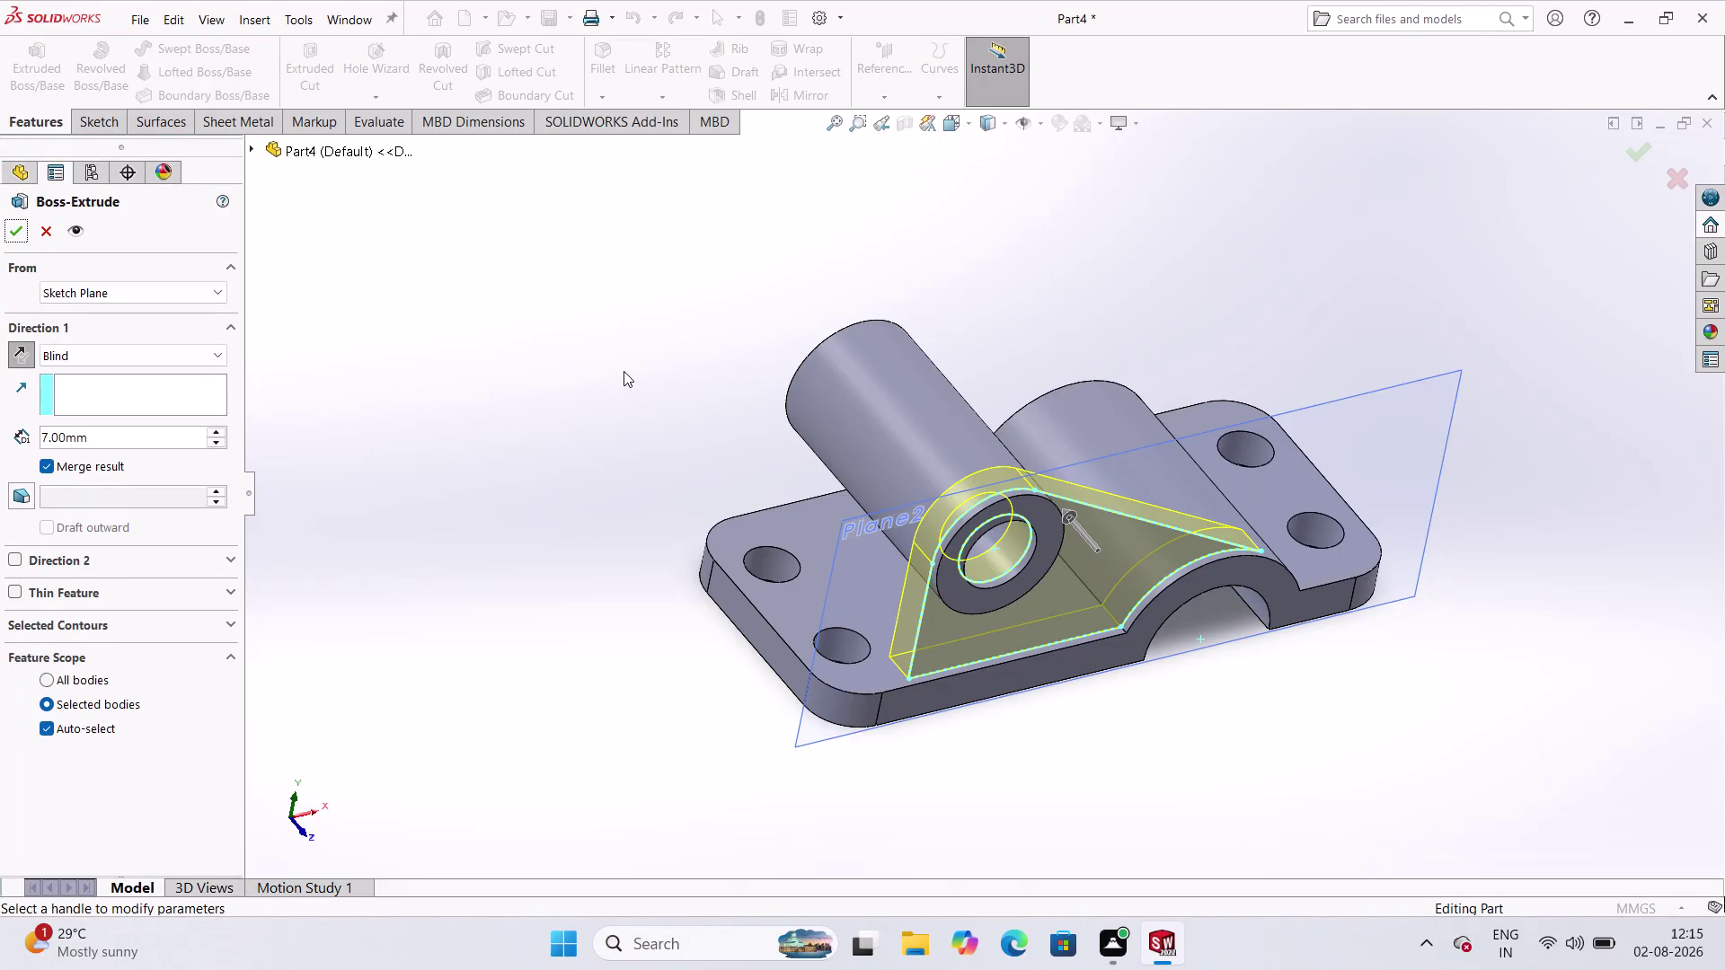
Create the 7 mm thick triangular rib extrusion on Plane2 beside the bored boss.
click(12, 232)
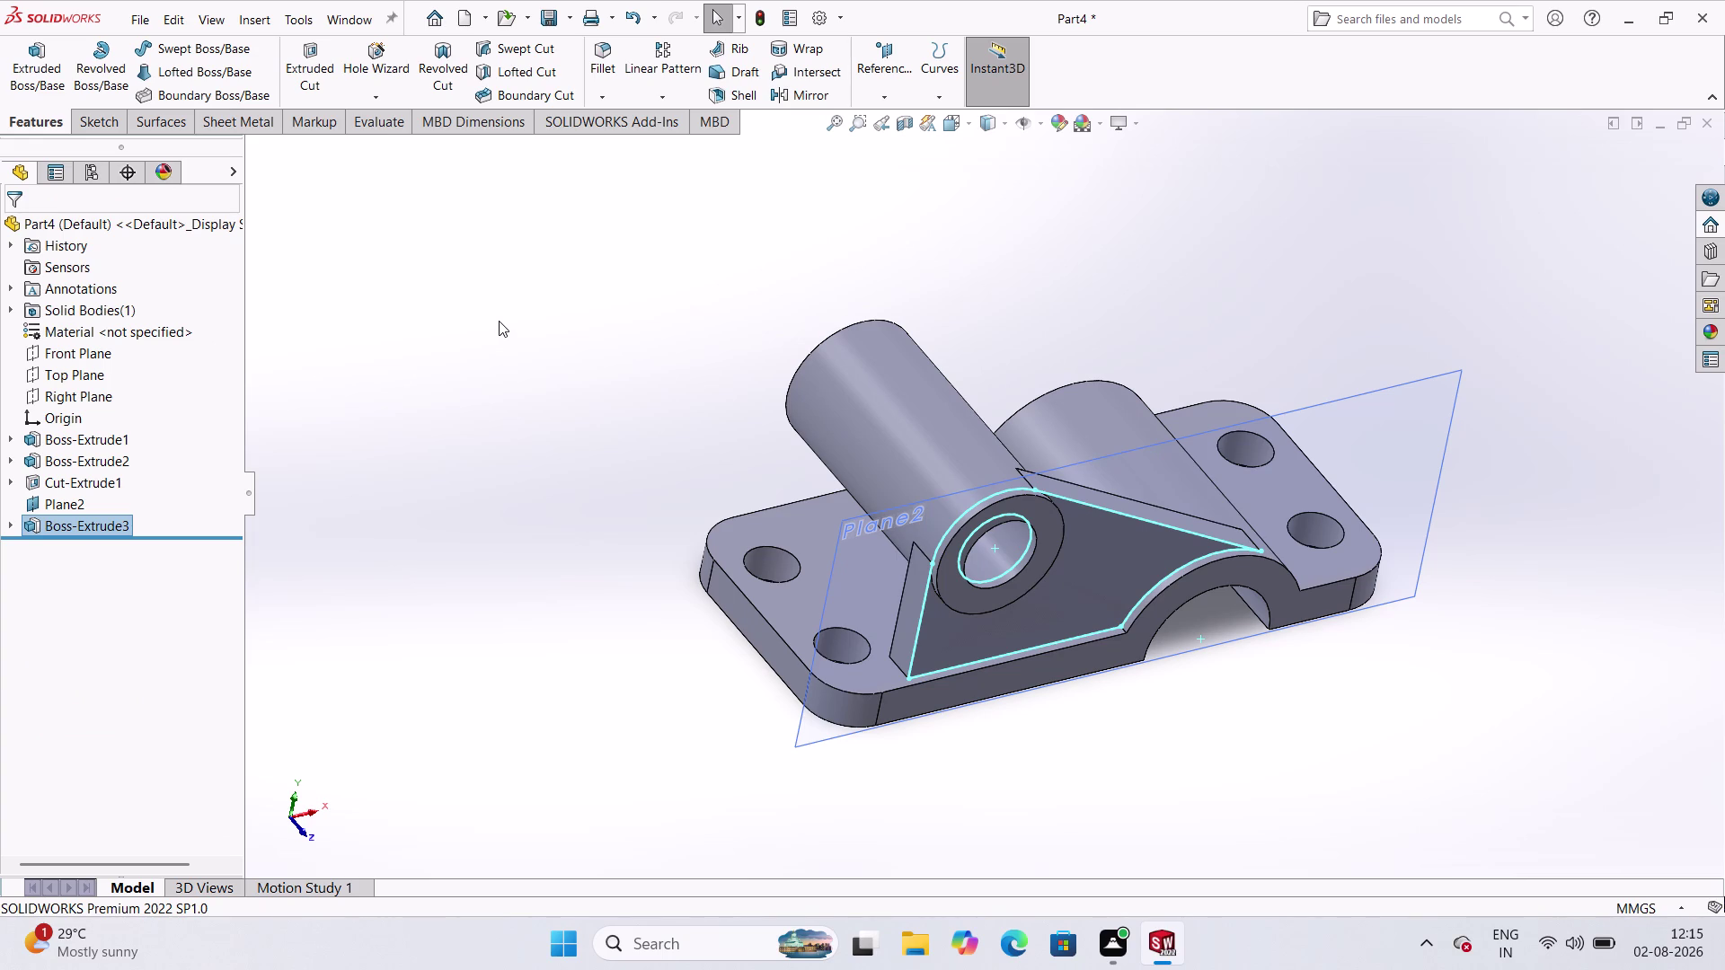
scroll(up, 3)
middle_drag(1028, 566, 979, 390)
middle_drag(983, 398, 1040, 565)
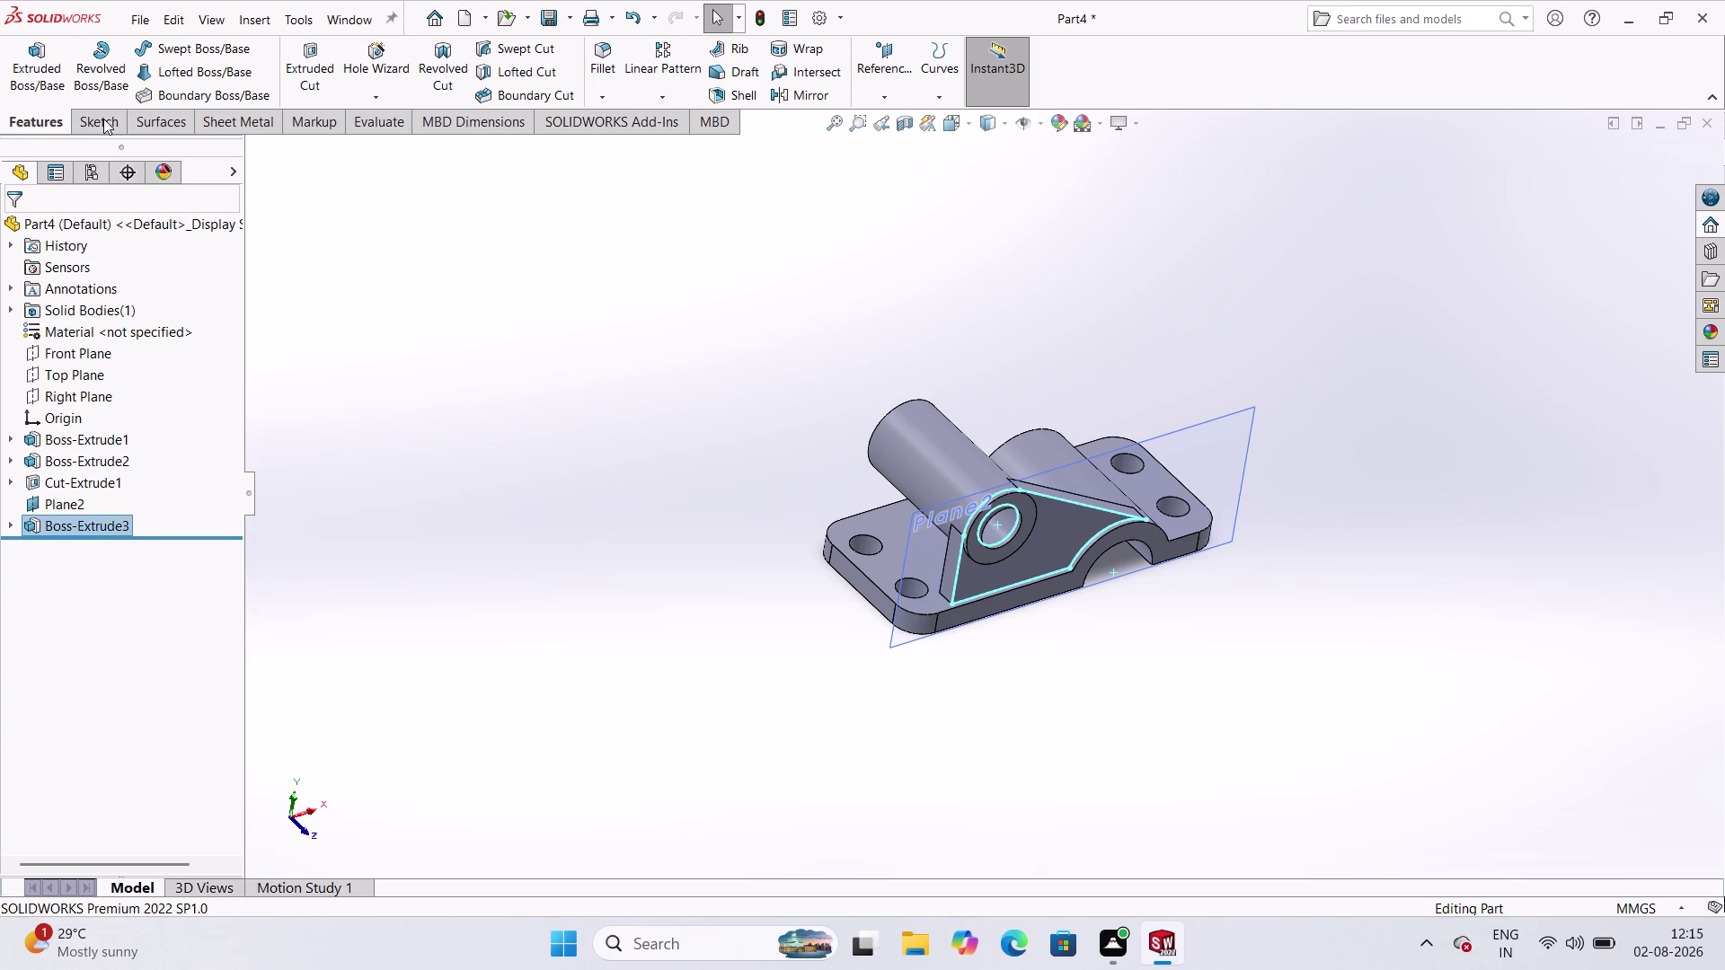
click(805, 98)
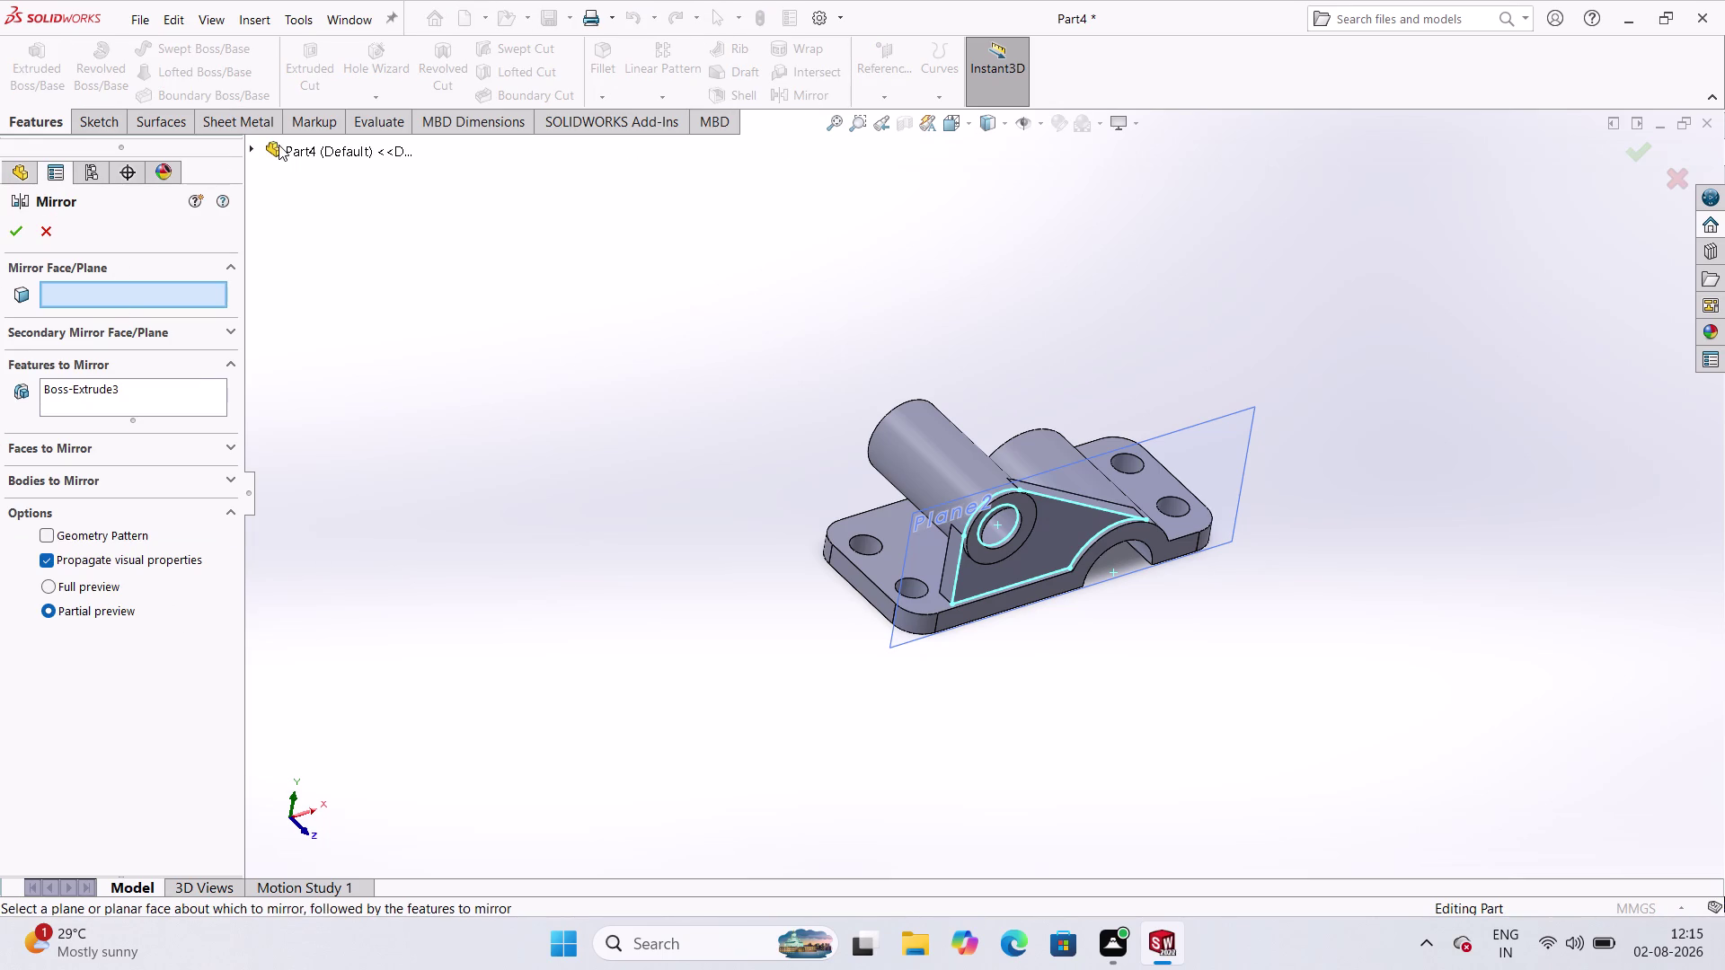
Mirror the Boss-Extrude3 rib across the Front Plane.
click(355, 135)
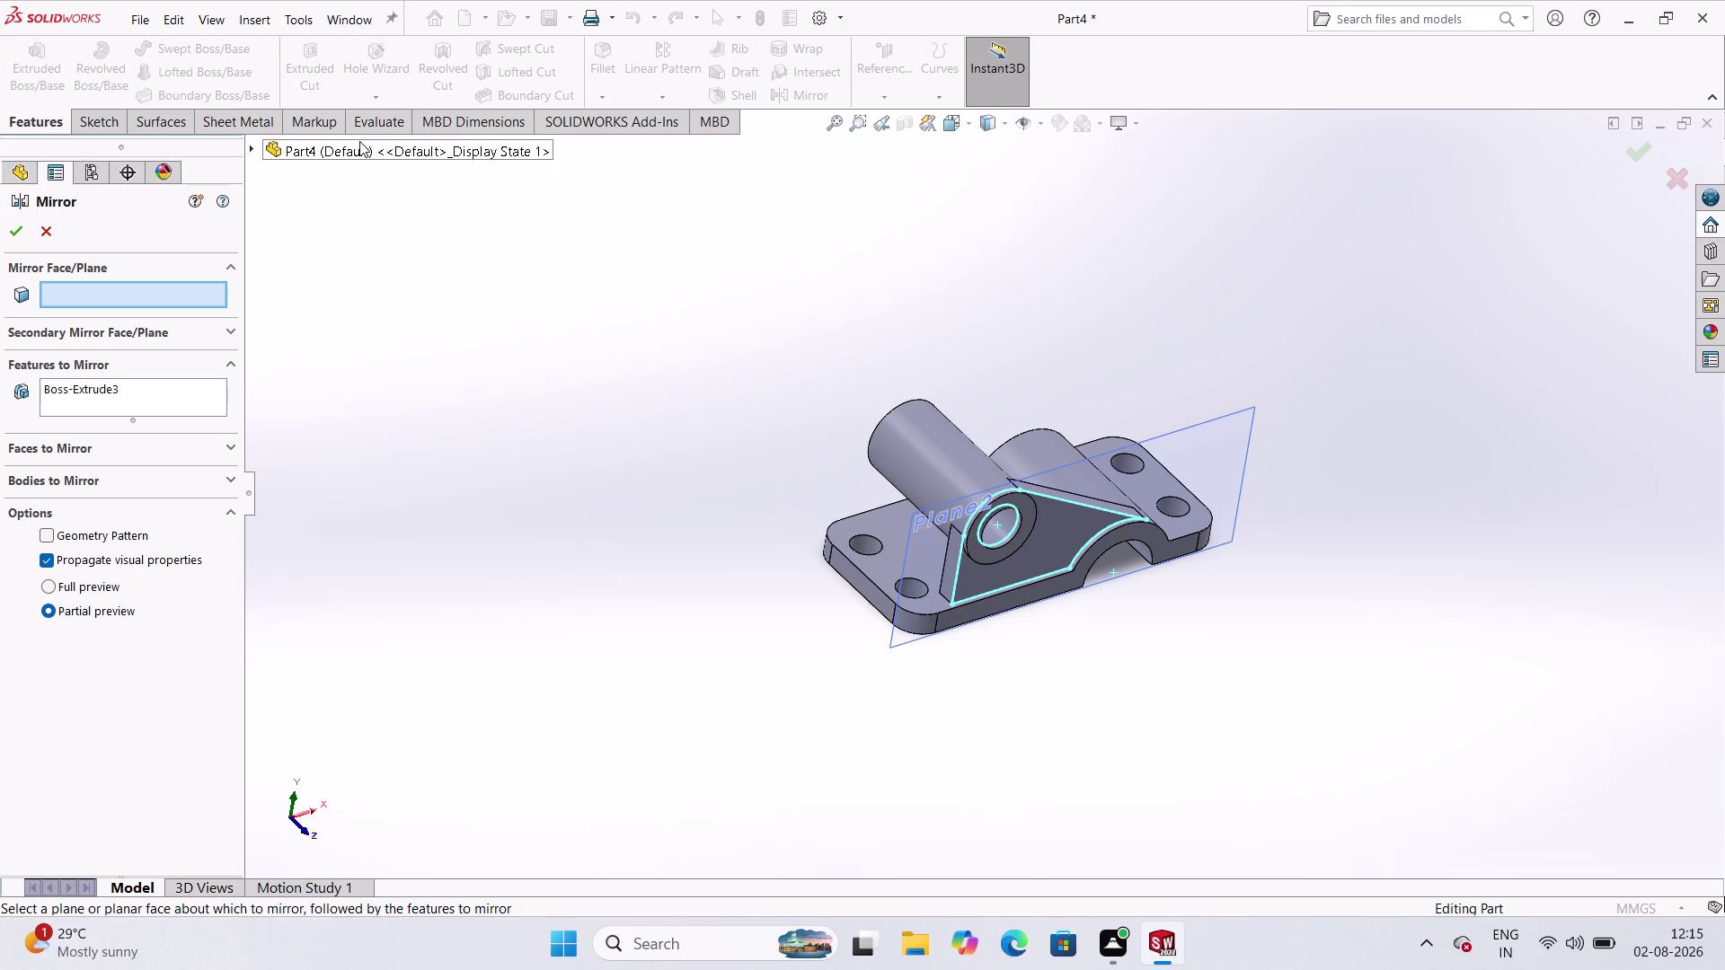
click(359, 149)
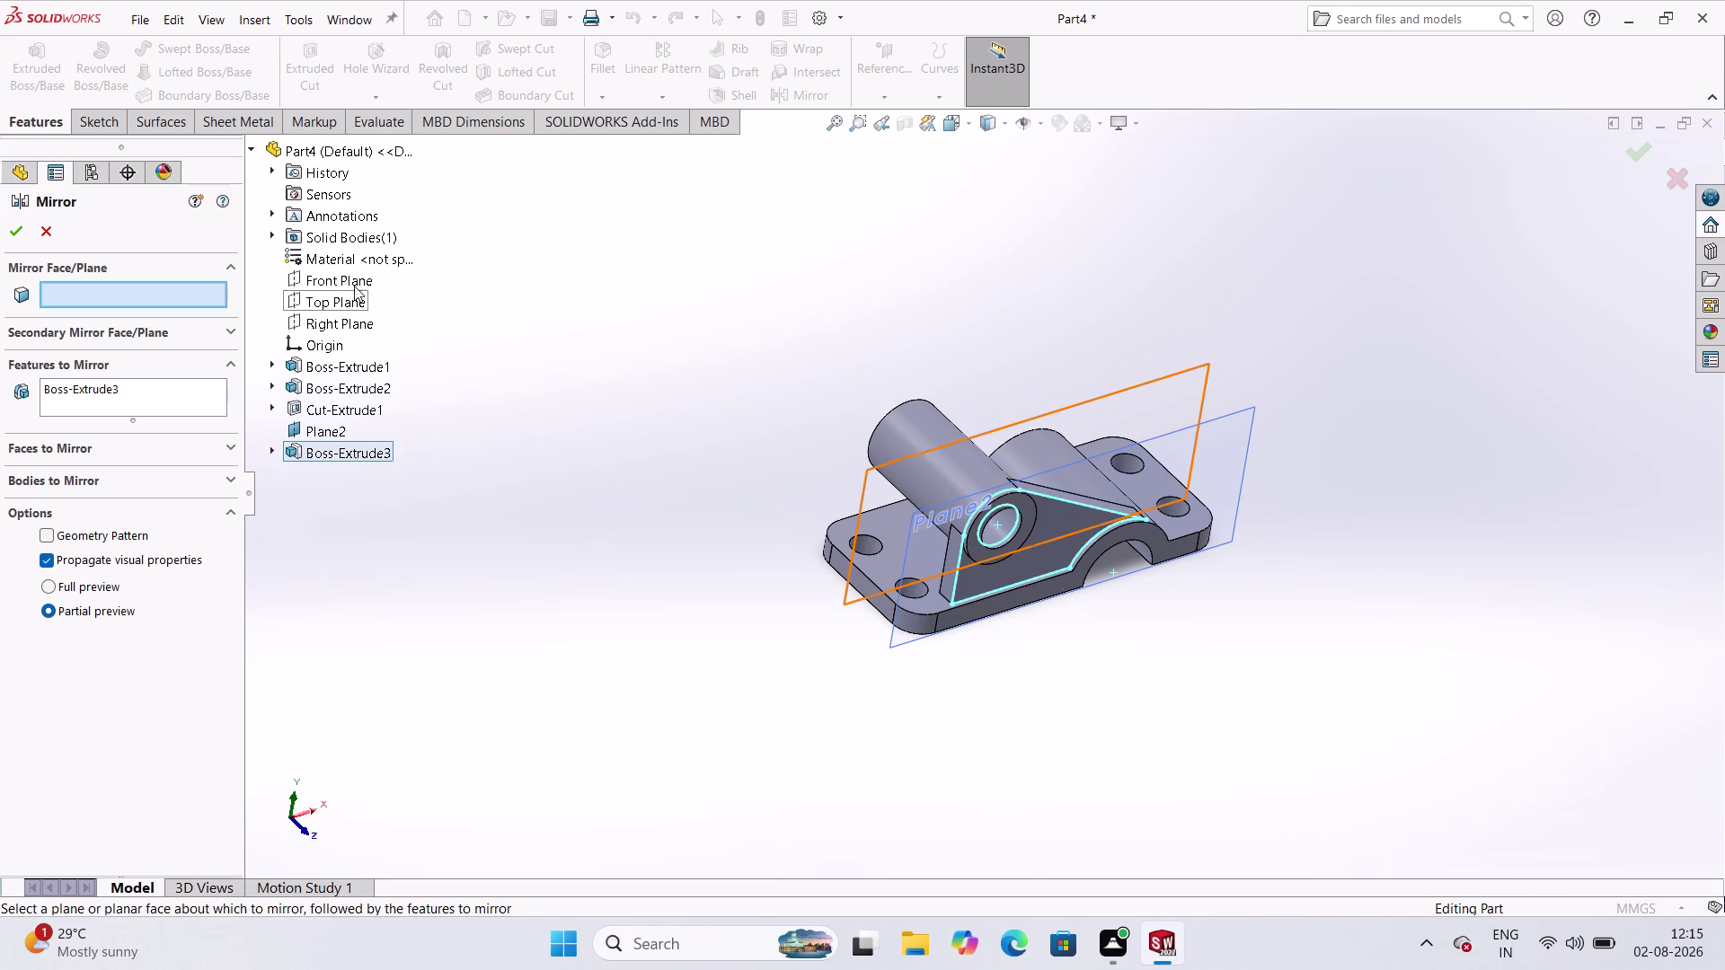
click(357, 275)
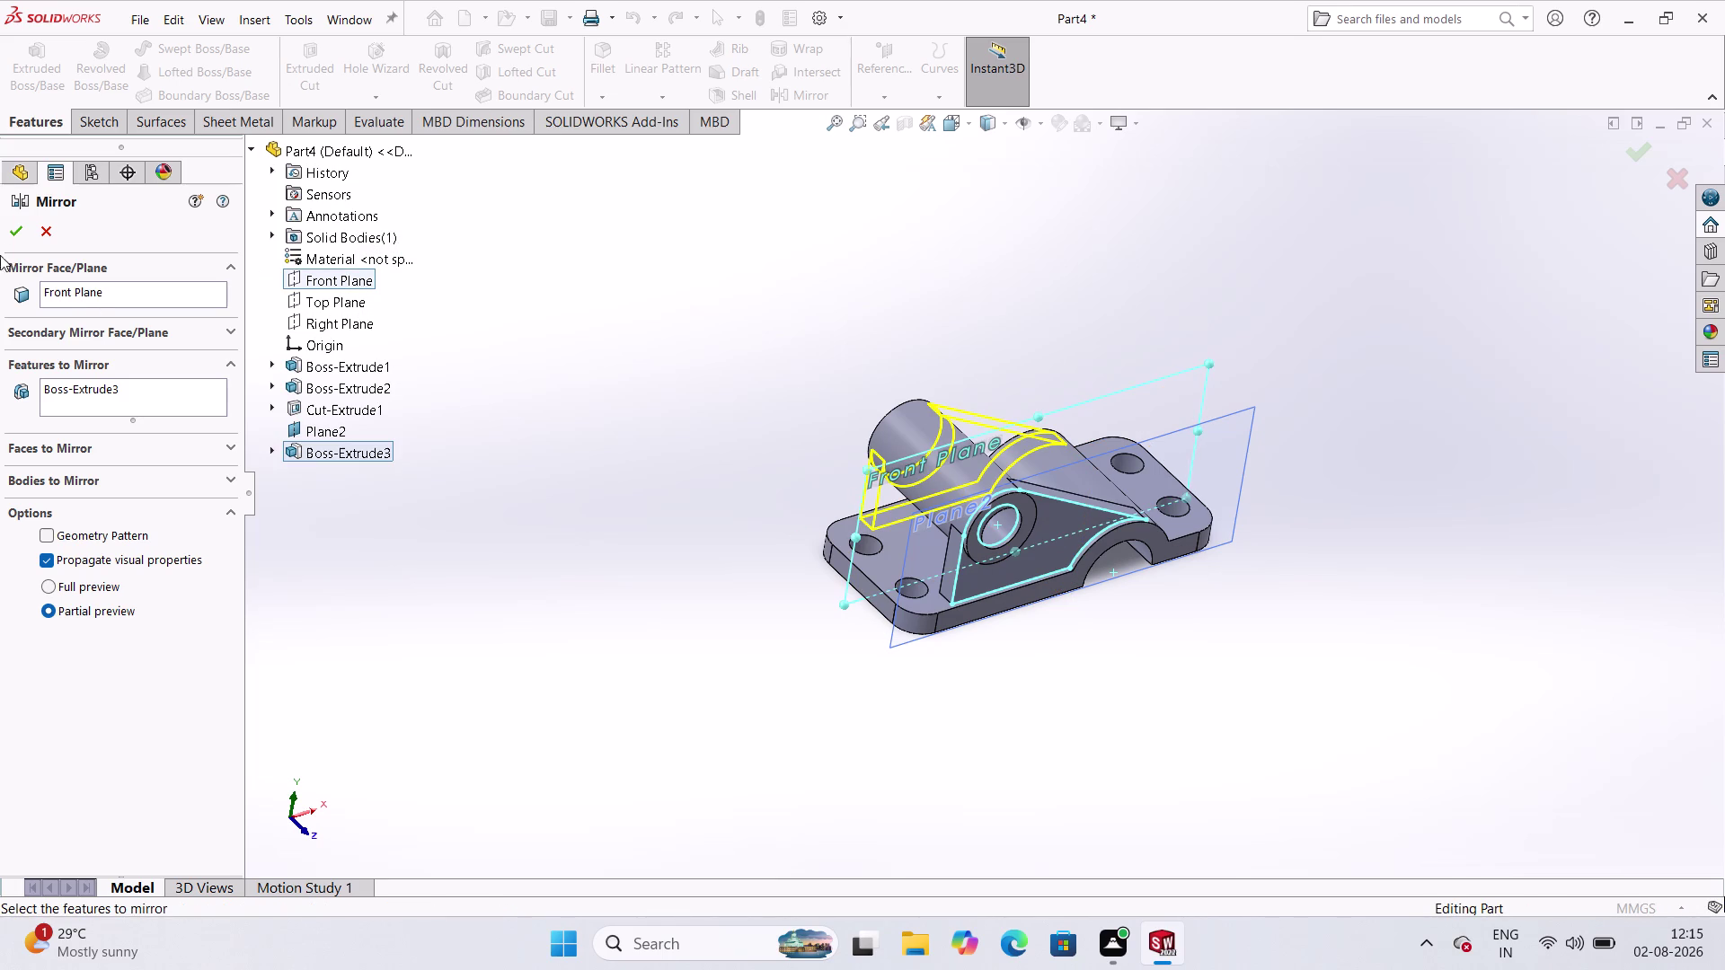
click(14, 221)
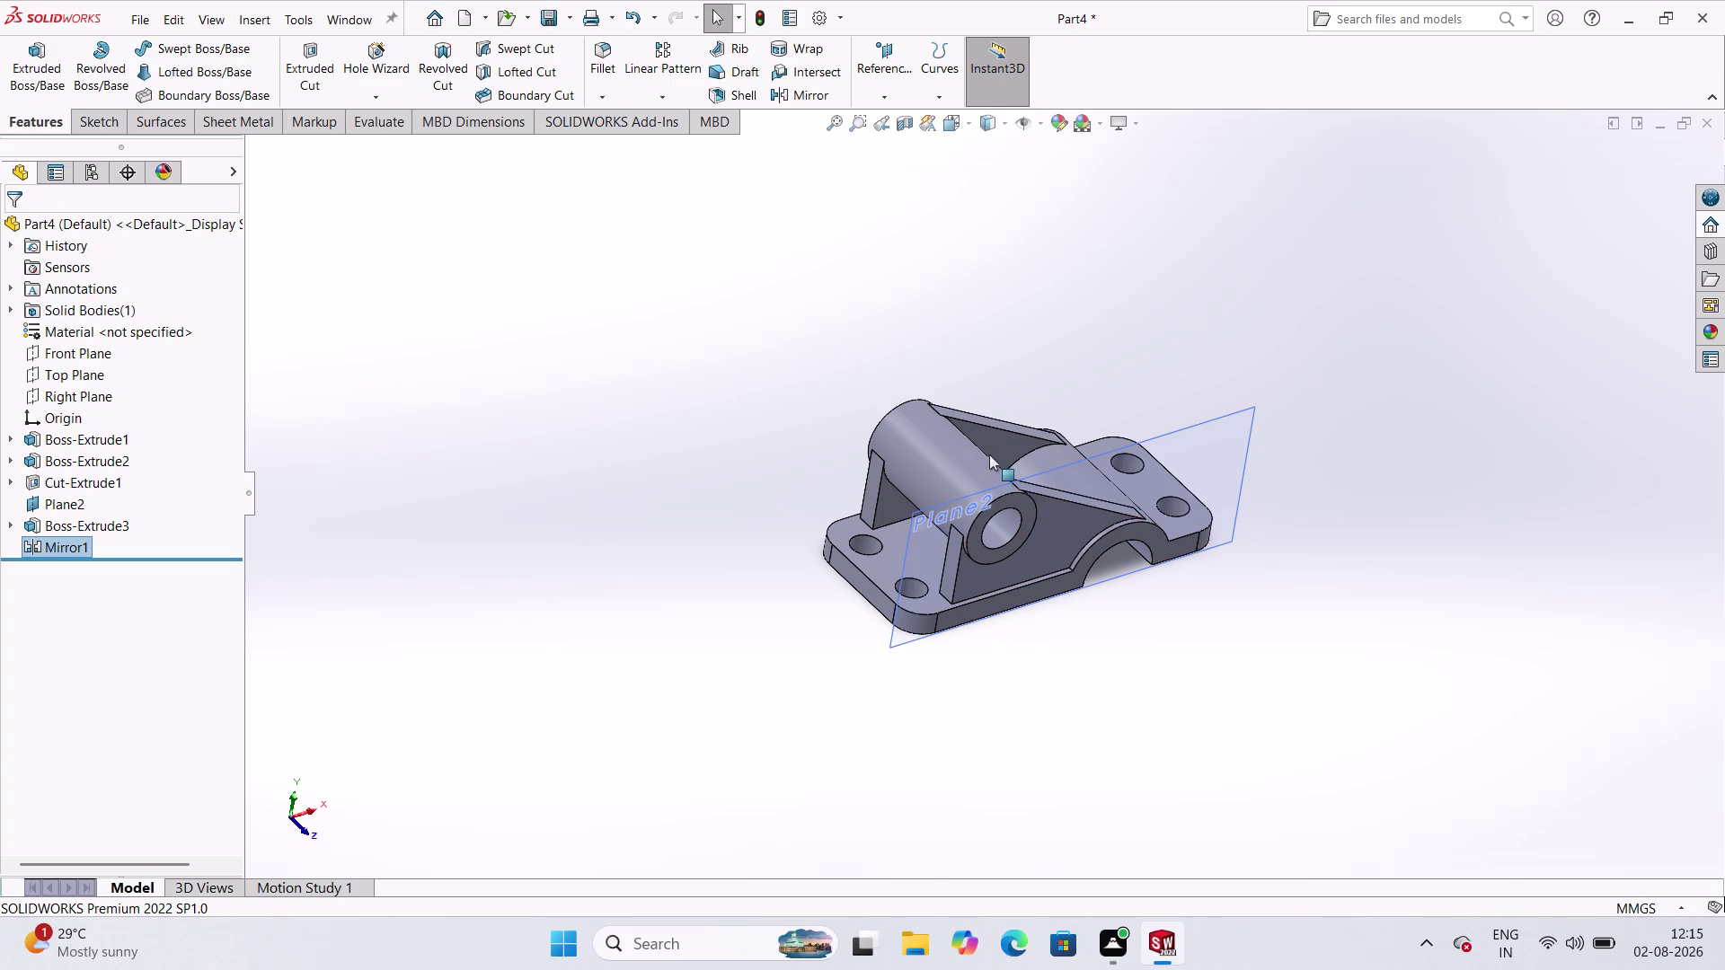
scroll(up, 3)
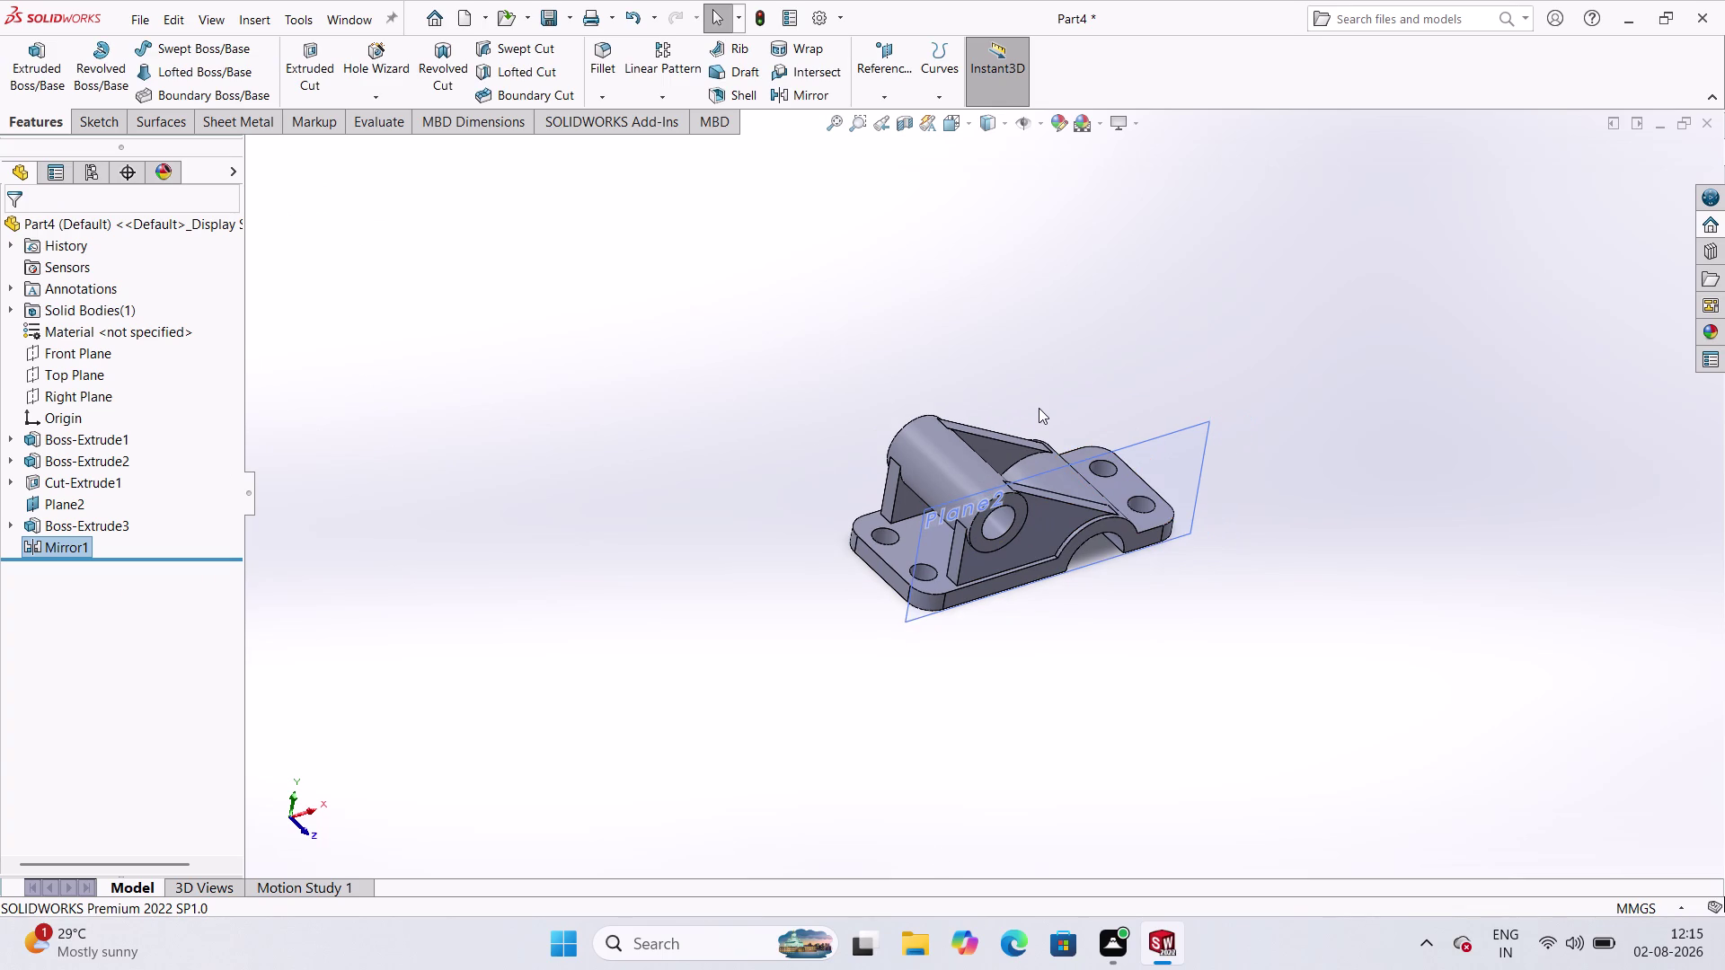
Orbit the bracket to inspect the mirrored rib on both sides.
middle_drag(1038, 408, 1037, 512)
scroll(down, 3)
middle_click(1036, 511)
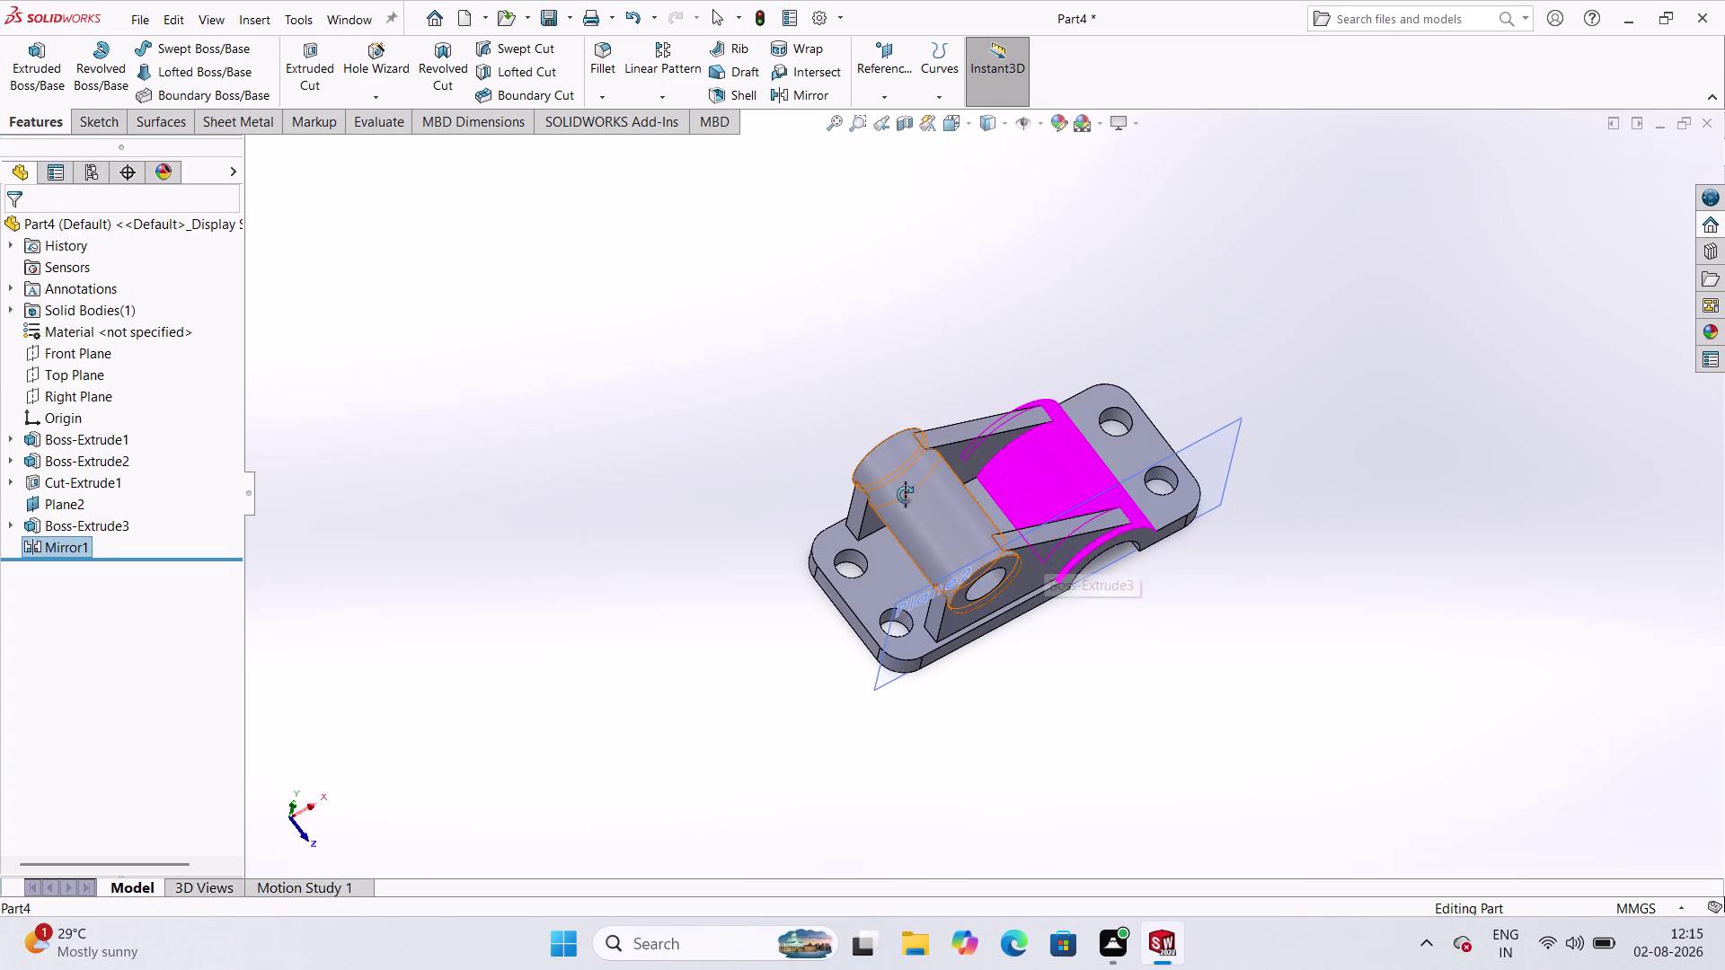
click(787, 449)
drag(969, 319, 997, 461)
click(438, 457)
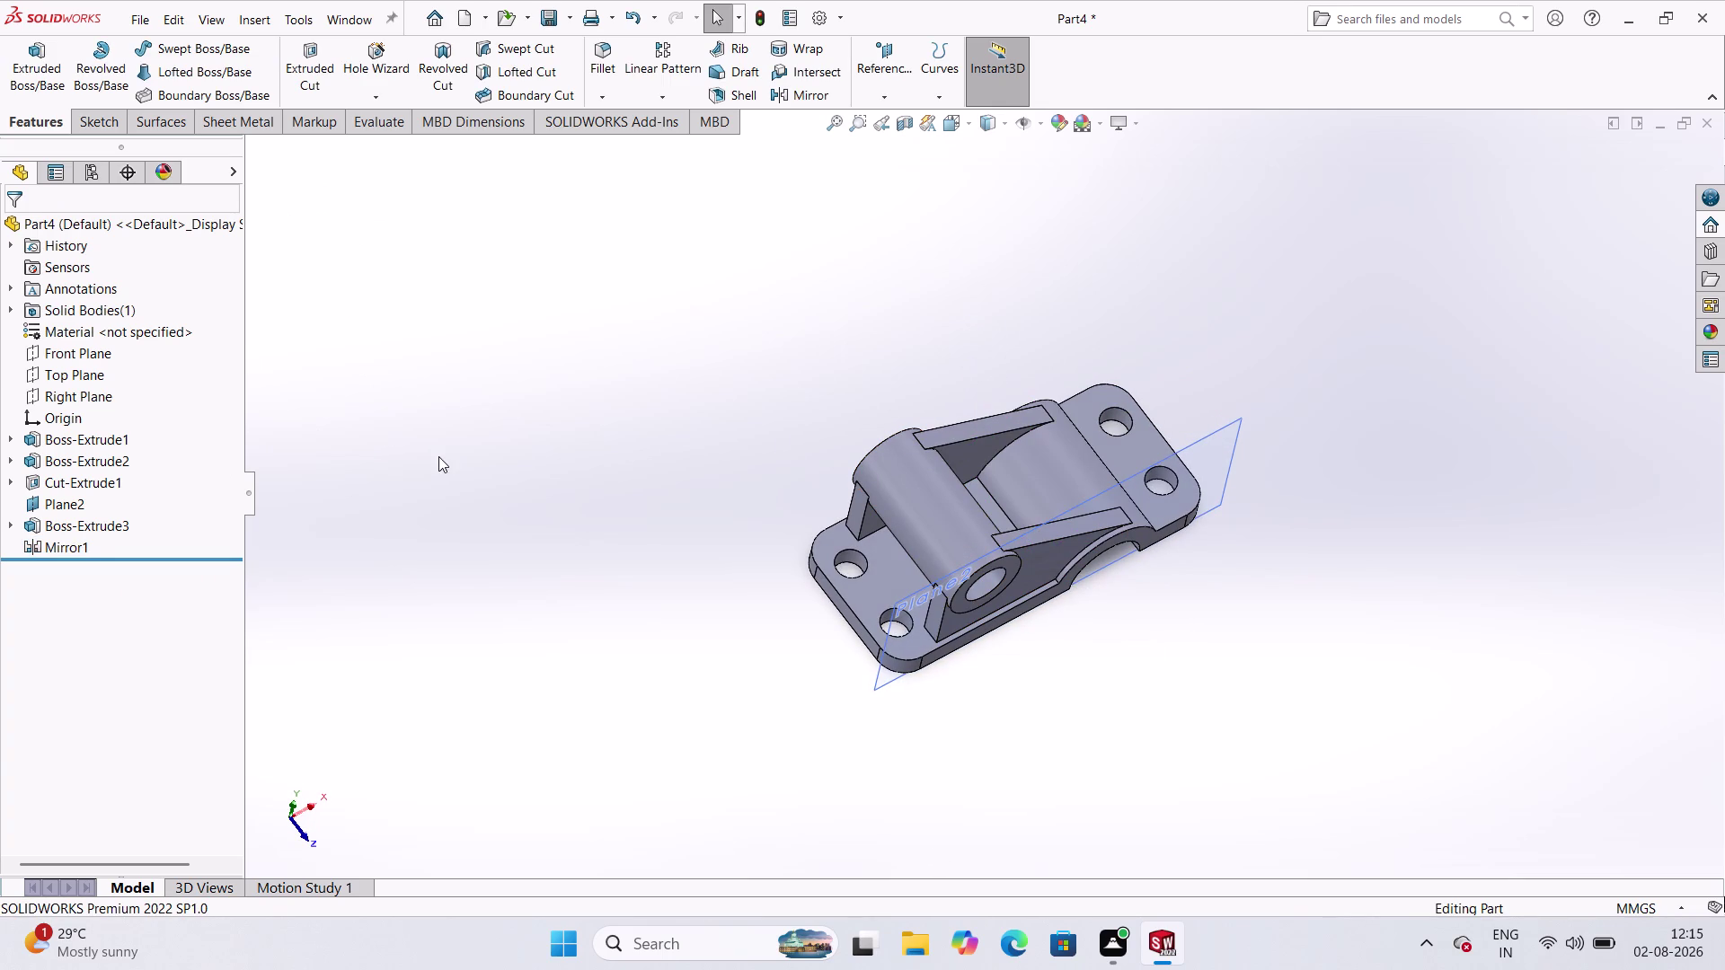
middle_drag(930, 337, 941, 404)
middle_click(942, 404)
middle_click(942, 405)
middle_drag(941, 405, 929, 351)
middle_click(923, 339)
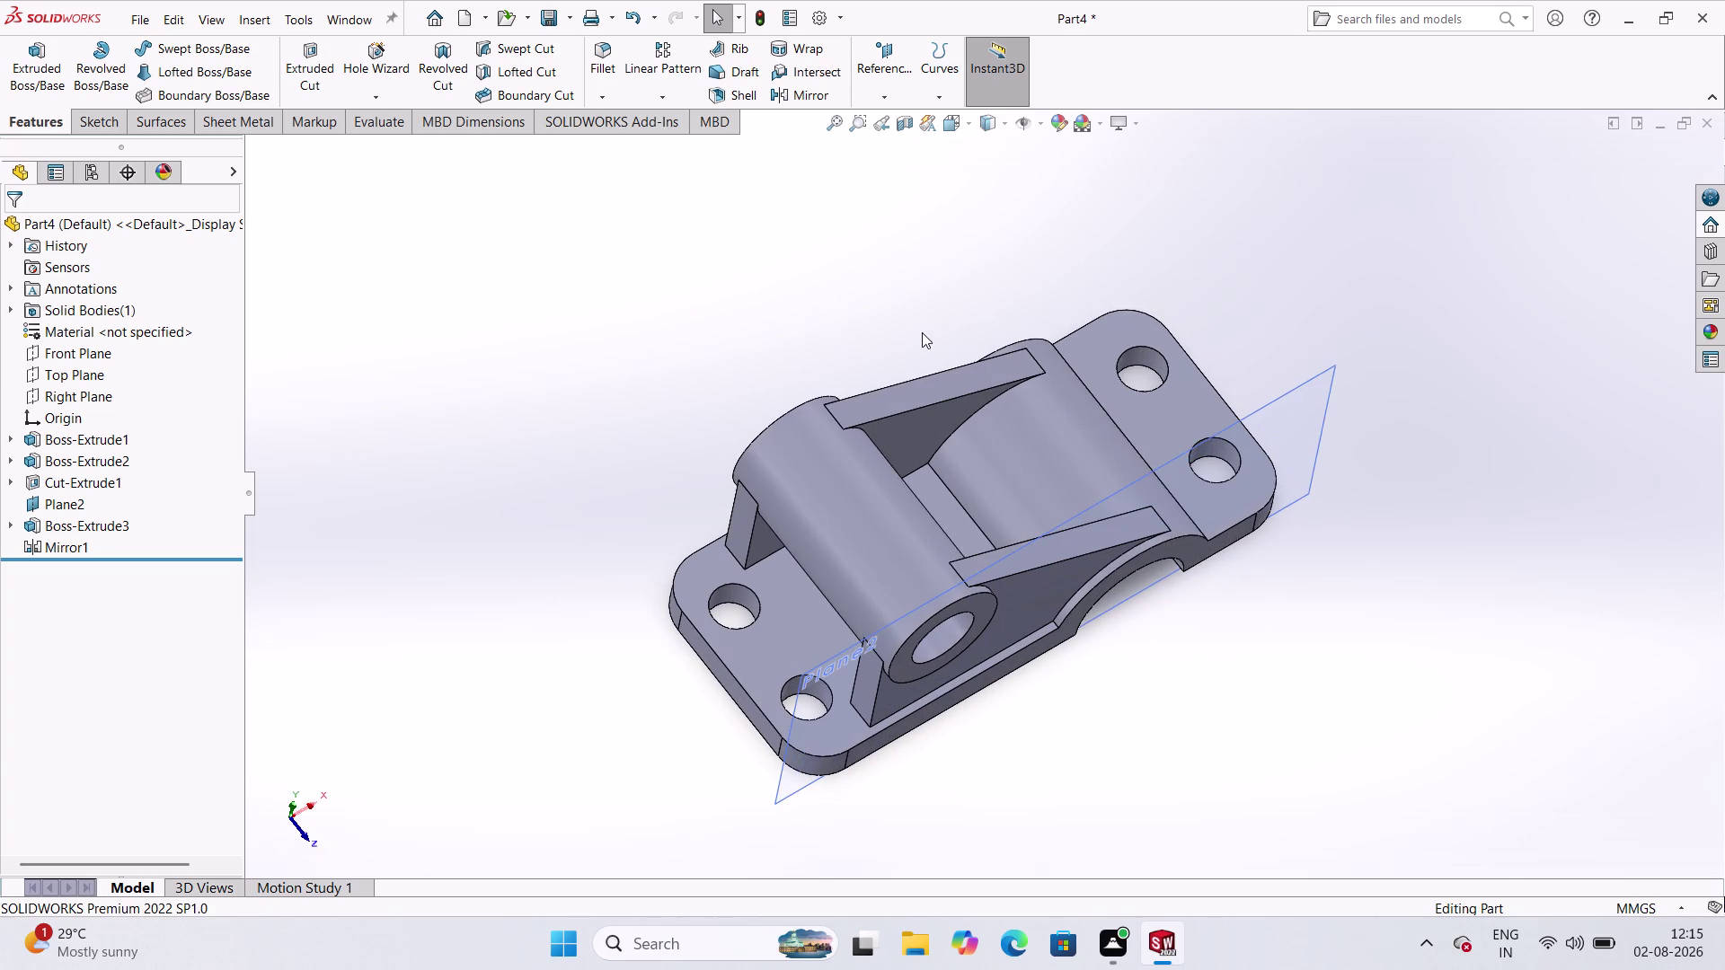
Hide Plane2 and orbit the bracket to view it from above and the end.
right_click(86, 507)
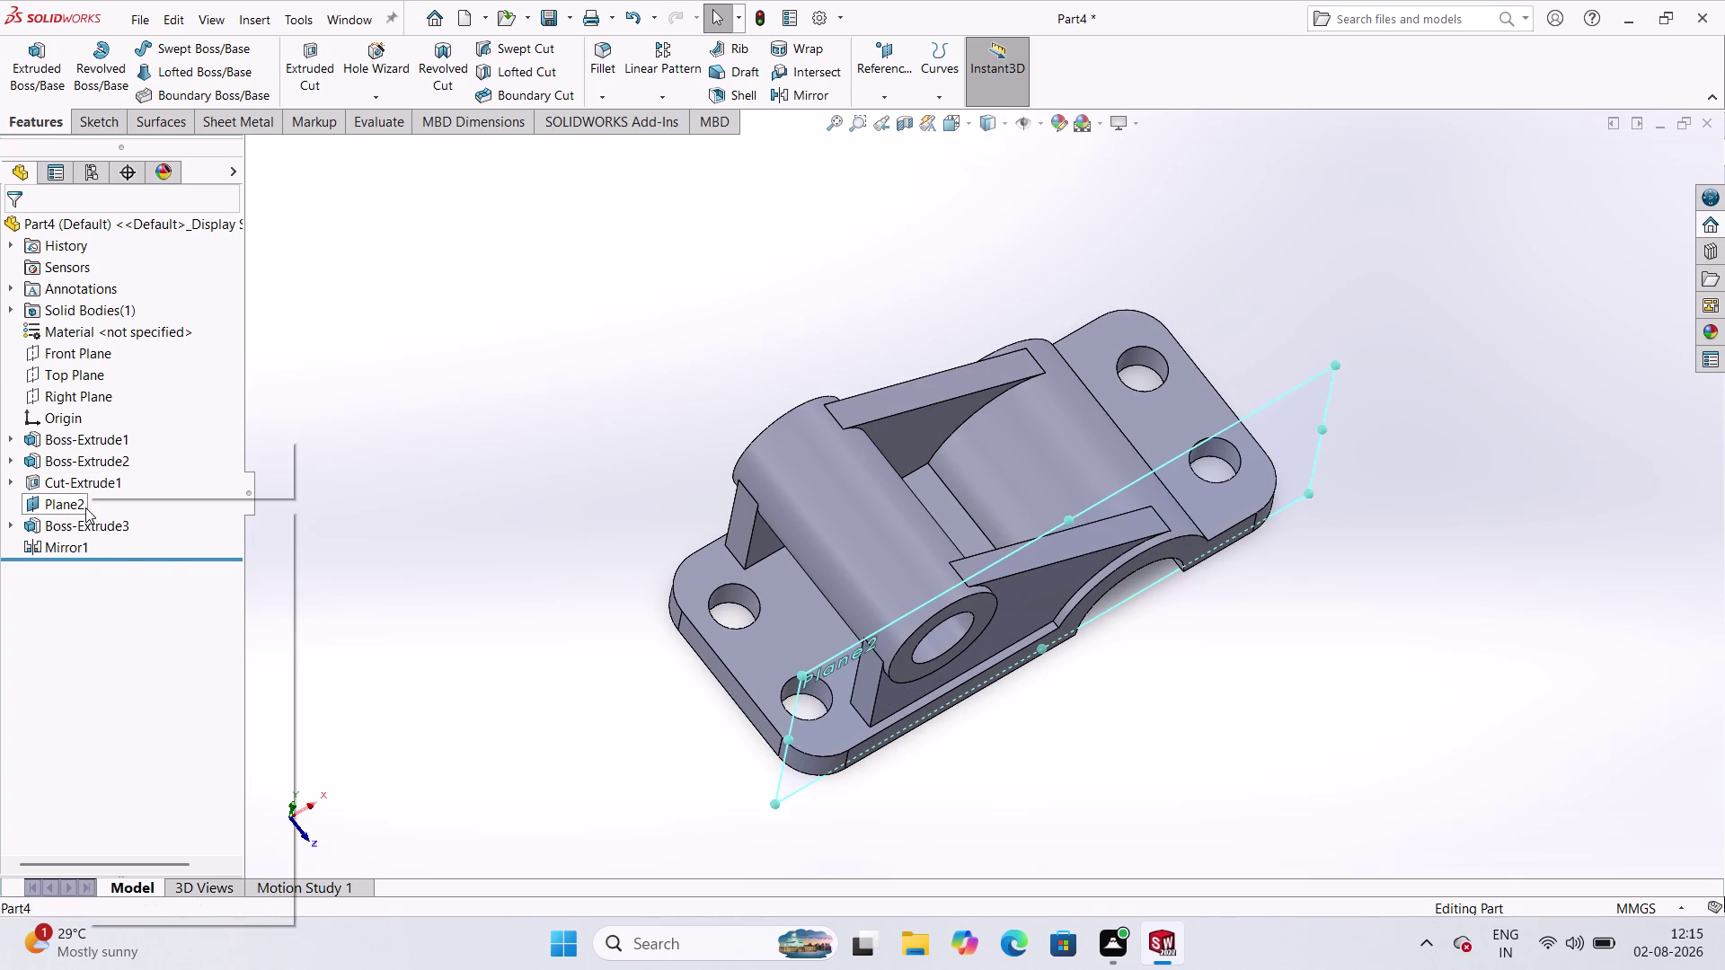
click(132, 483)
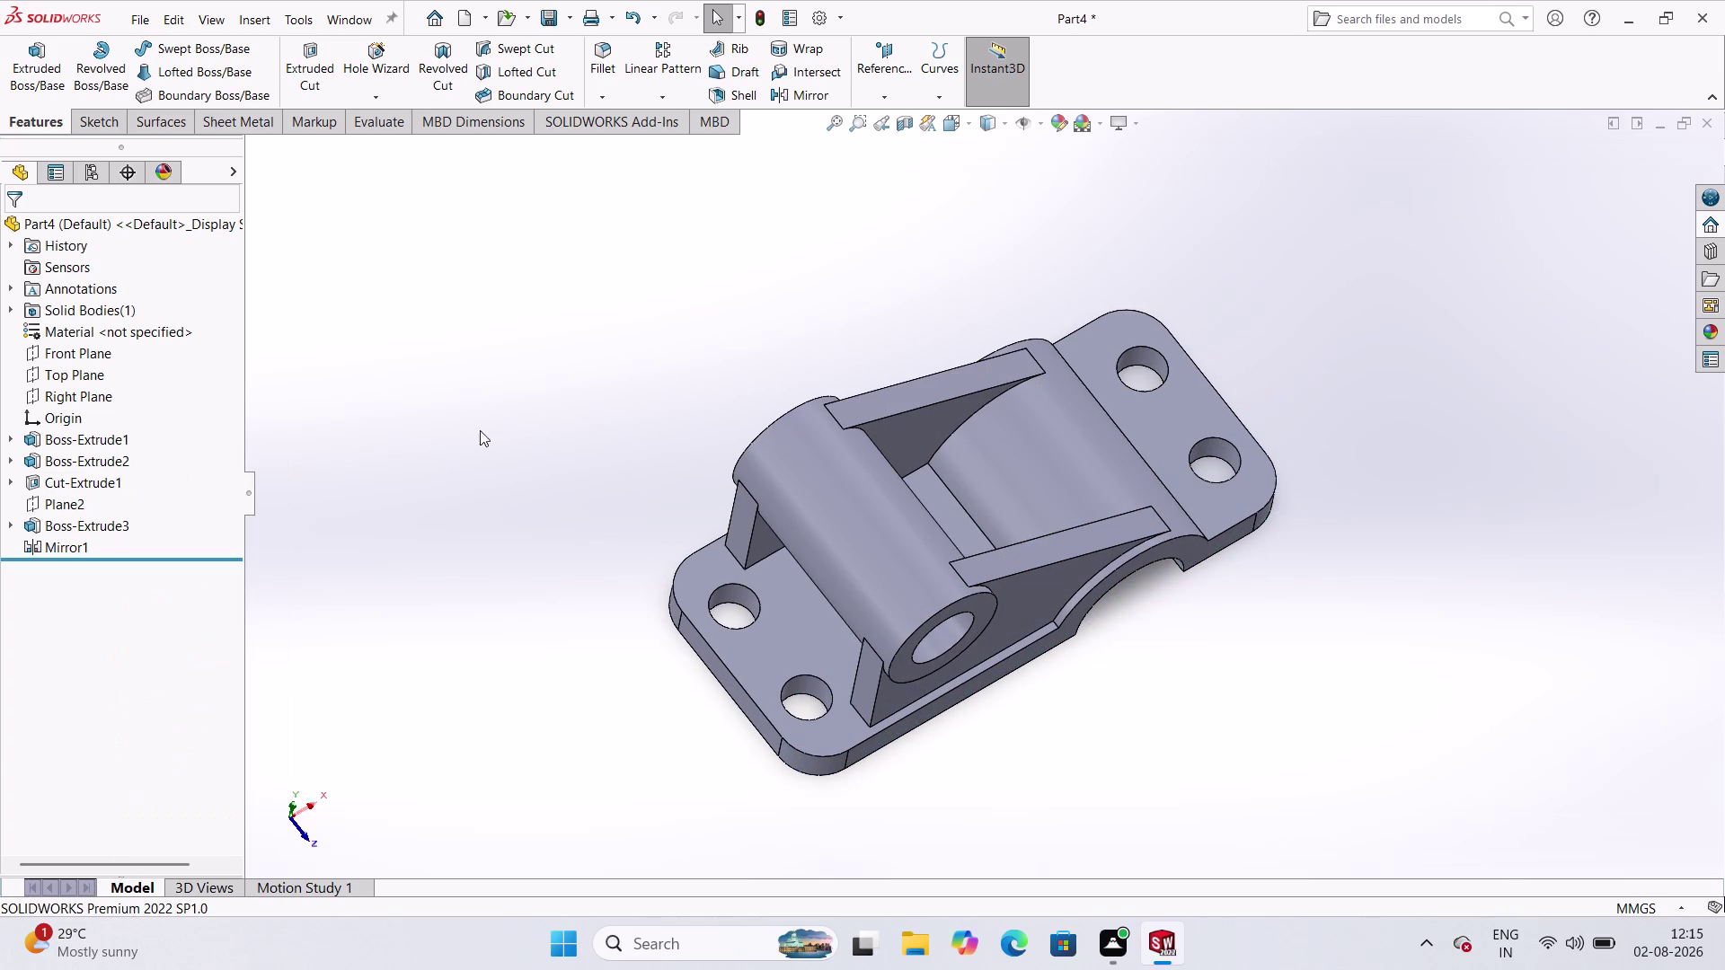
scroll(up, 3)
scroll(down, 3)
middle_drag(979, 657, 896, 789)
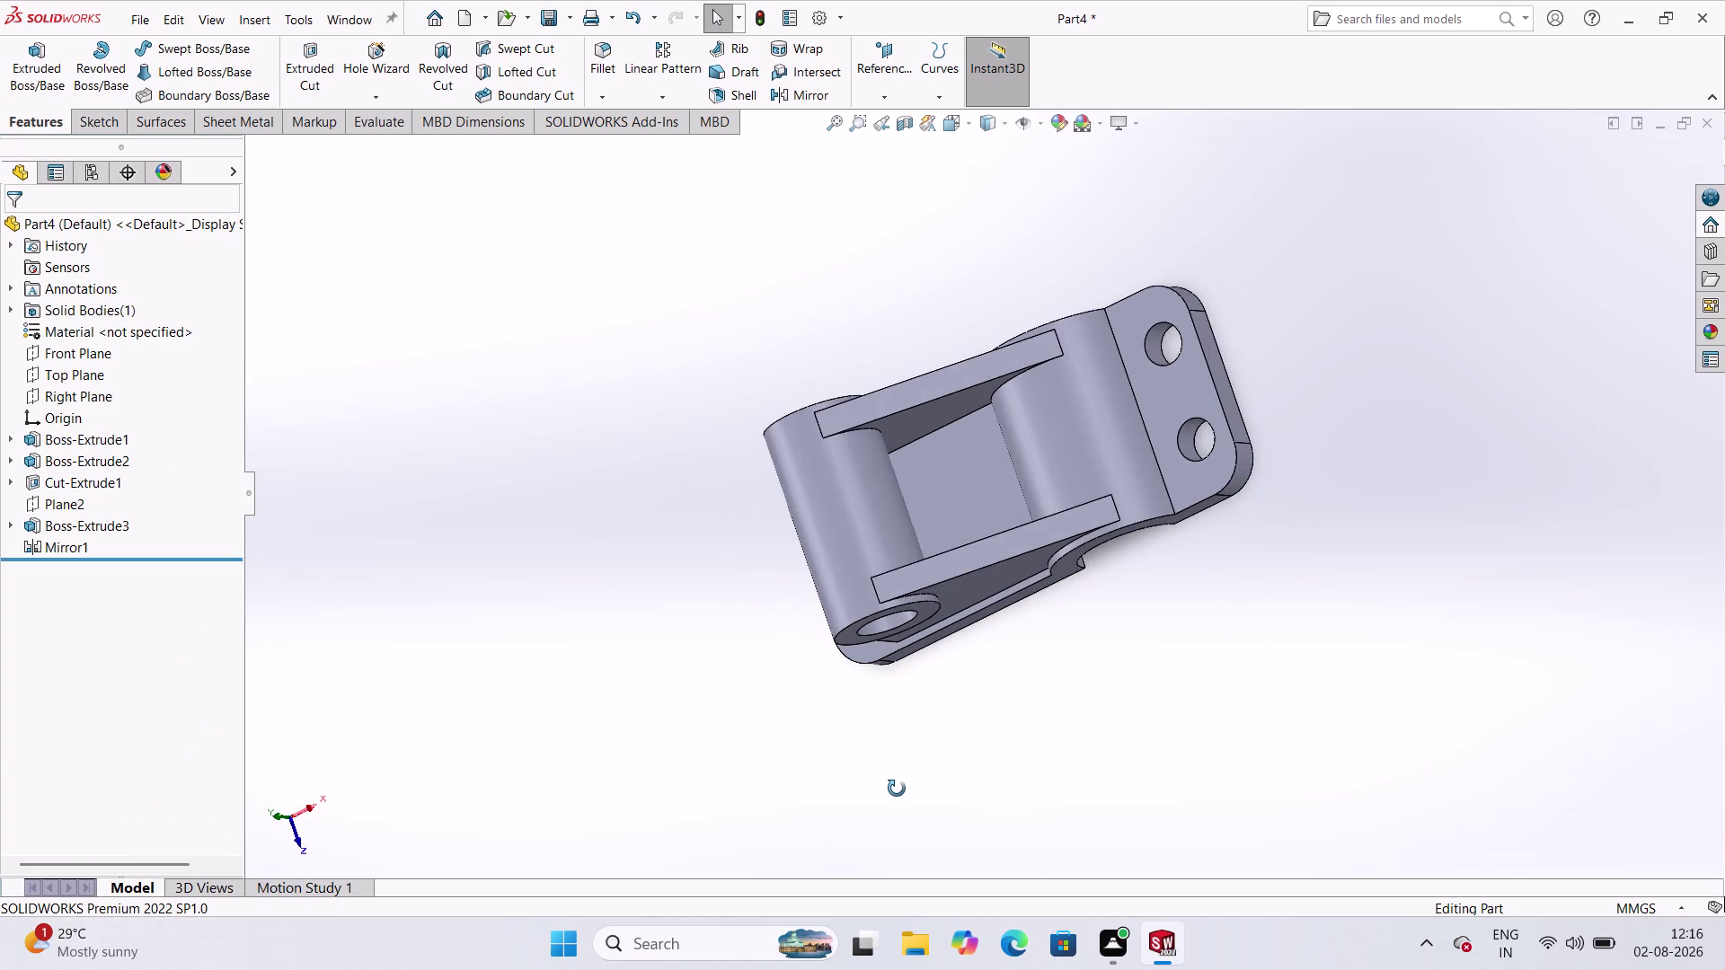
middle_drag(896, 788, 961, 336)
middle_drag(874, 387, 827, 519)
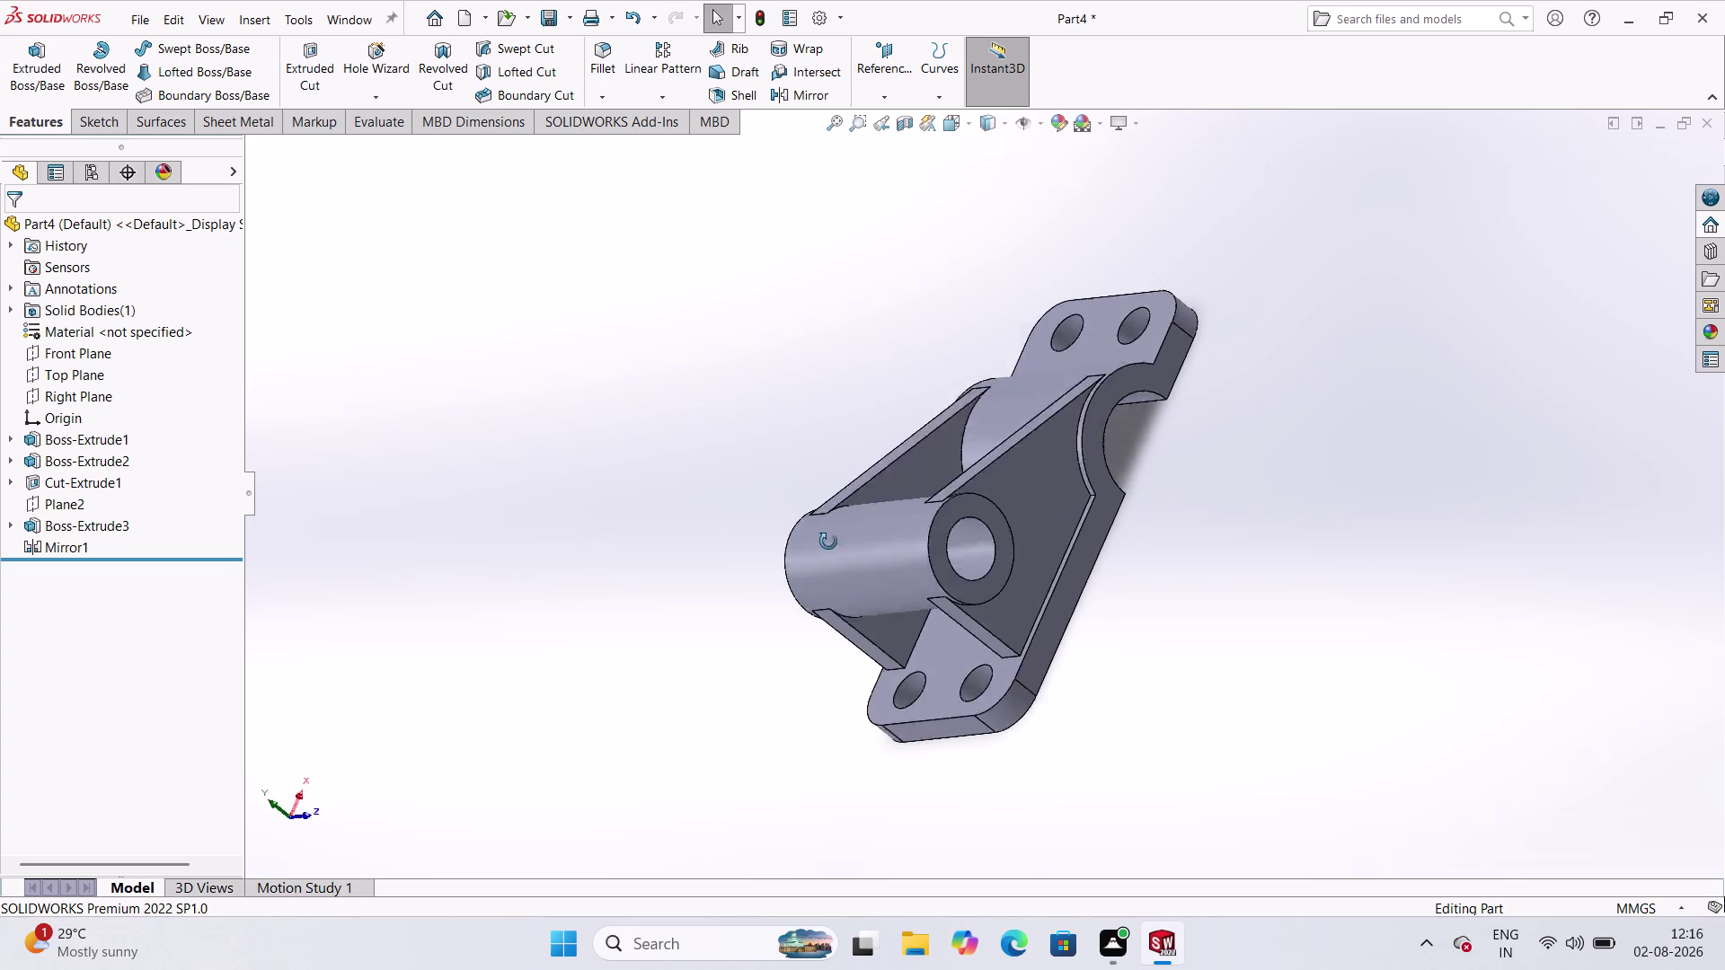
middle_drag(827, 519, 1059, 478)
Orbit the bracket toward a side view to inspect the rib side.
middle_click(943, 307)
middle_drag(1277, 695, 1035, 333)
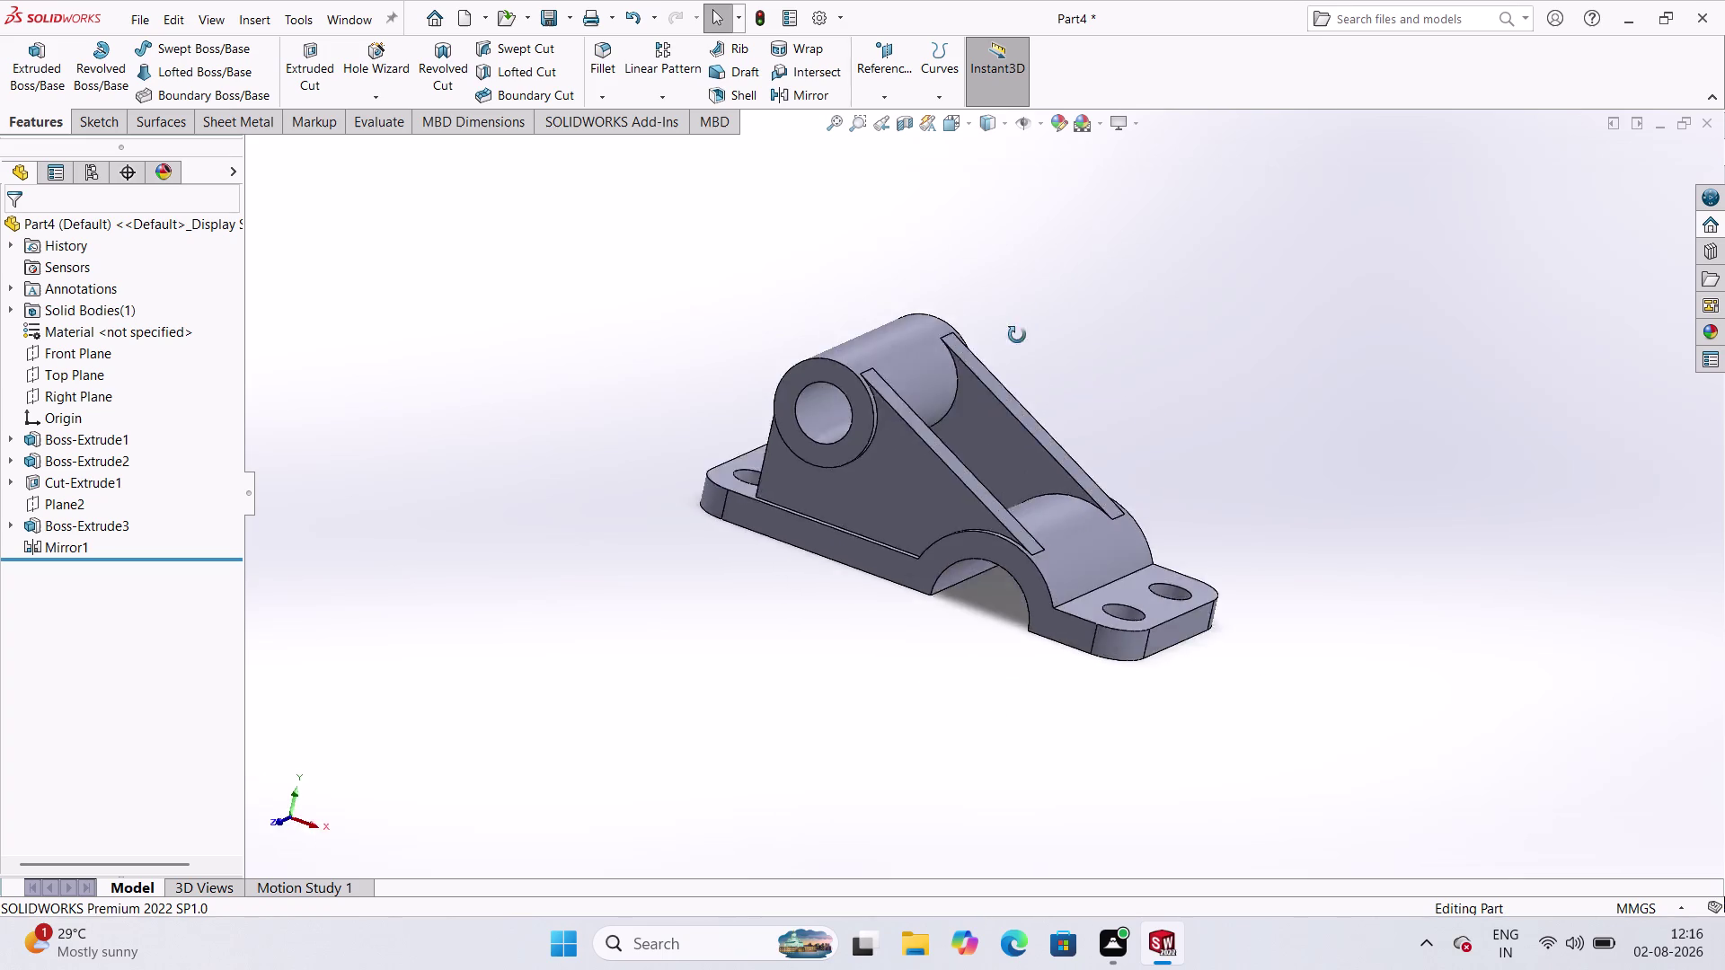
middle_drag(1036, 333, 973, 394)
middle_drag(970, 417, 1057, 356)
middle_drag(1062, 366, 1071, 312)
middle_drag(1071, 312, 1084, 278)
middle_drag(1088, 260, 1054, 159)
middle_click(1053, 160)
middle_click(1054, 160)
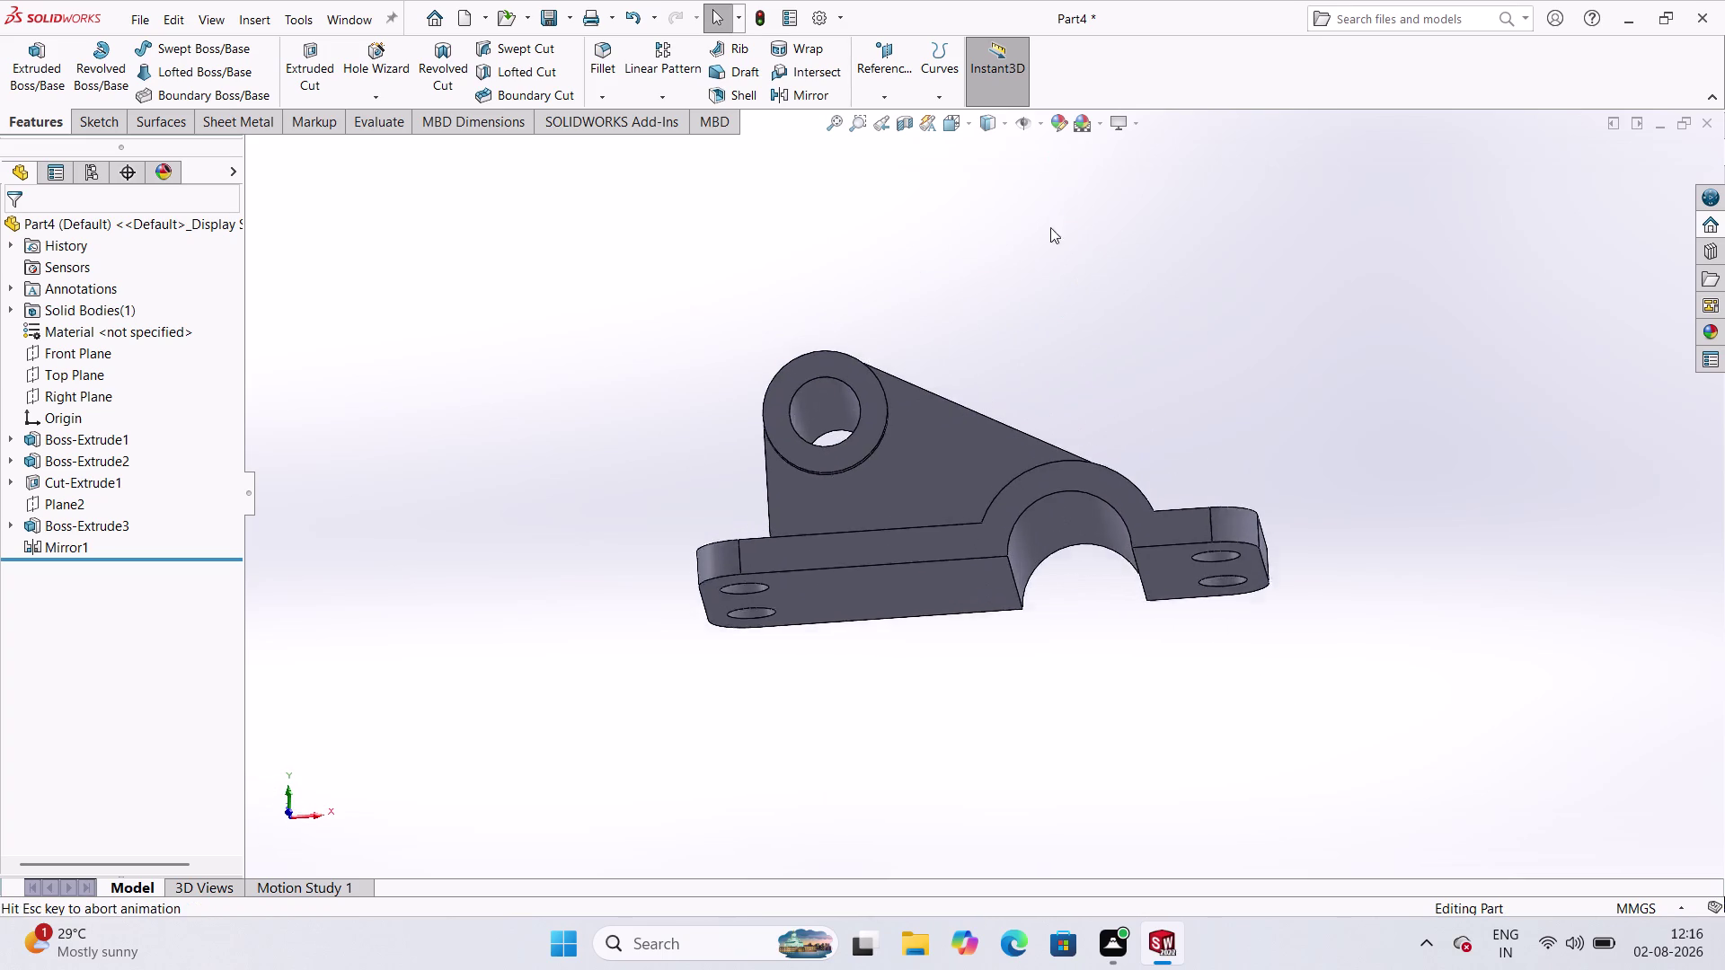
middle_drag(1071, 345, 1077, 479)
scroll(down, 3)
middle_drag(1032, 524, 1022, 529)
middle_click(1023, 529)
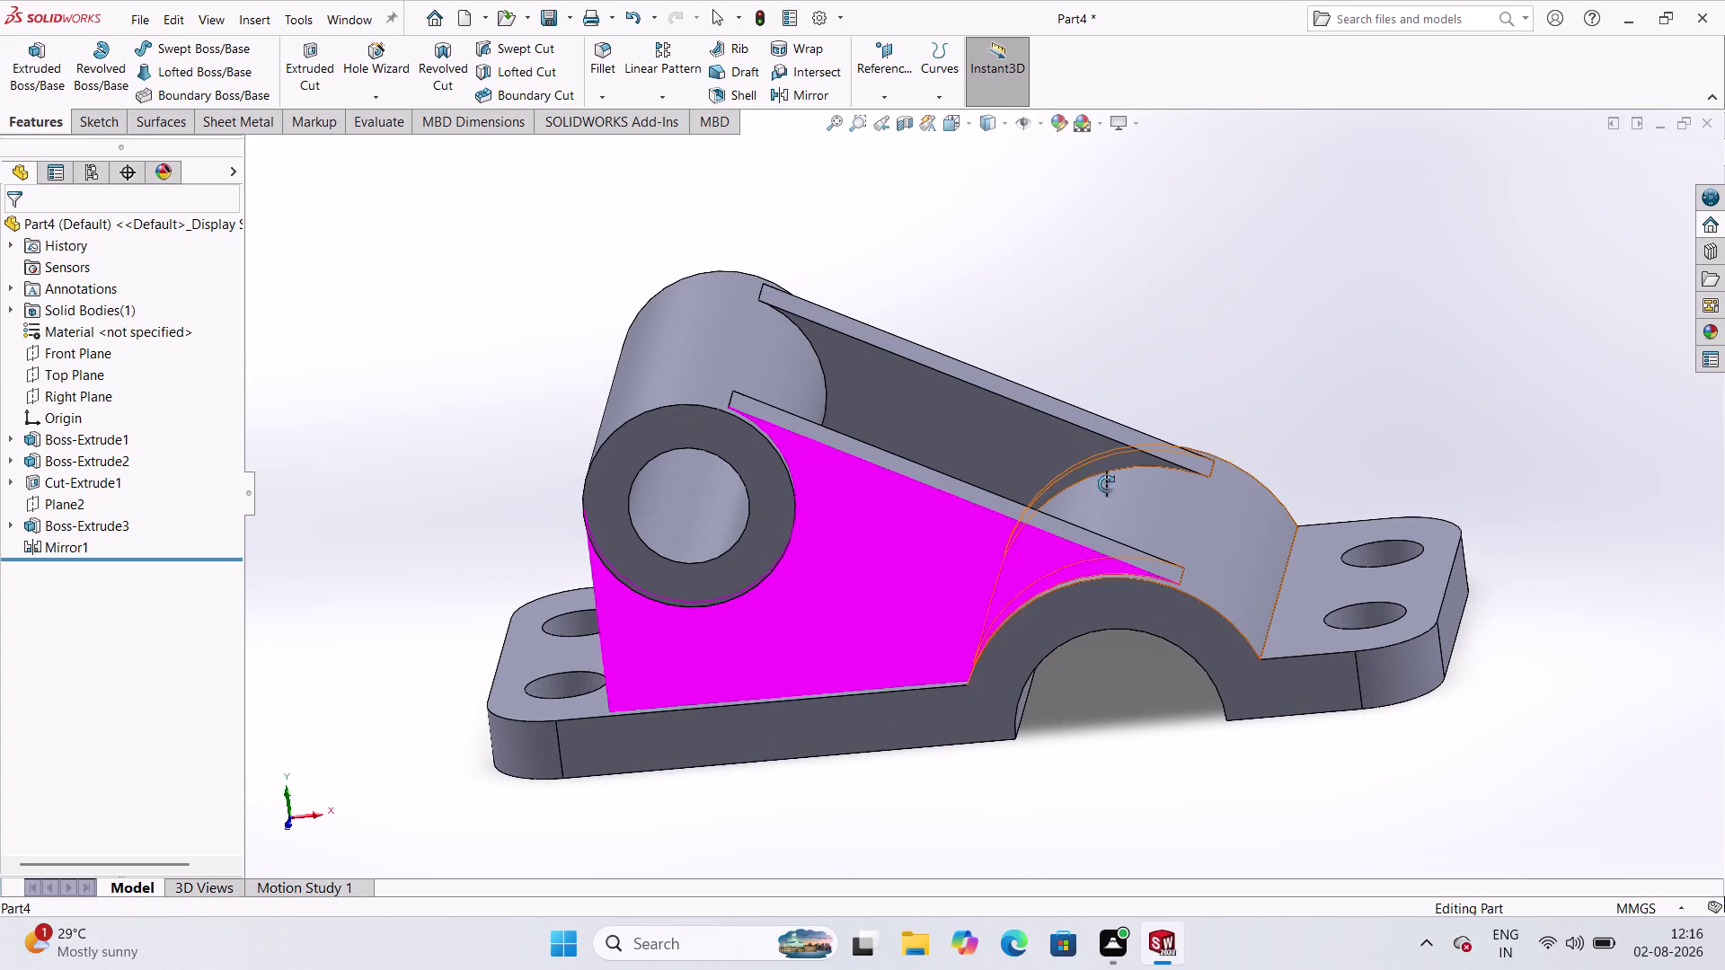
Clear the face selection and zoom in and out on the bracket.
click(1380, 208)
scroll(up, 3)
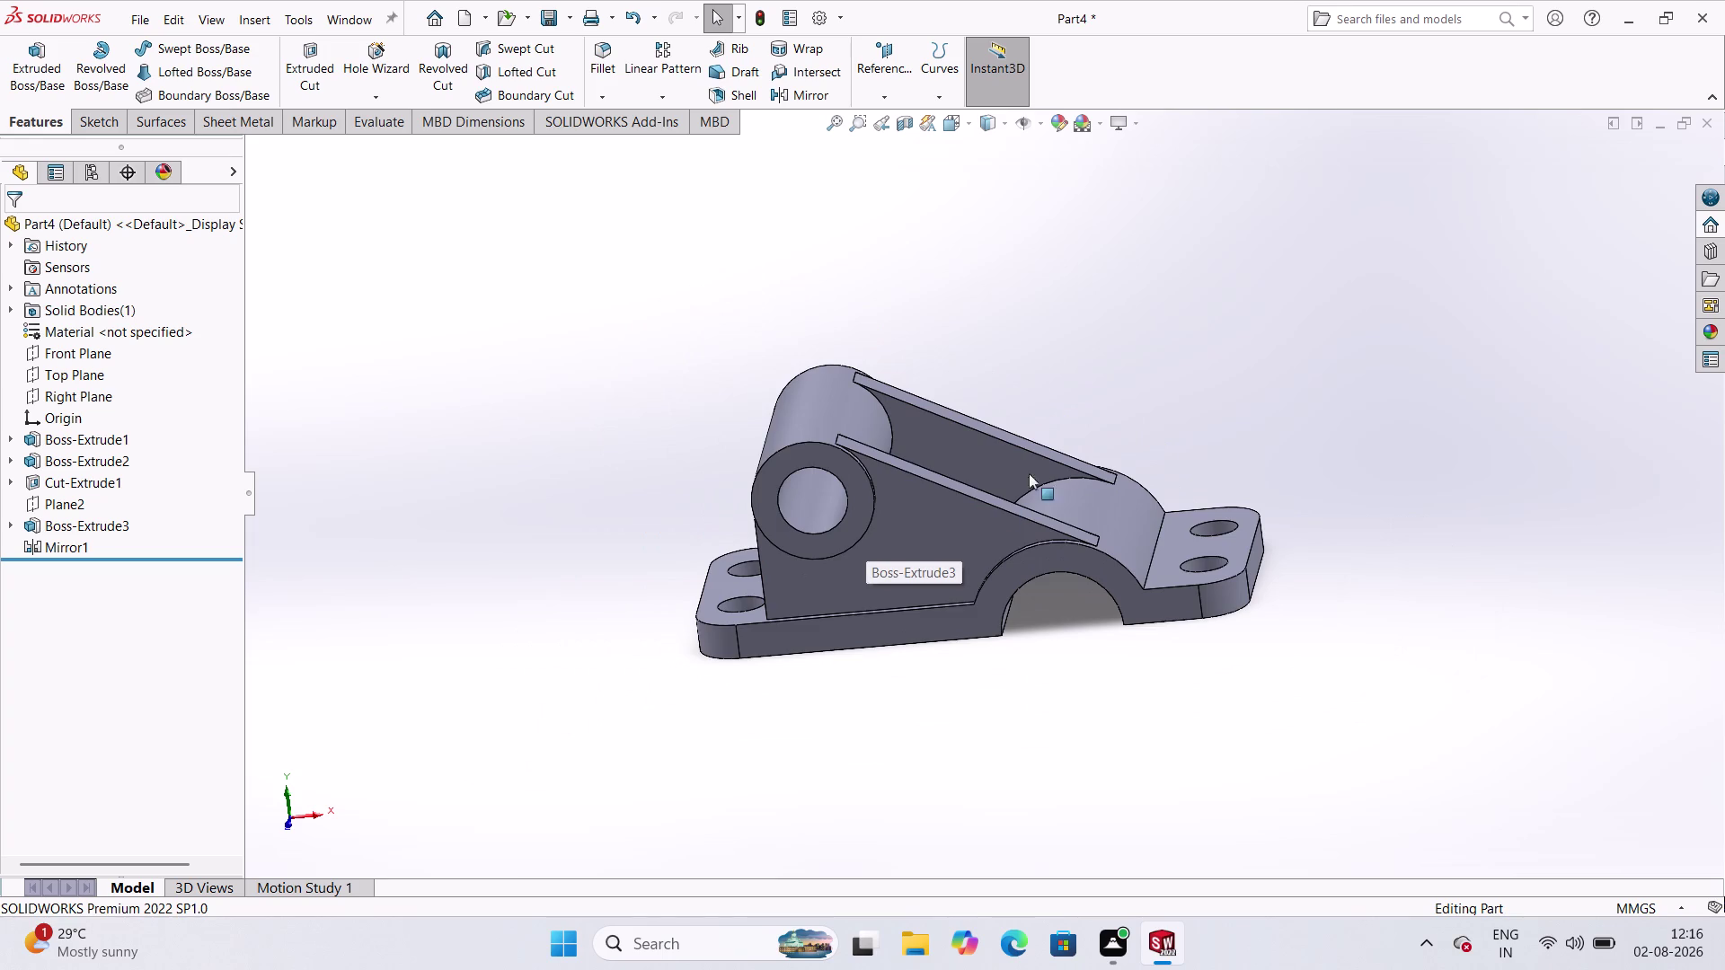
scroll(down, 3)
scroll(up, 3)
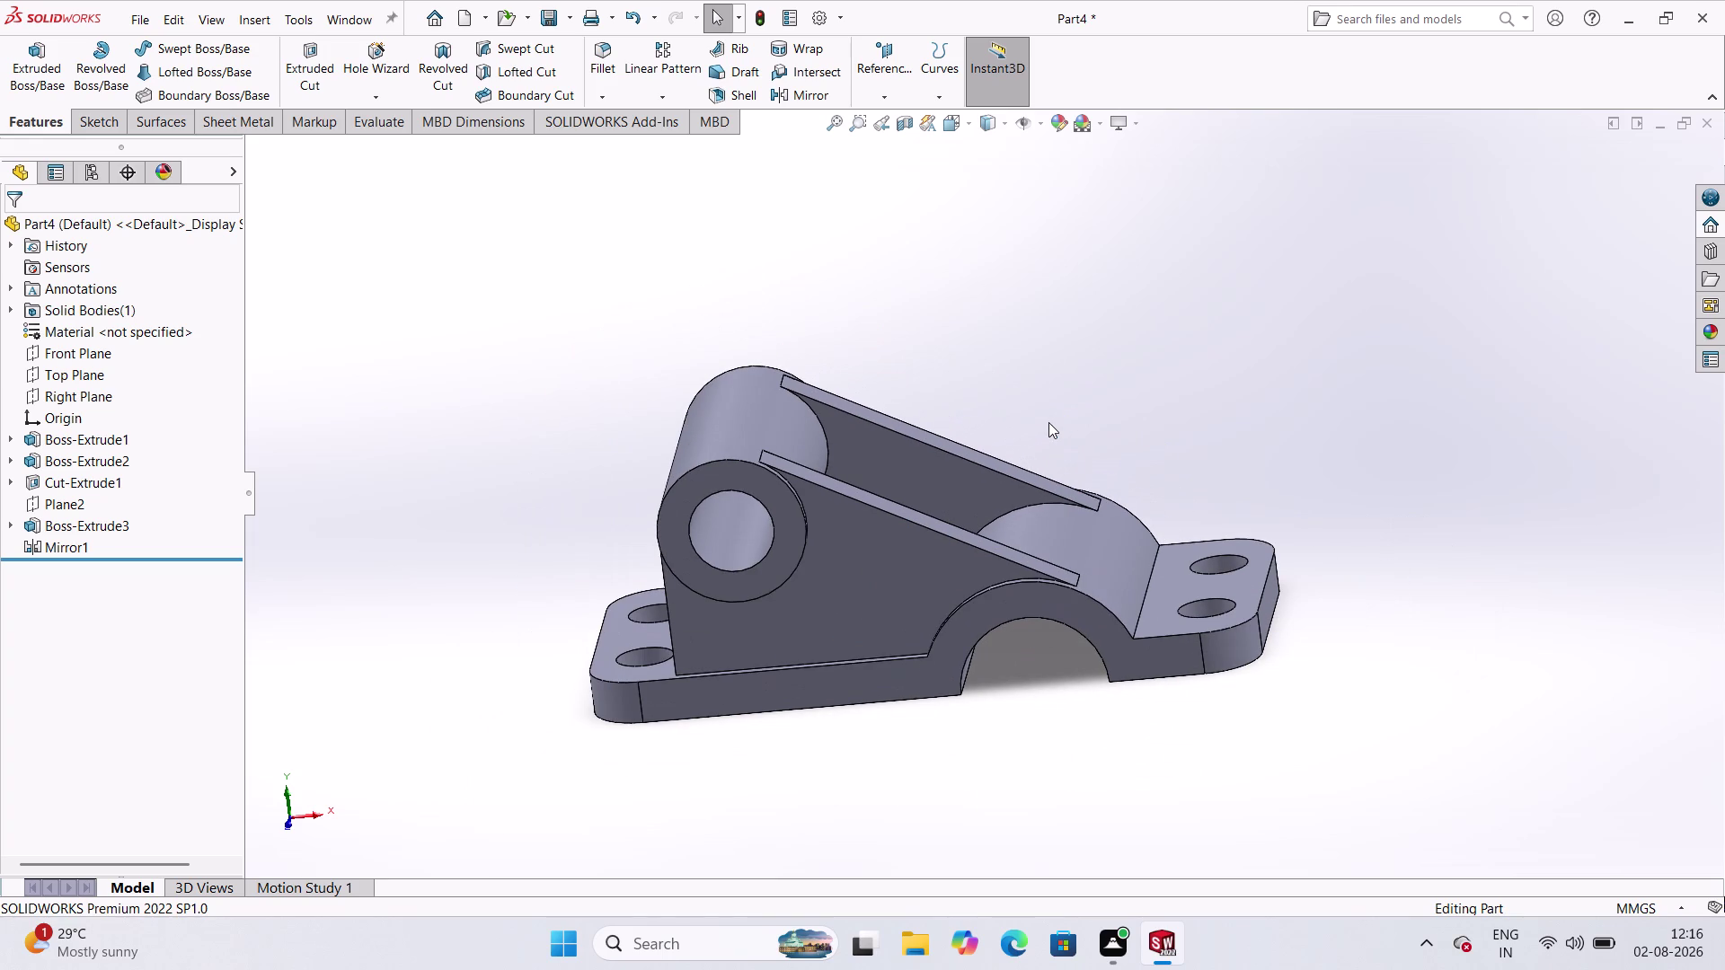
scroll(up, 3)
scroll(down, 3)
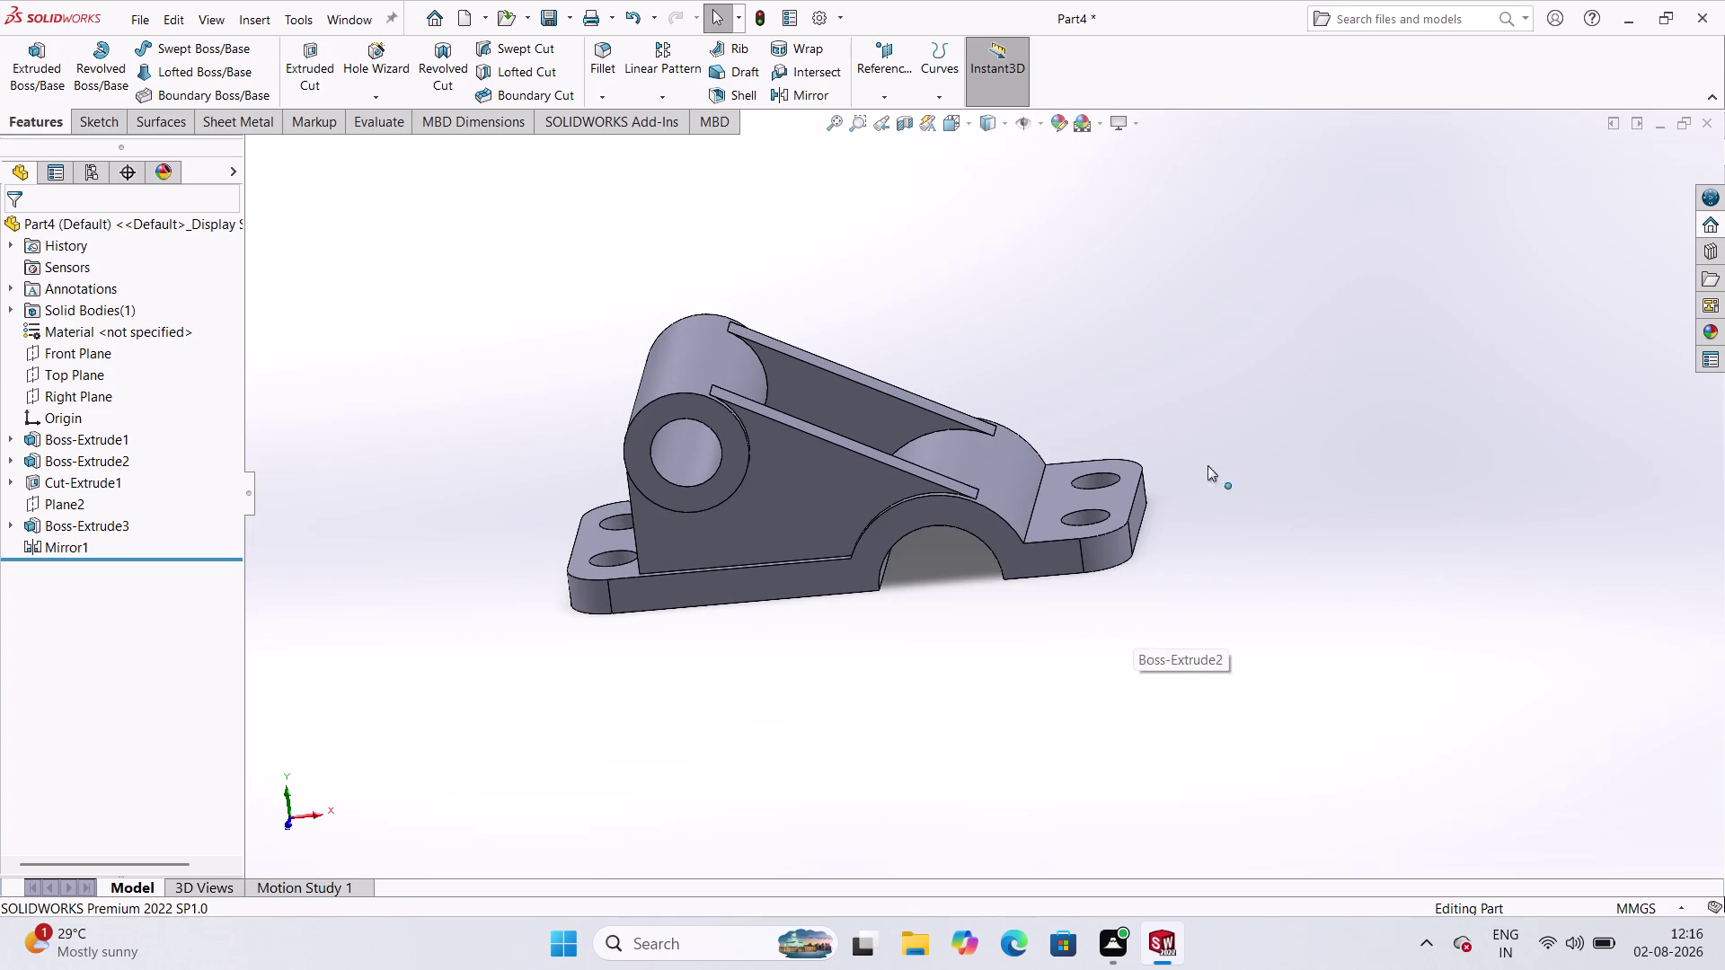
scroll(down, 3)
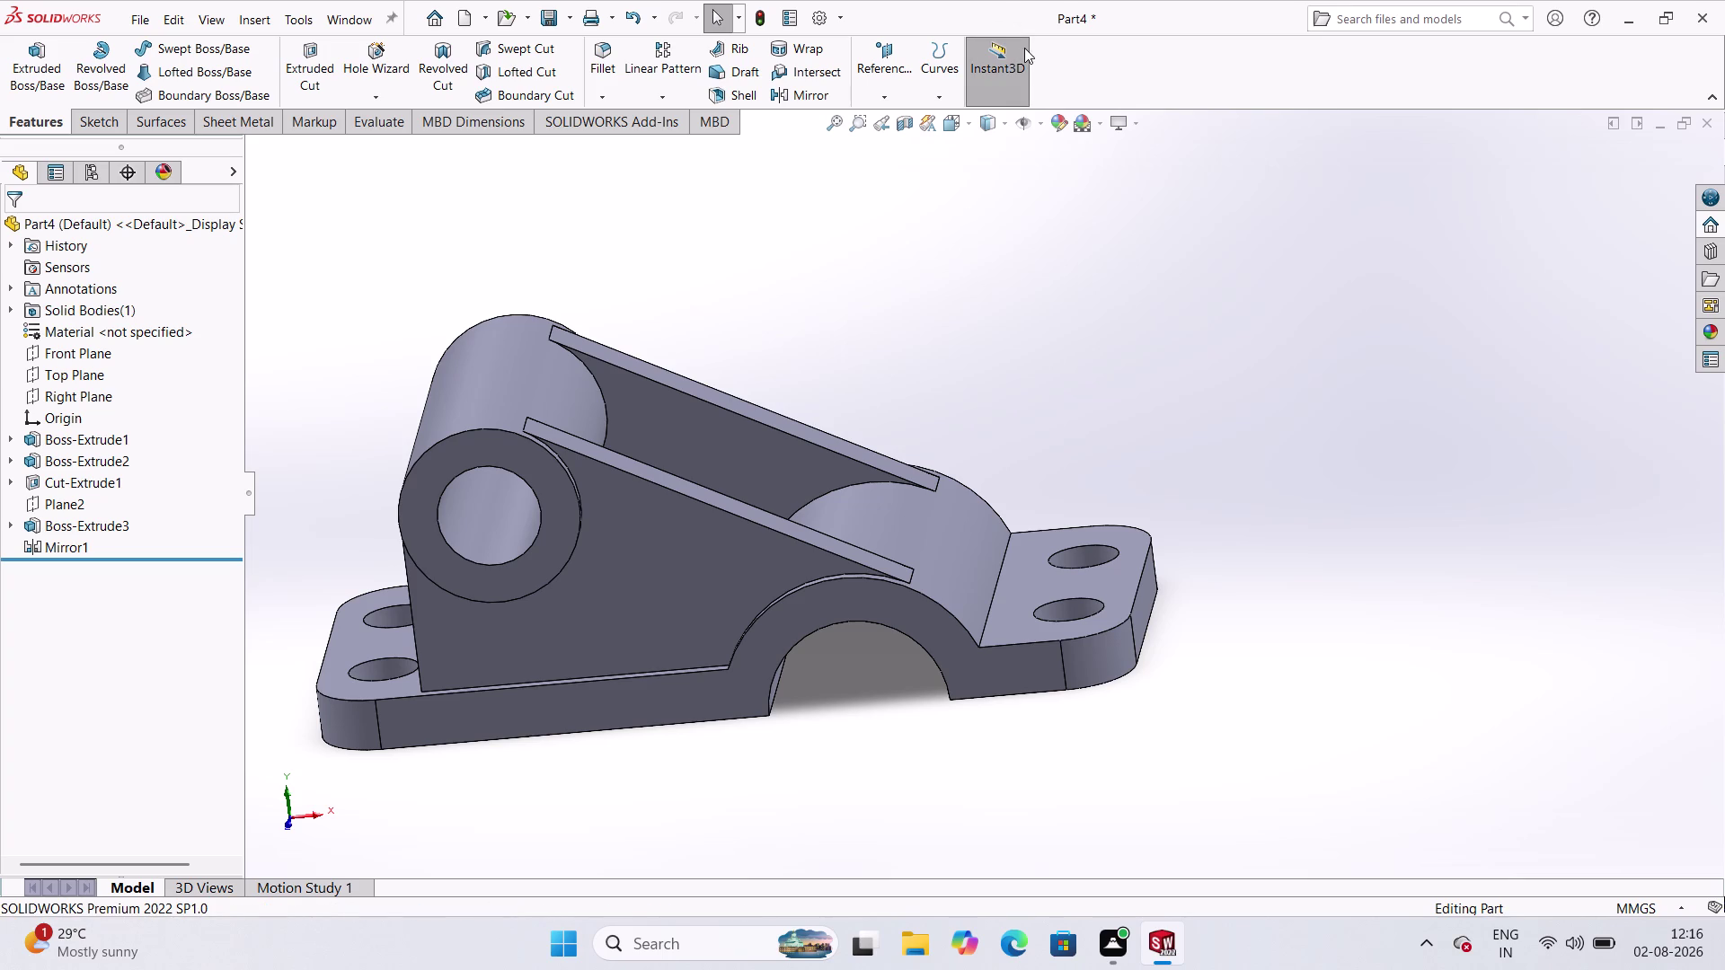
scroll(up, 3)
scroll(up, 3)
scroll(down, 3)
scroll(up, 3)
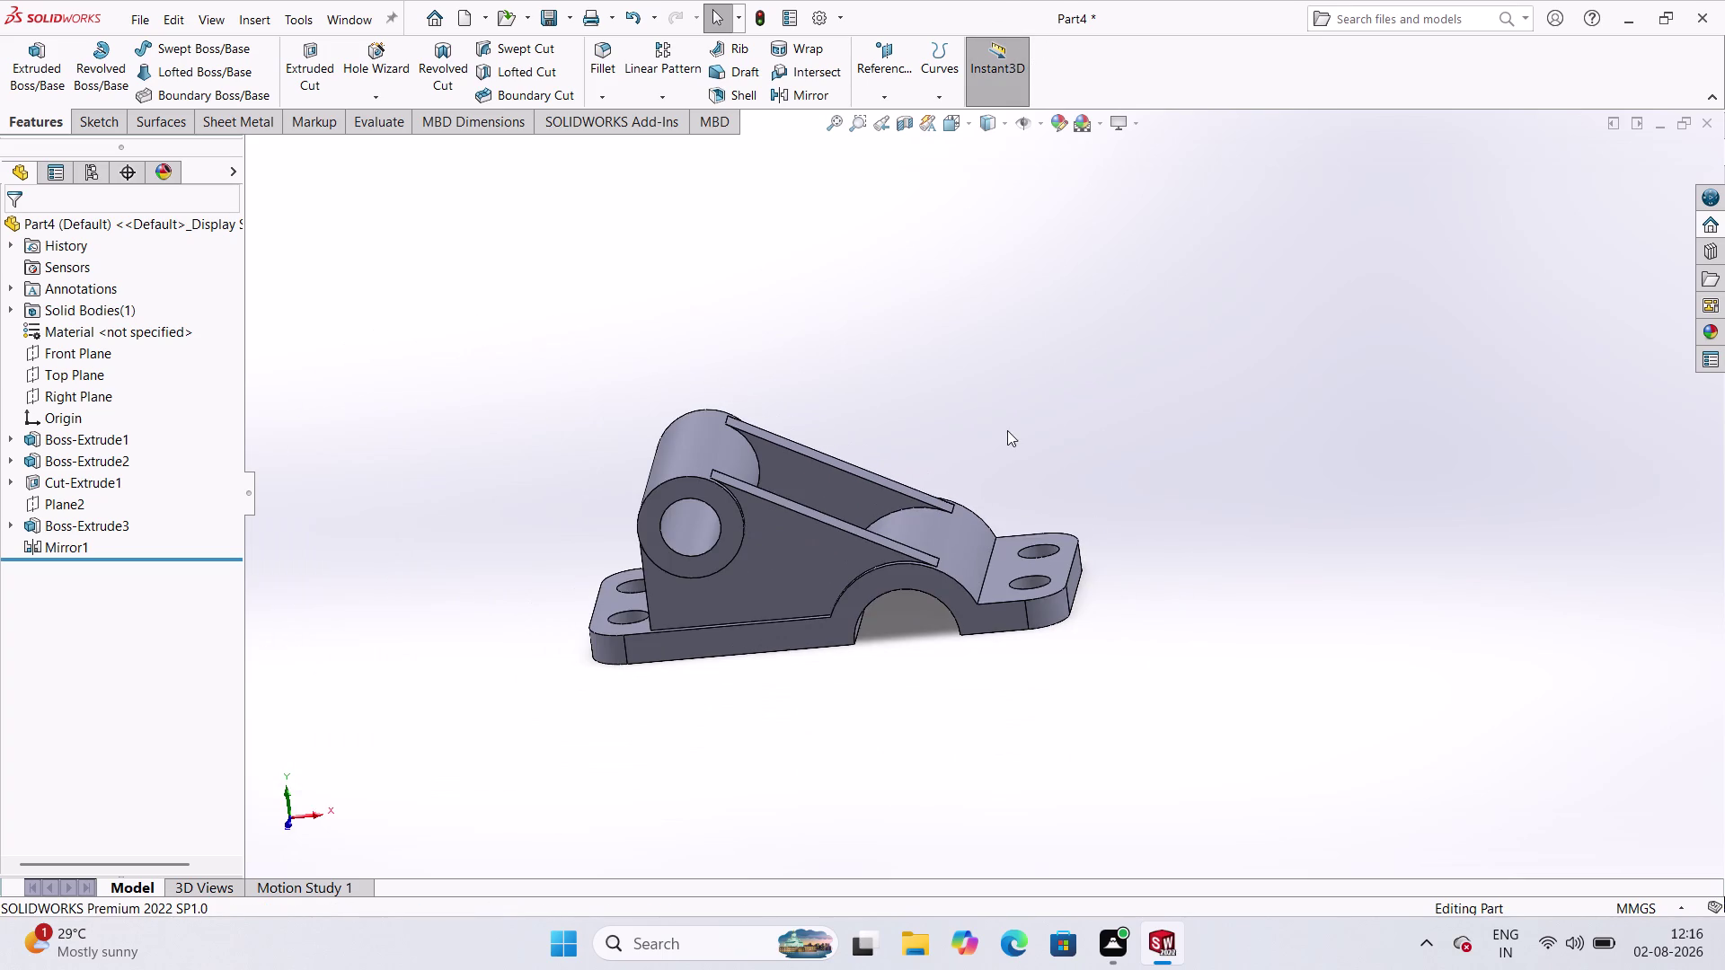
Orbit the bracket to view it from above.
middle_drag(982, 530, 837, 638)
middle_drag(837, 637, 987, 514)
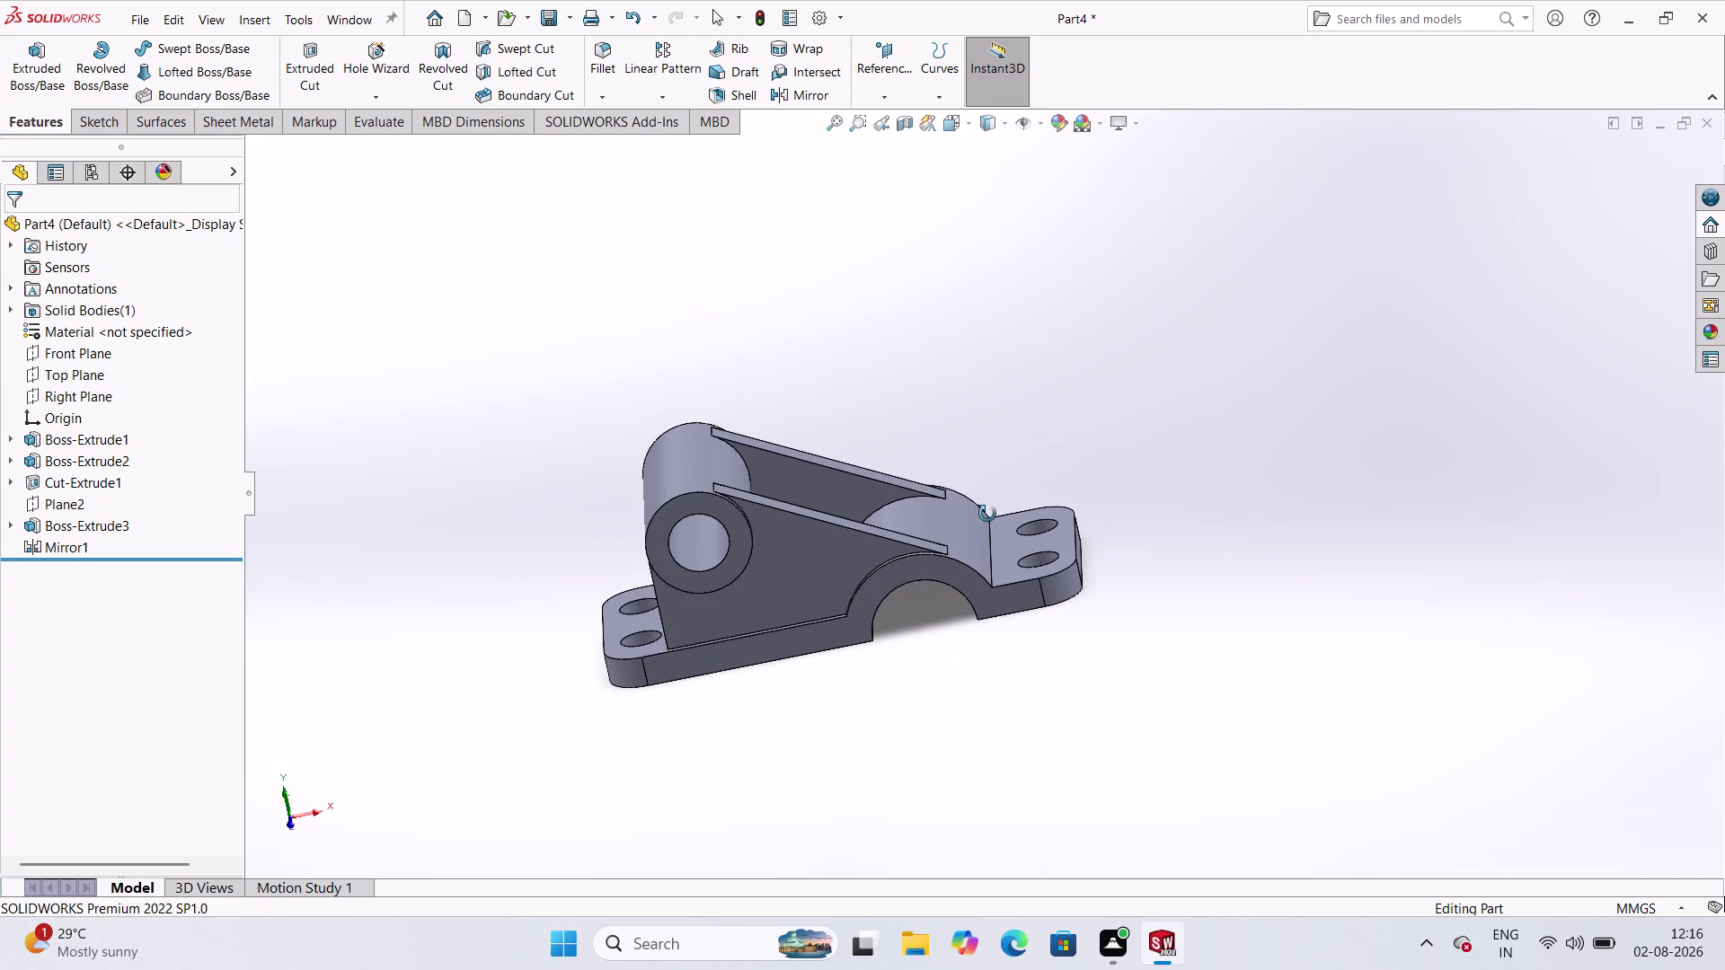
middle_drag(987, 514, 987, 512)
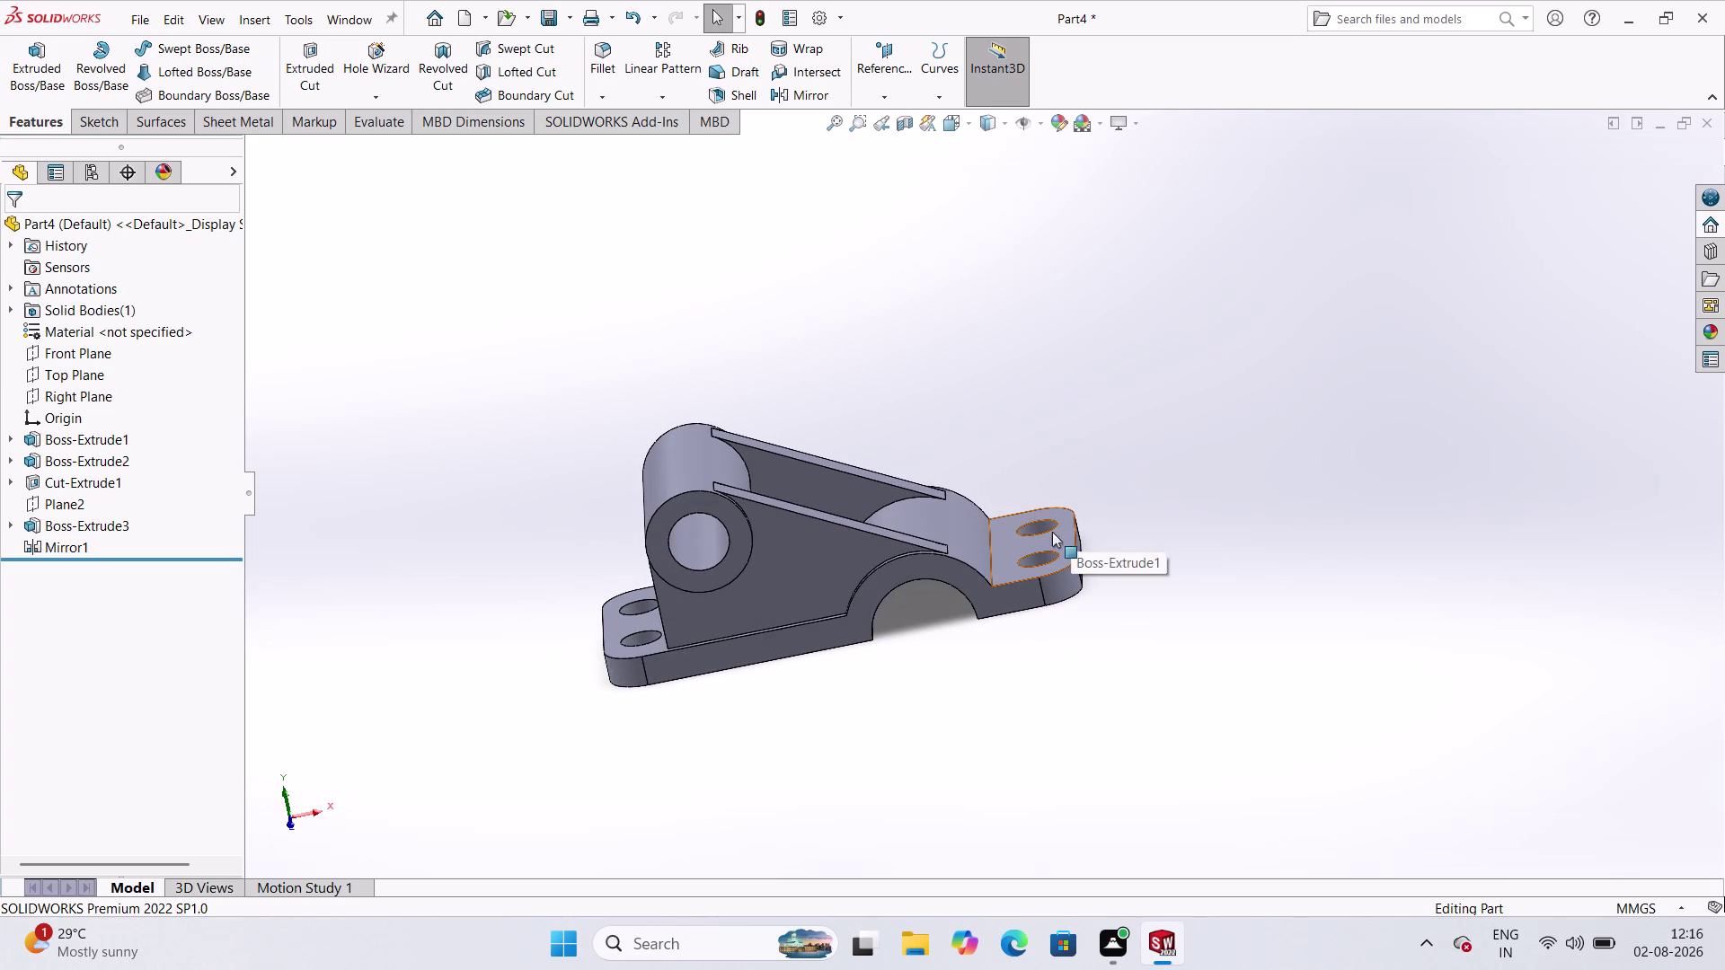
middle_drag(834, 335, 836, 398)
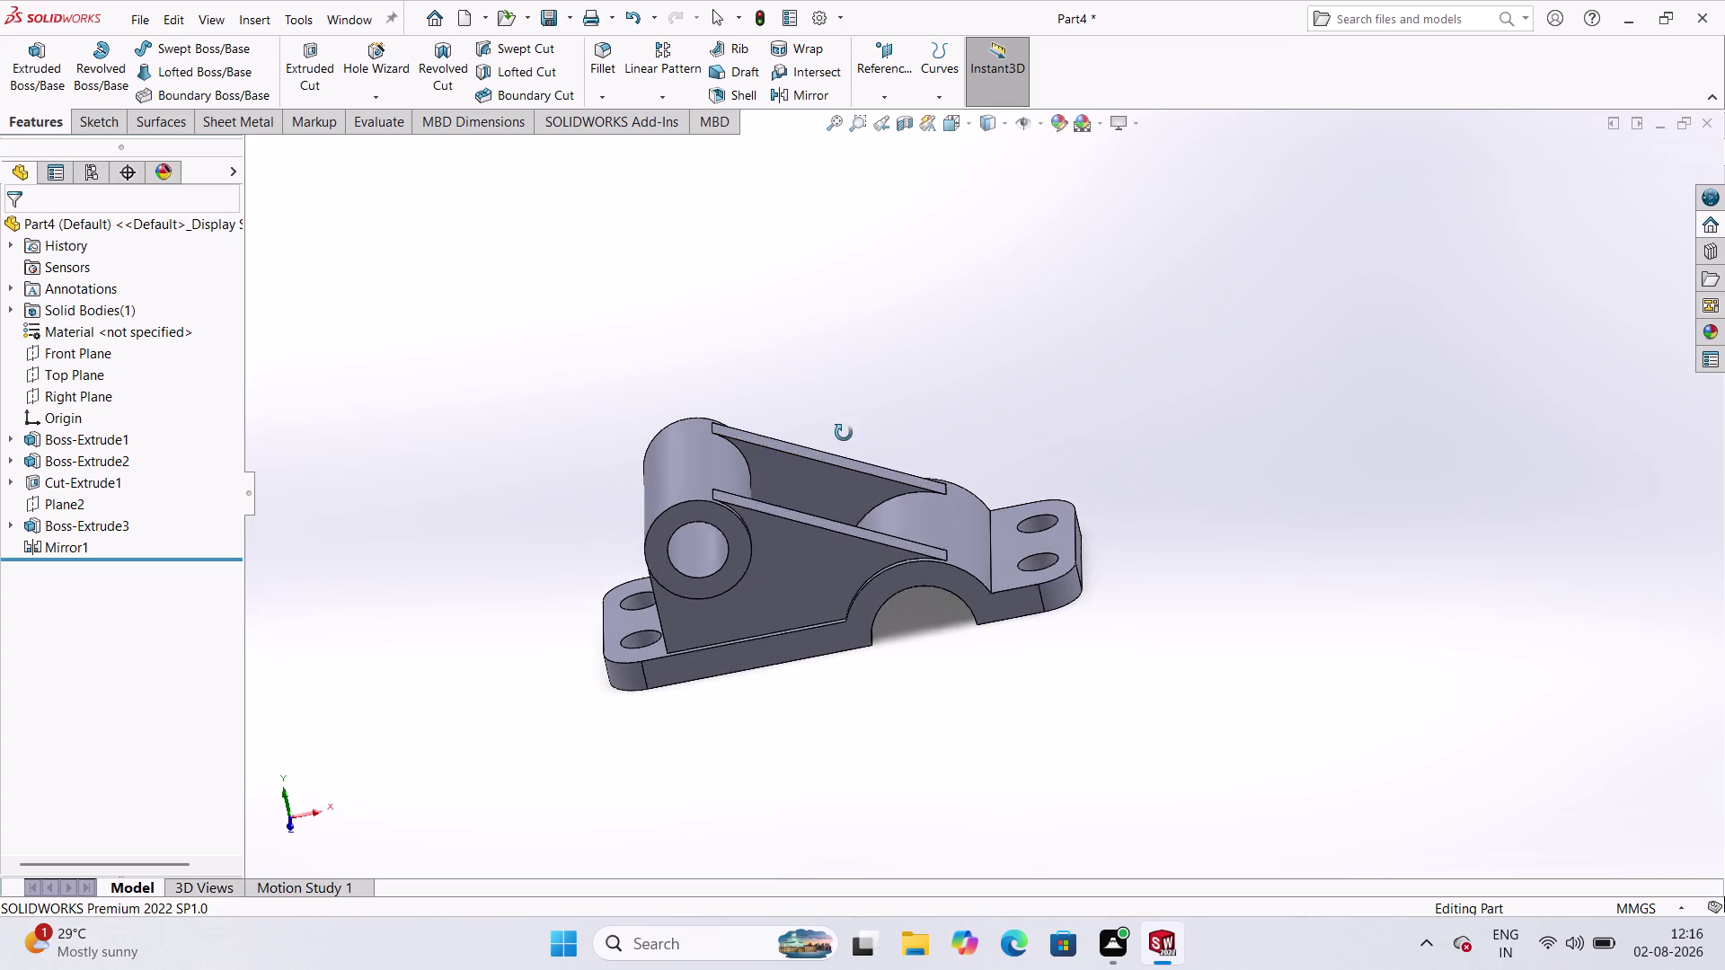
middle_drag(835, 398, 862, 560)
scroll(down, 3)
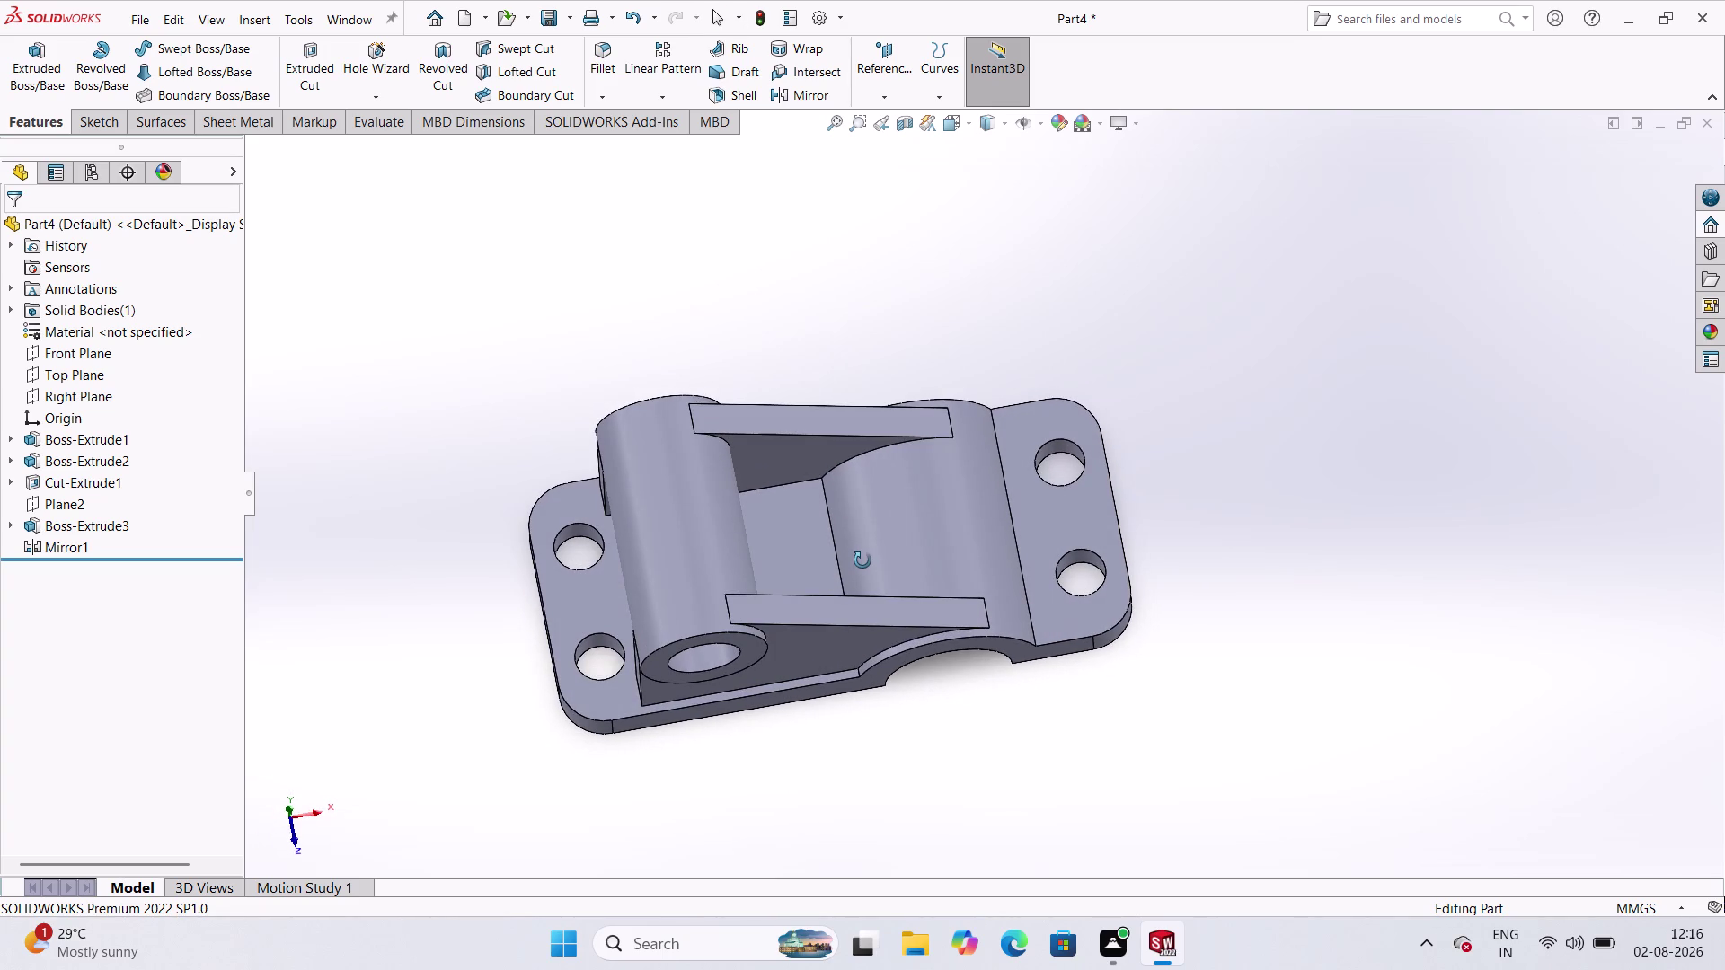
middle_drag(862, 561, 870, 496)
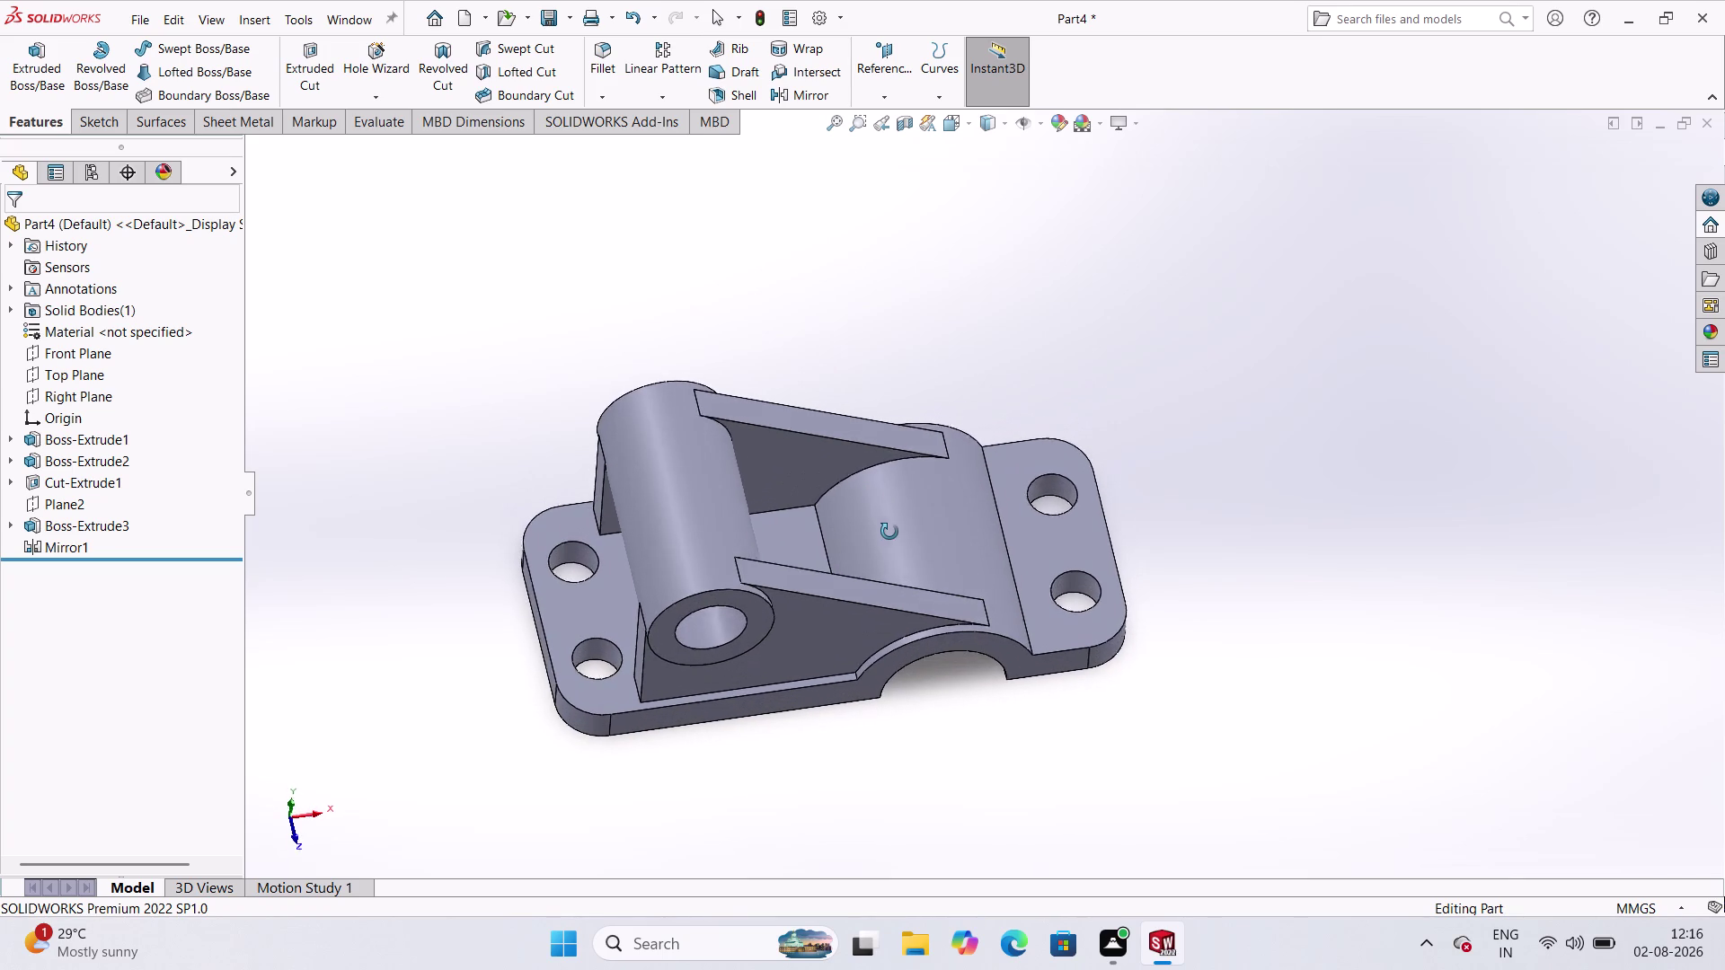
middle_drag(871, 496, 903, 560)
click(999, 508)
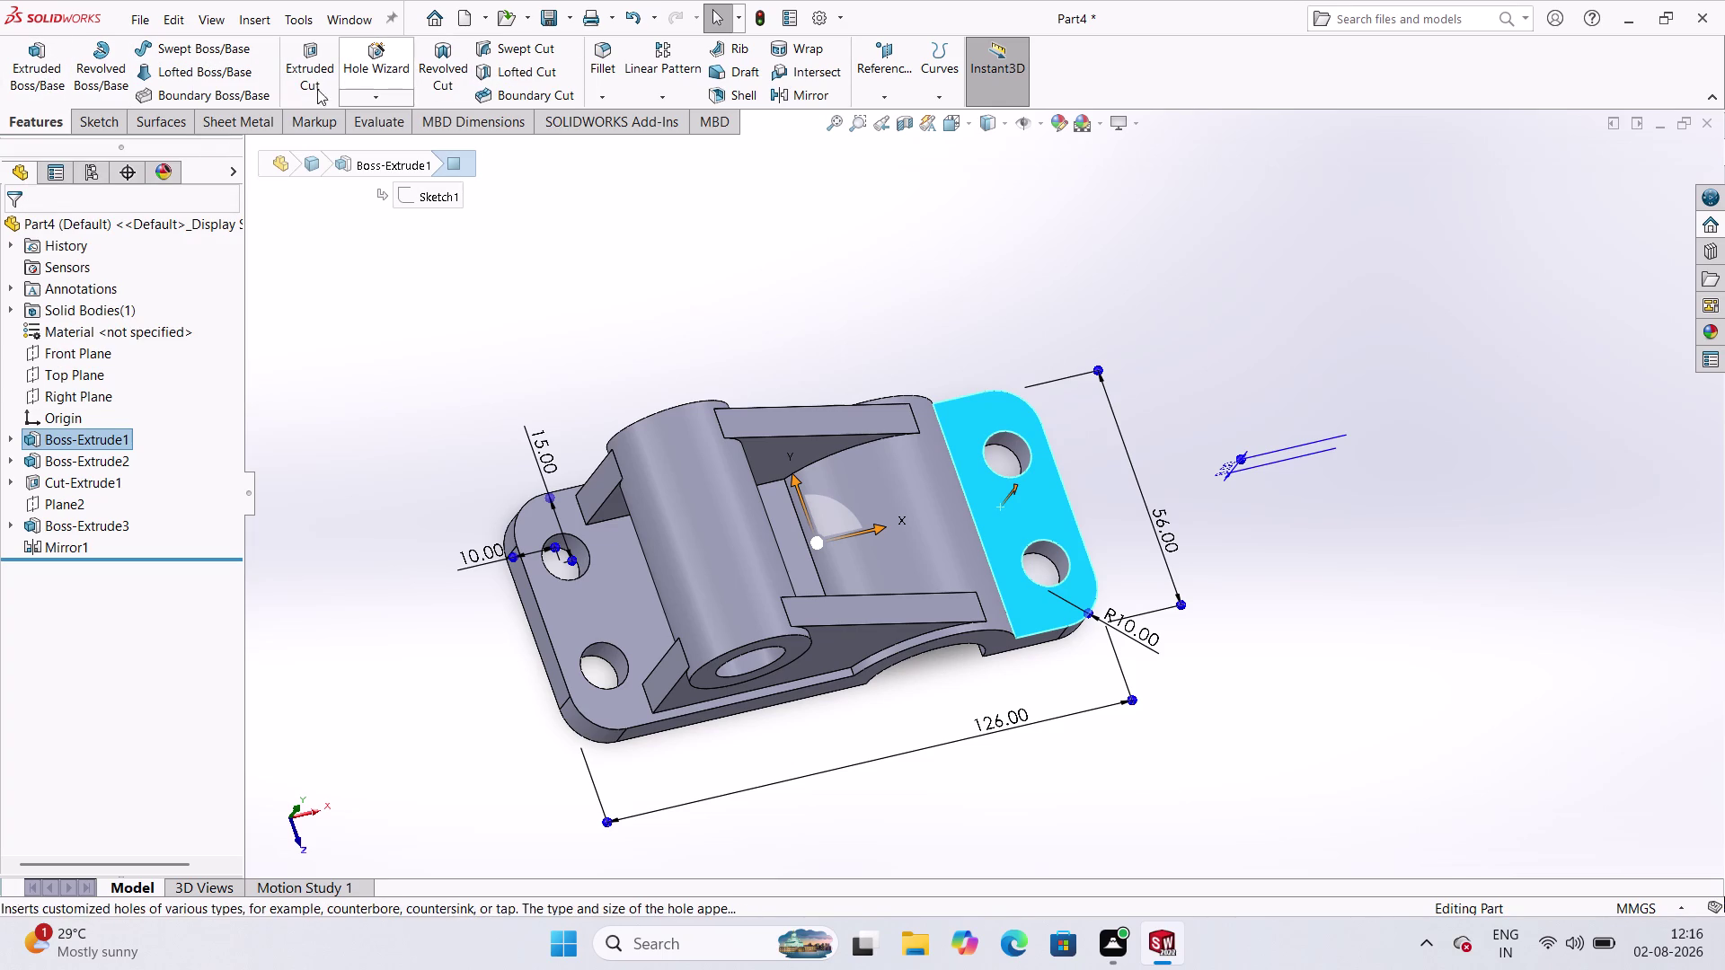
Show the Sketch tools, pick then clear the plate's end face, and rezoom the view.
click(102, 113)
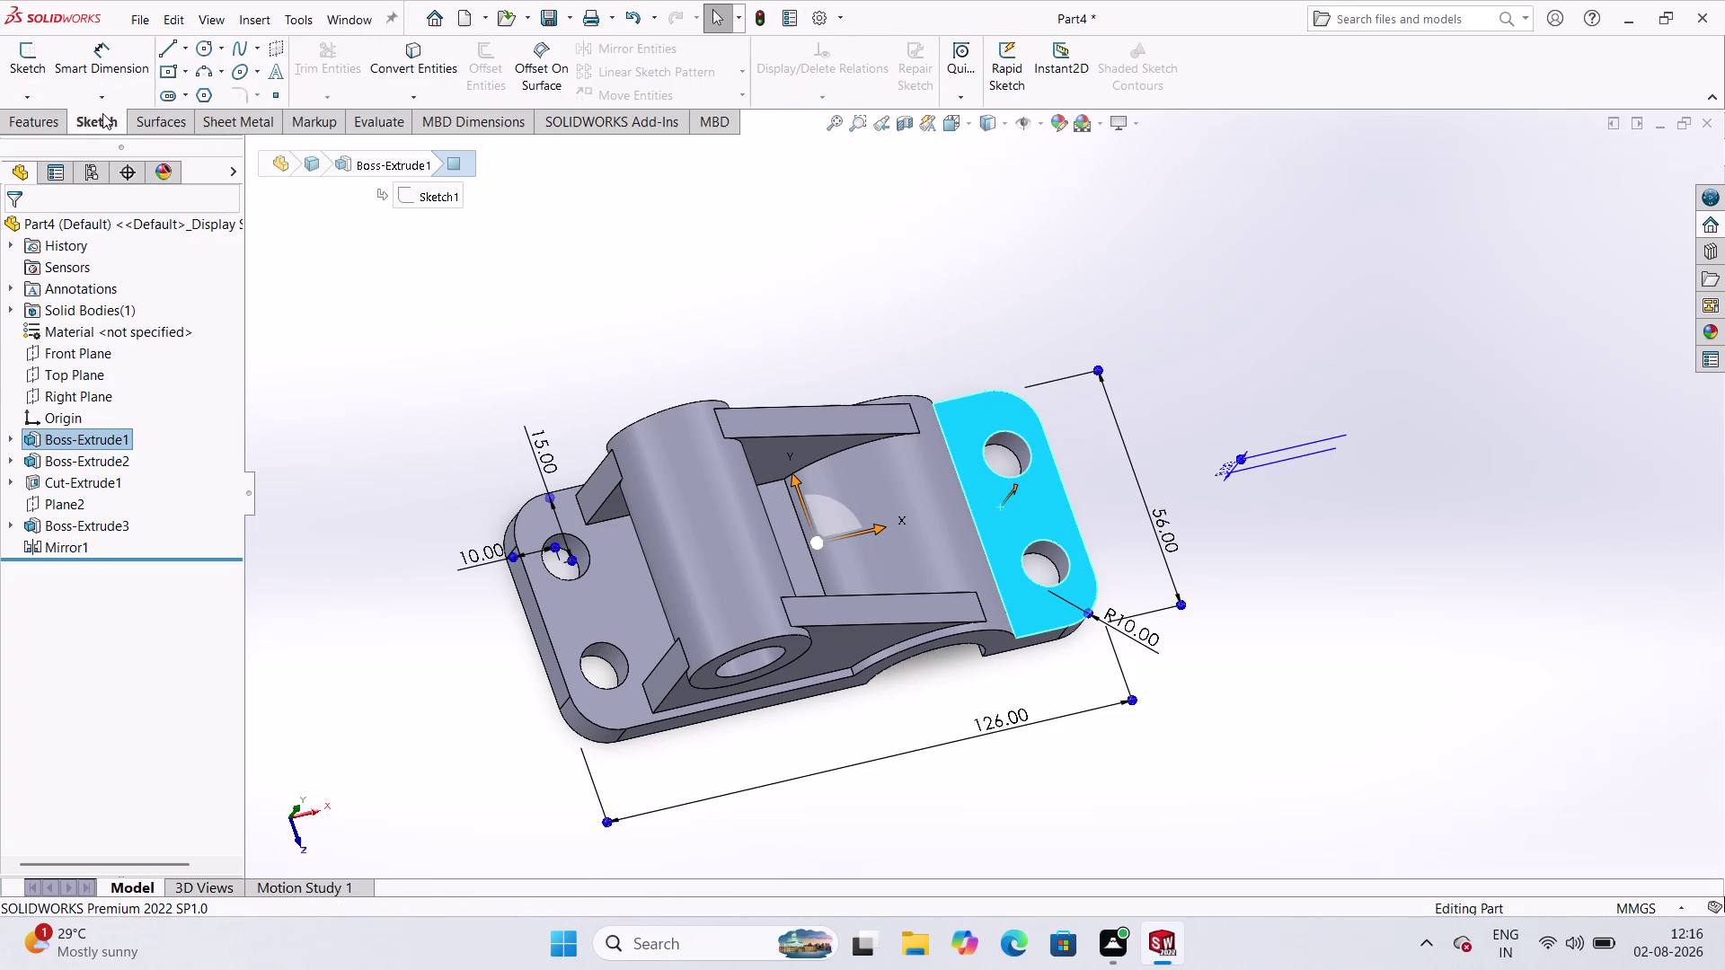
click(34, 59)
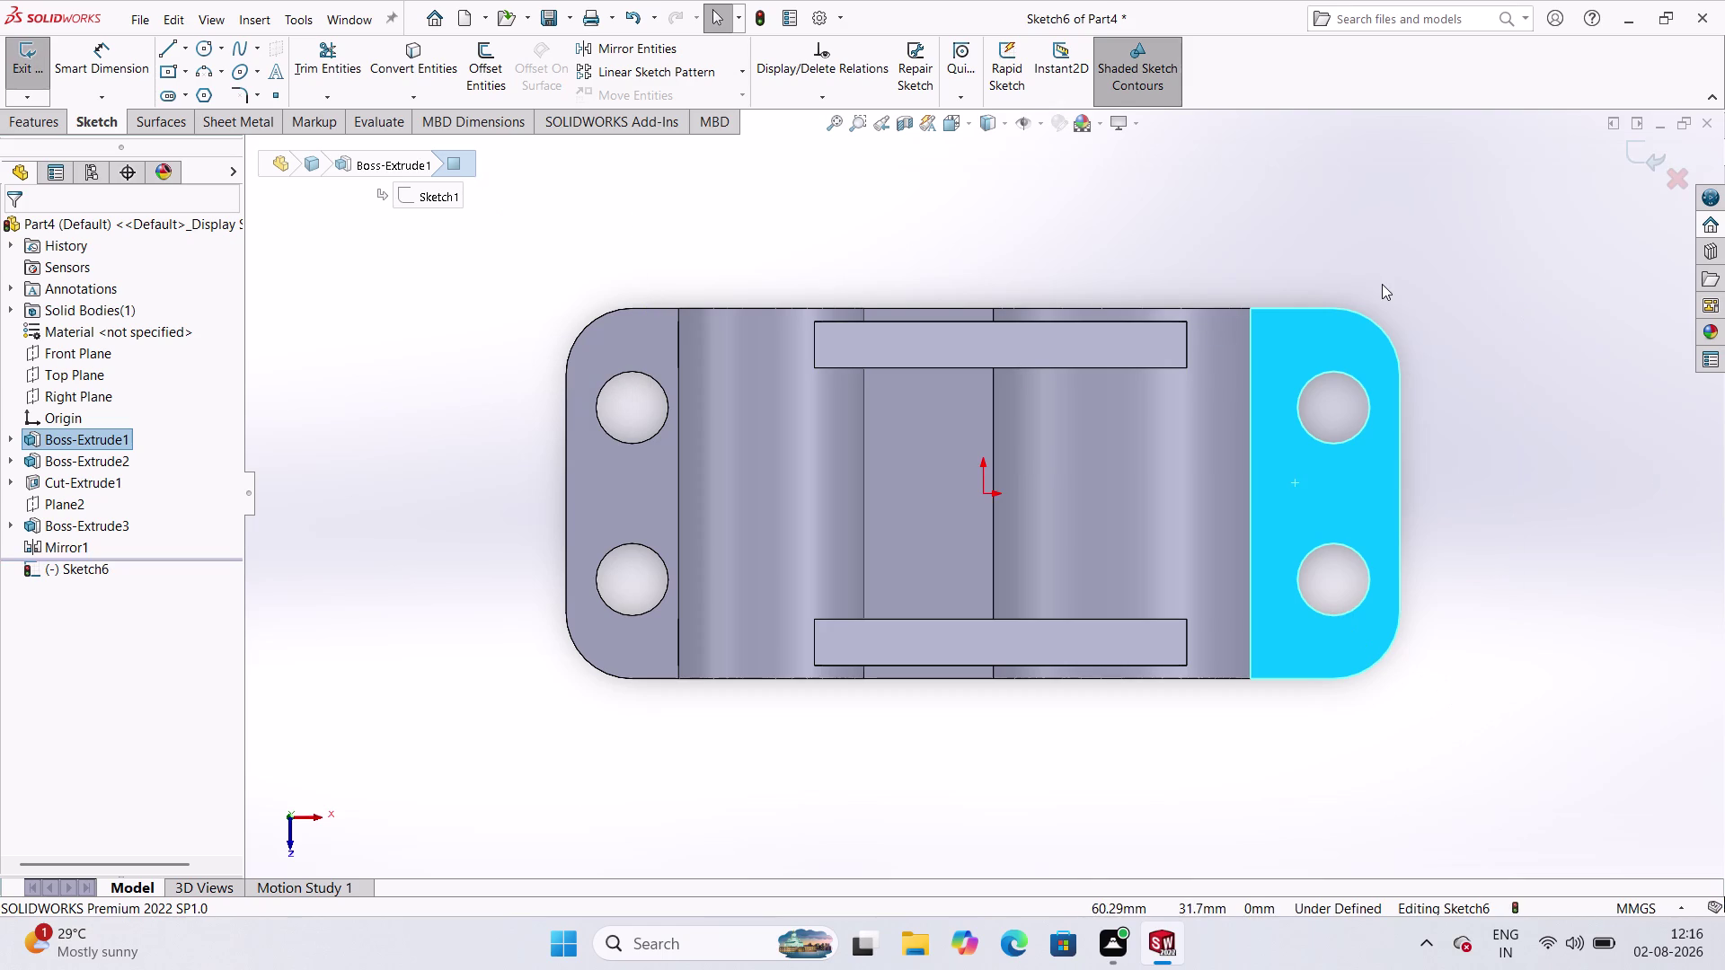
click(1381, 284)
scroll(down, 3)
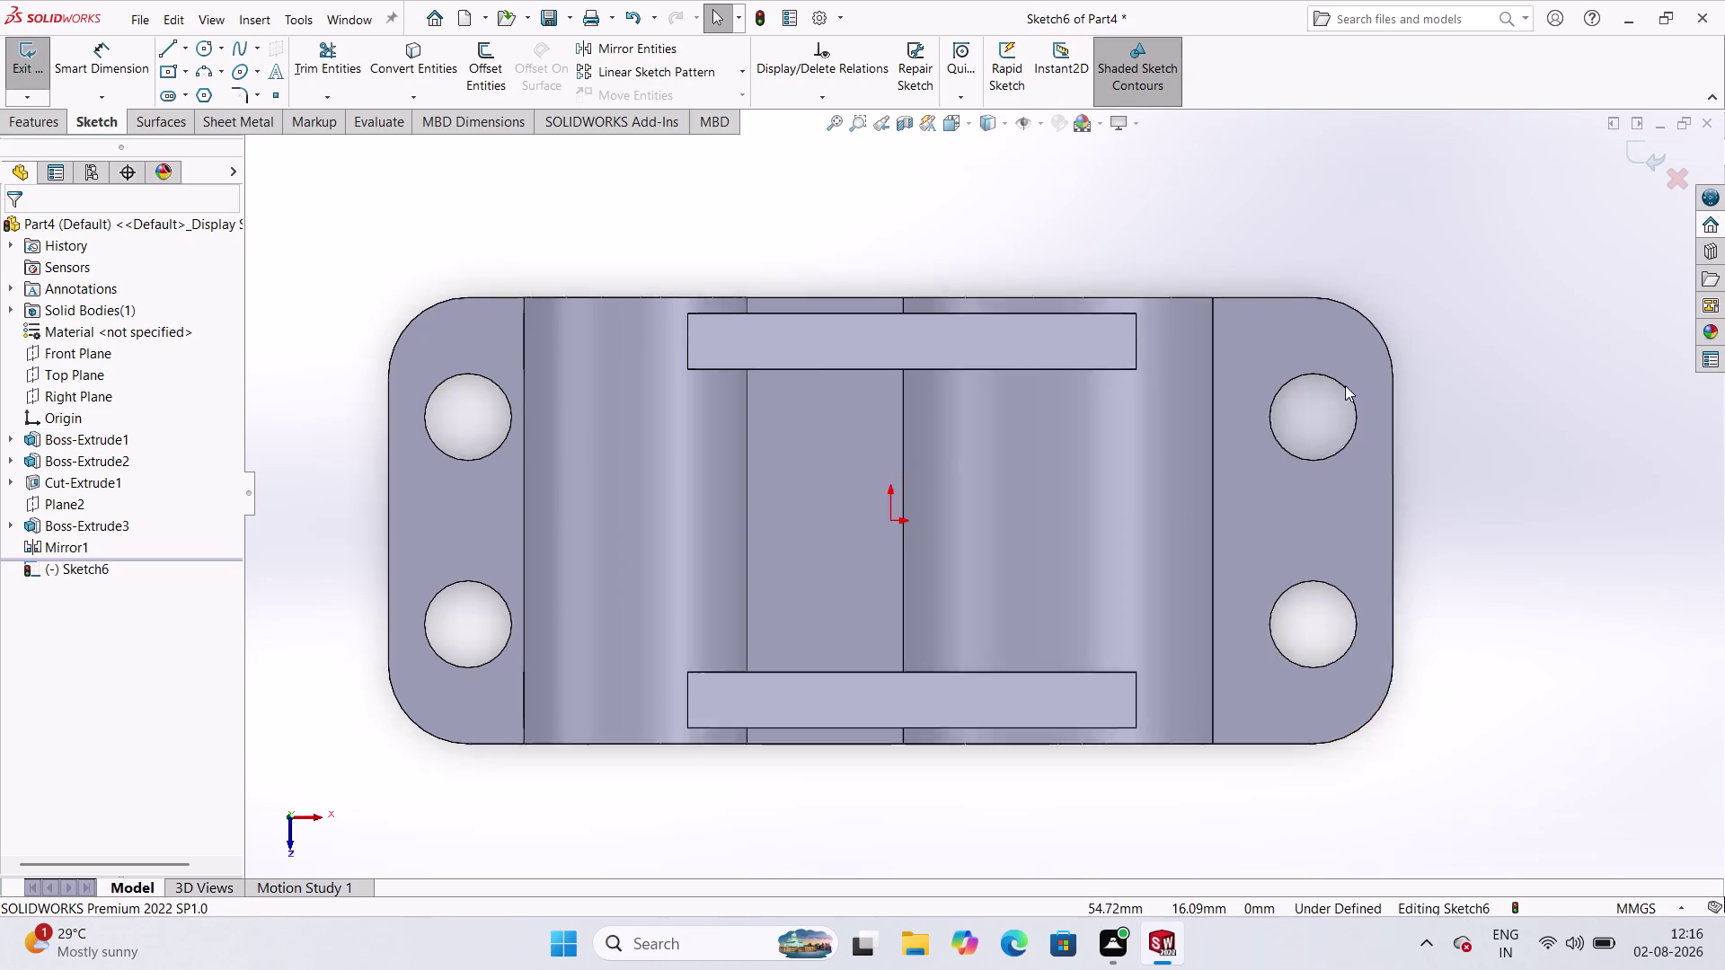
scroll(down, 3)
scroll(up, 3)
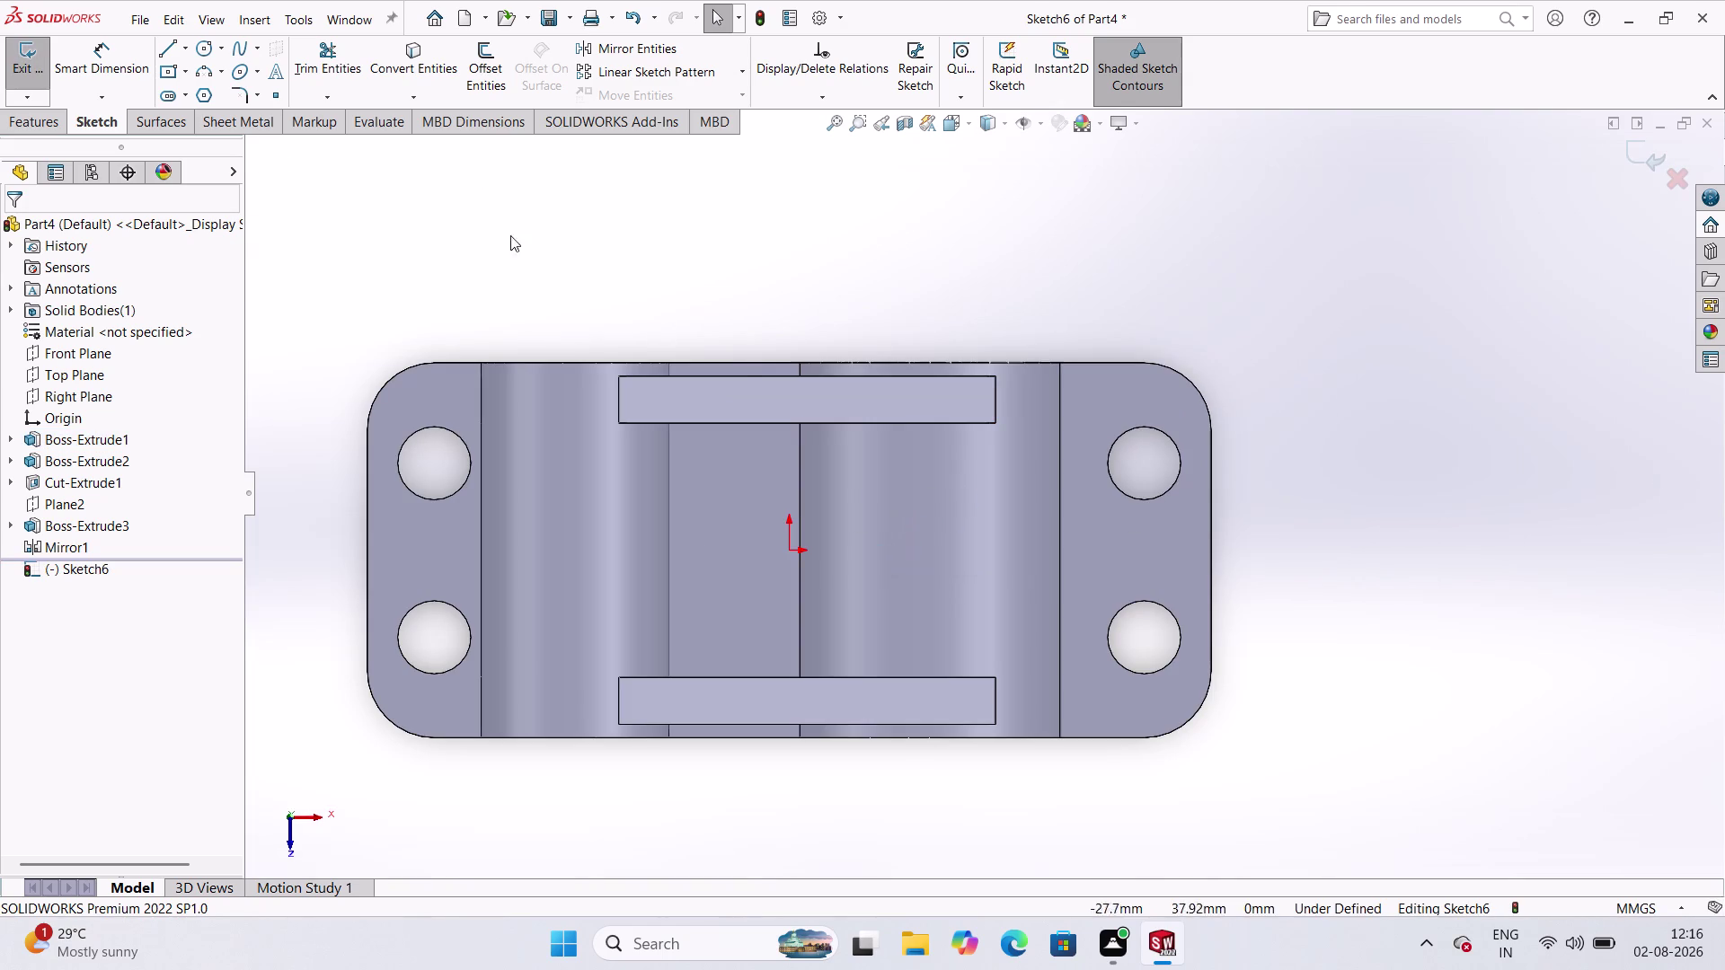
click(201, 44)
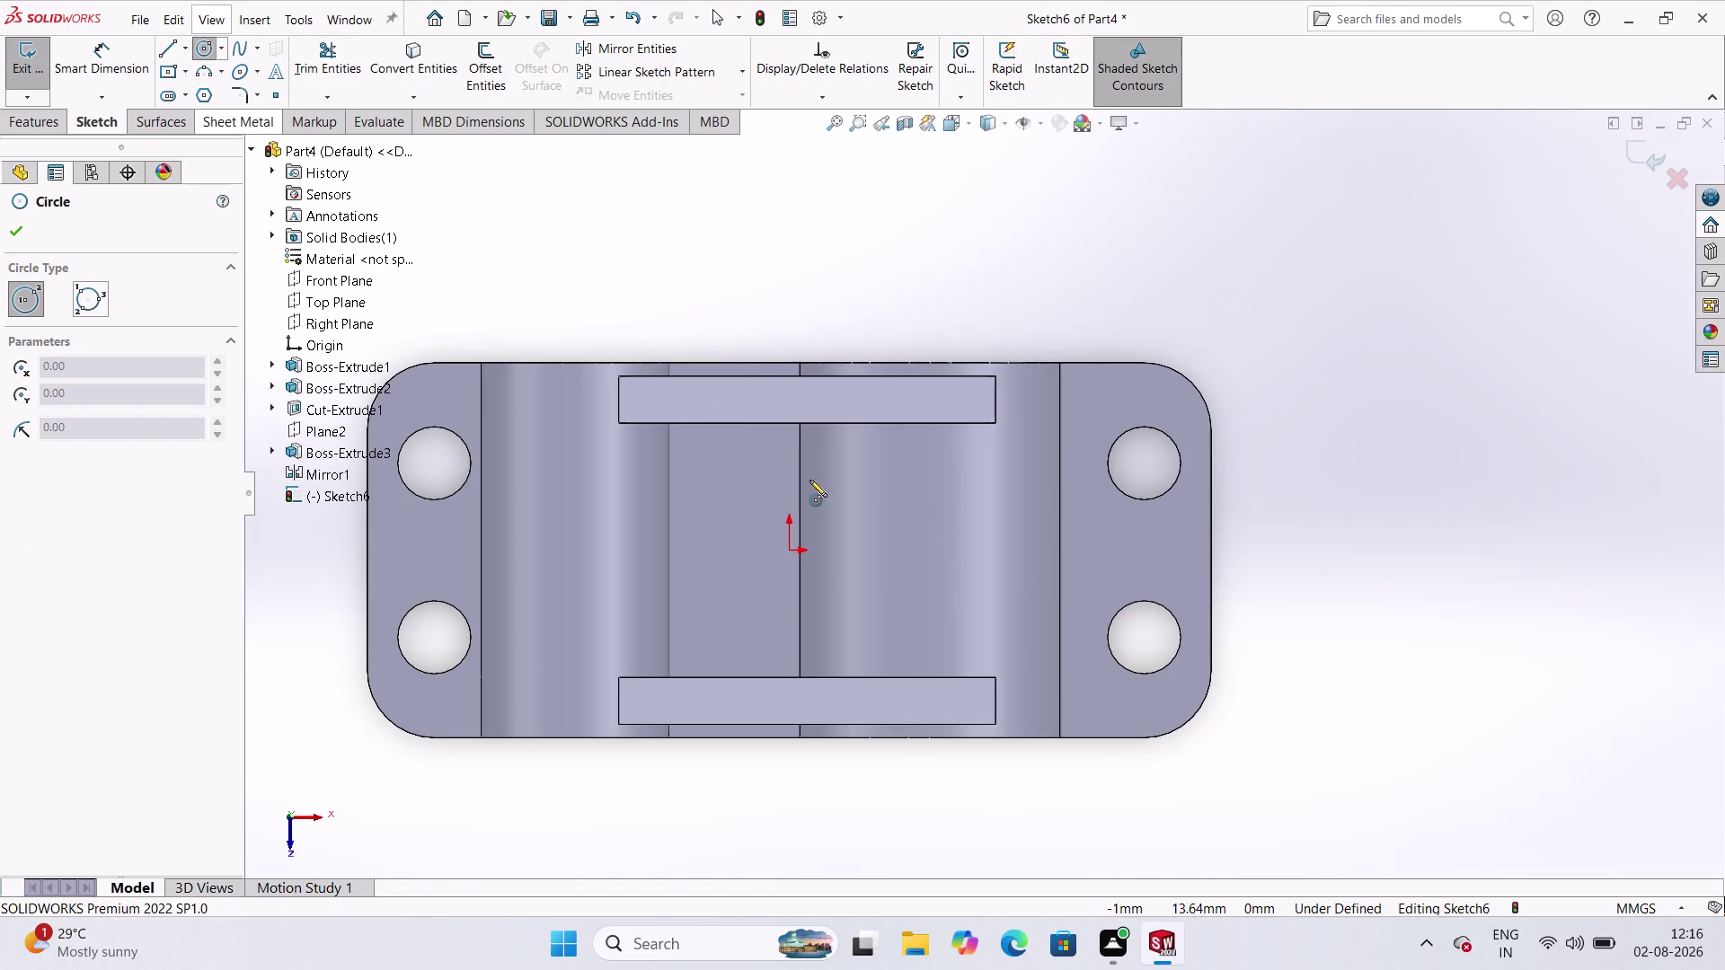
Draw a circle right of the origin and dimension its diameter to 22 mm.
click(926, 550)
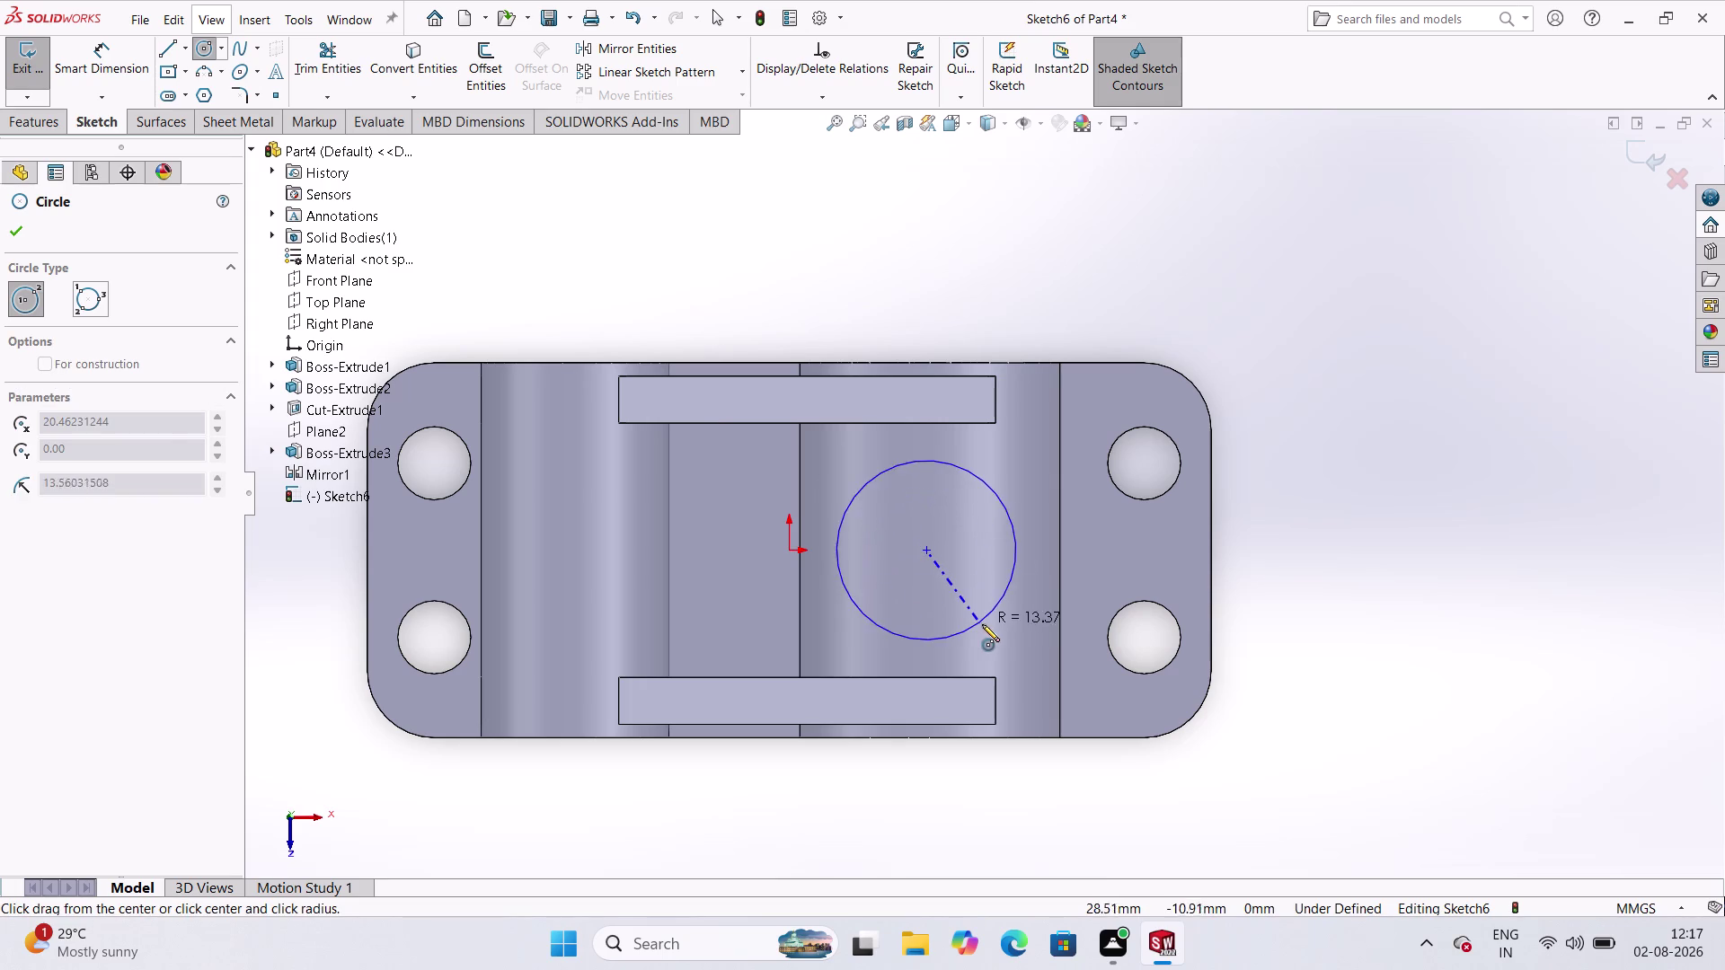
click(982, 625)
click(97, 64)
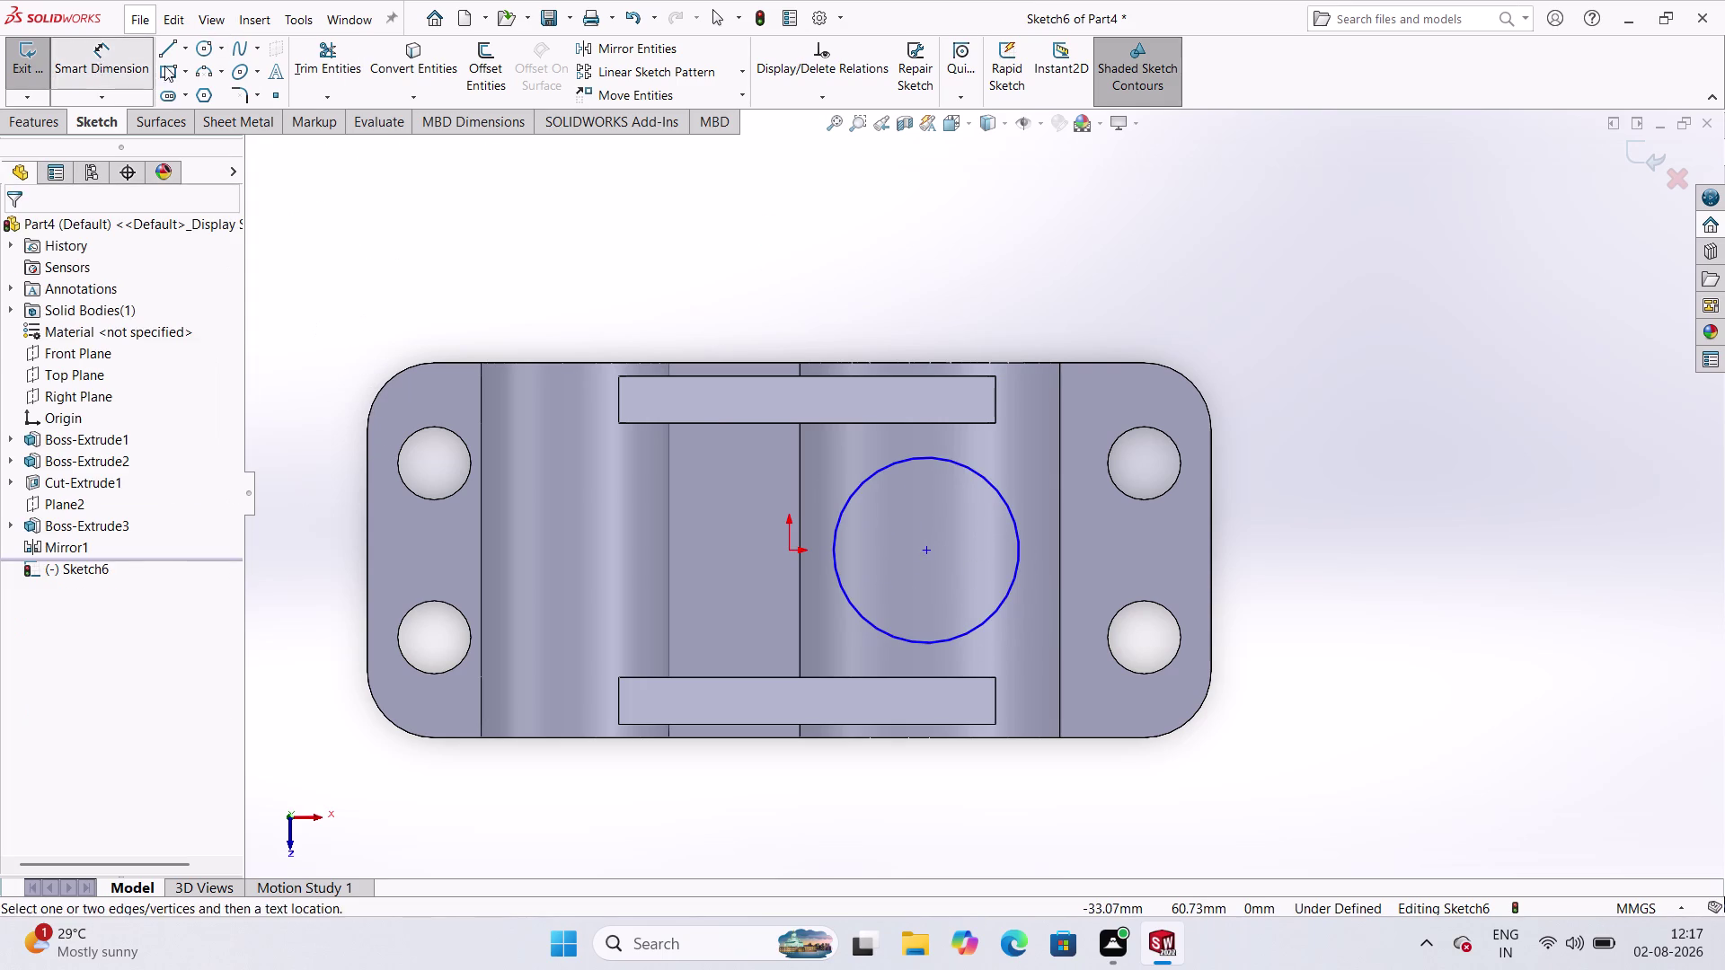
click(1015, 513)
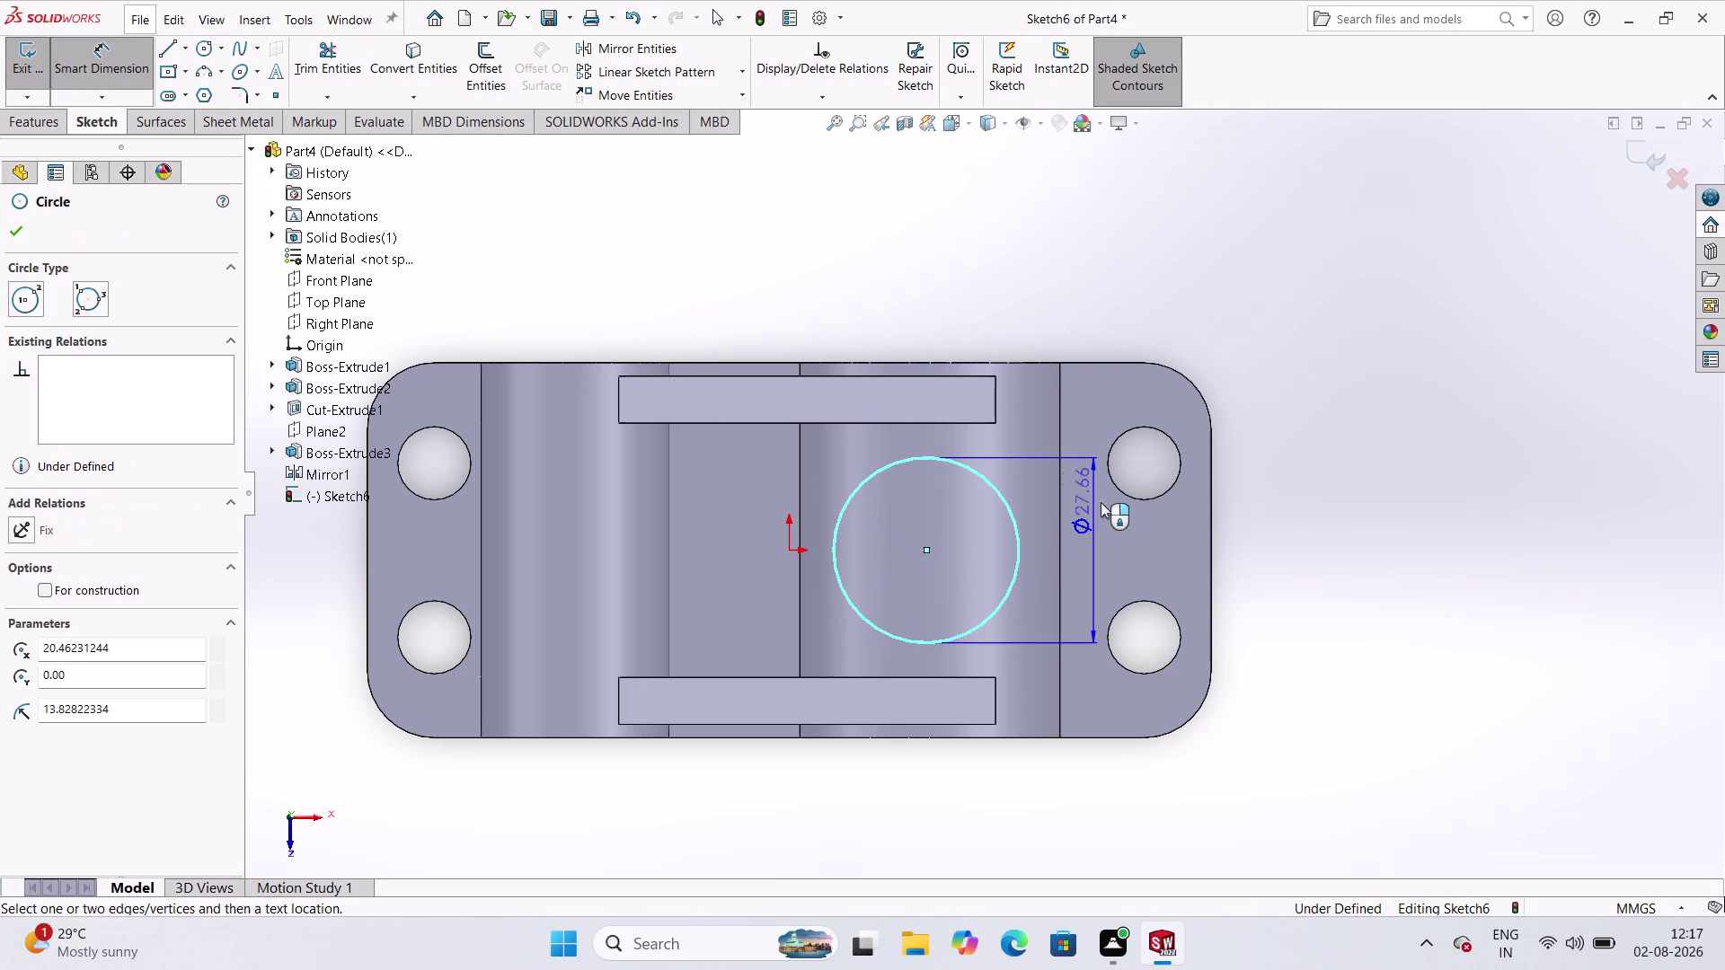
click(1113, 297)
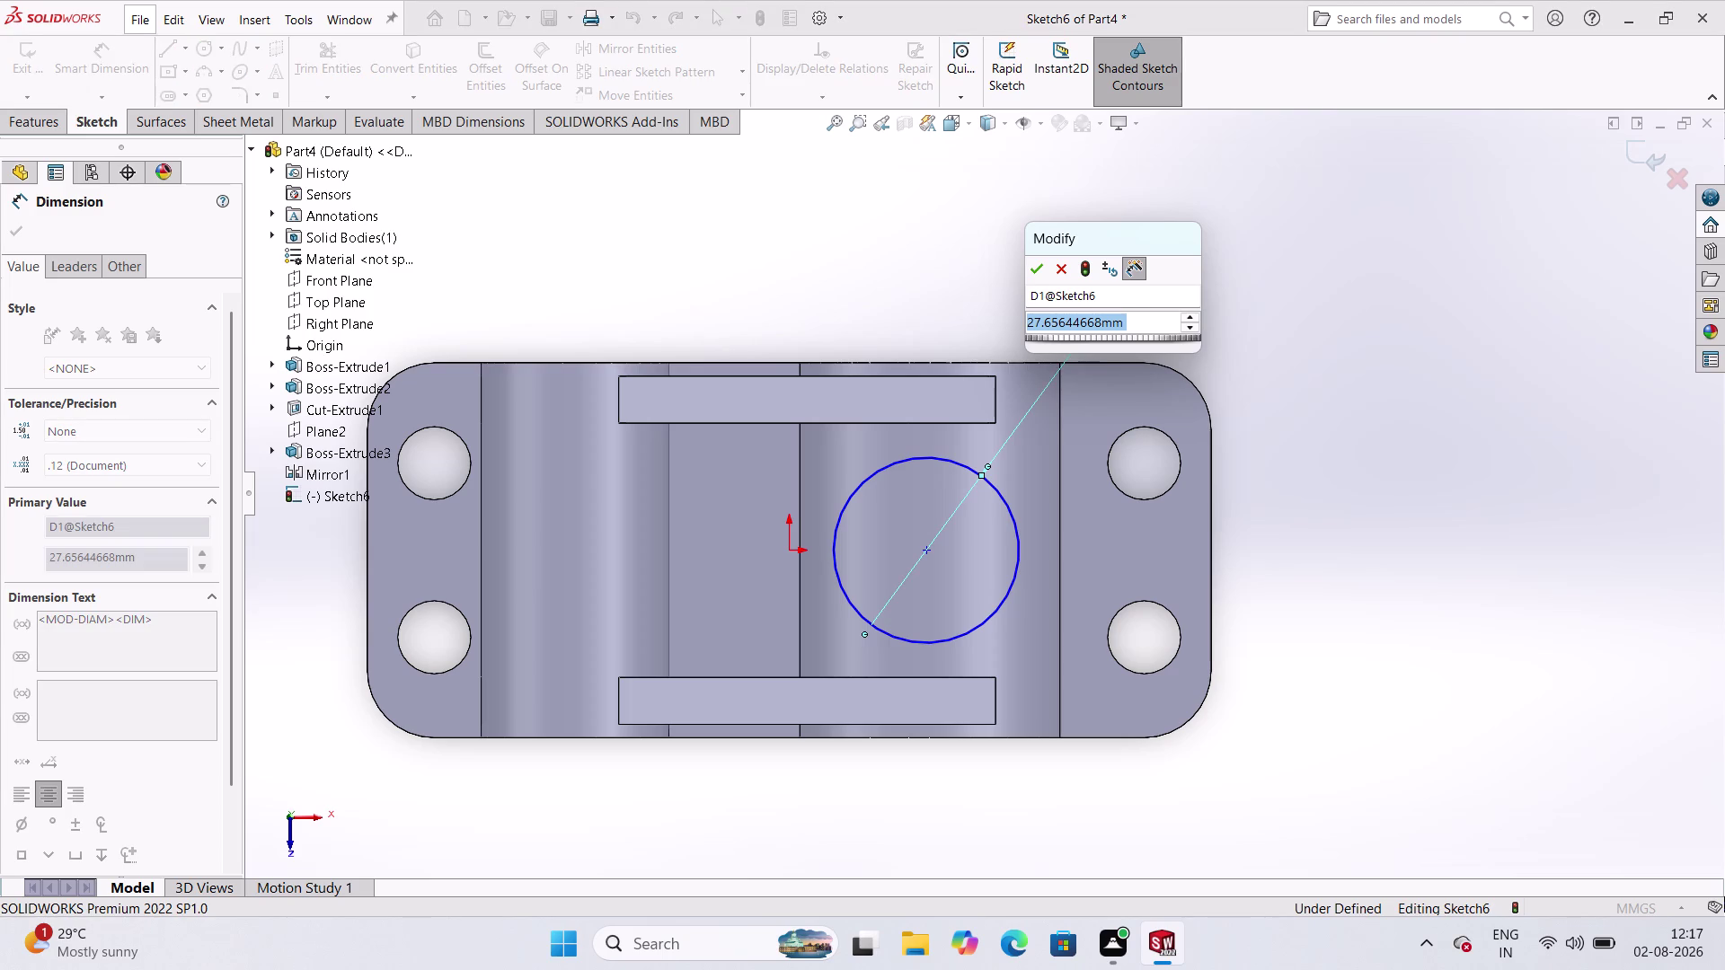
text(22)
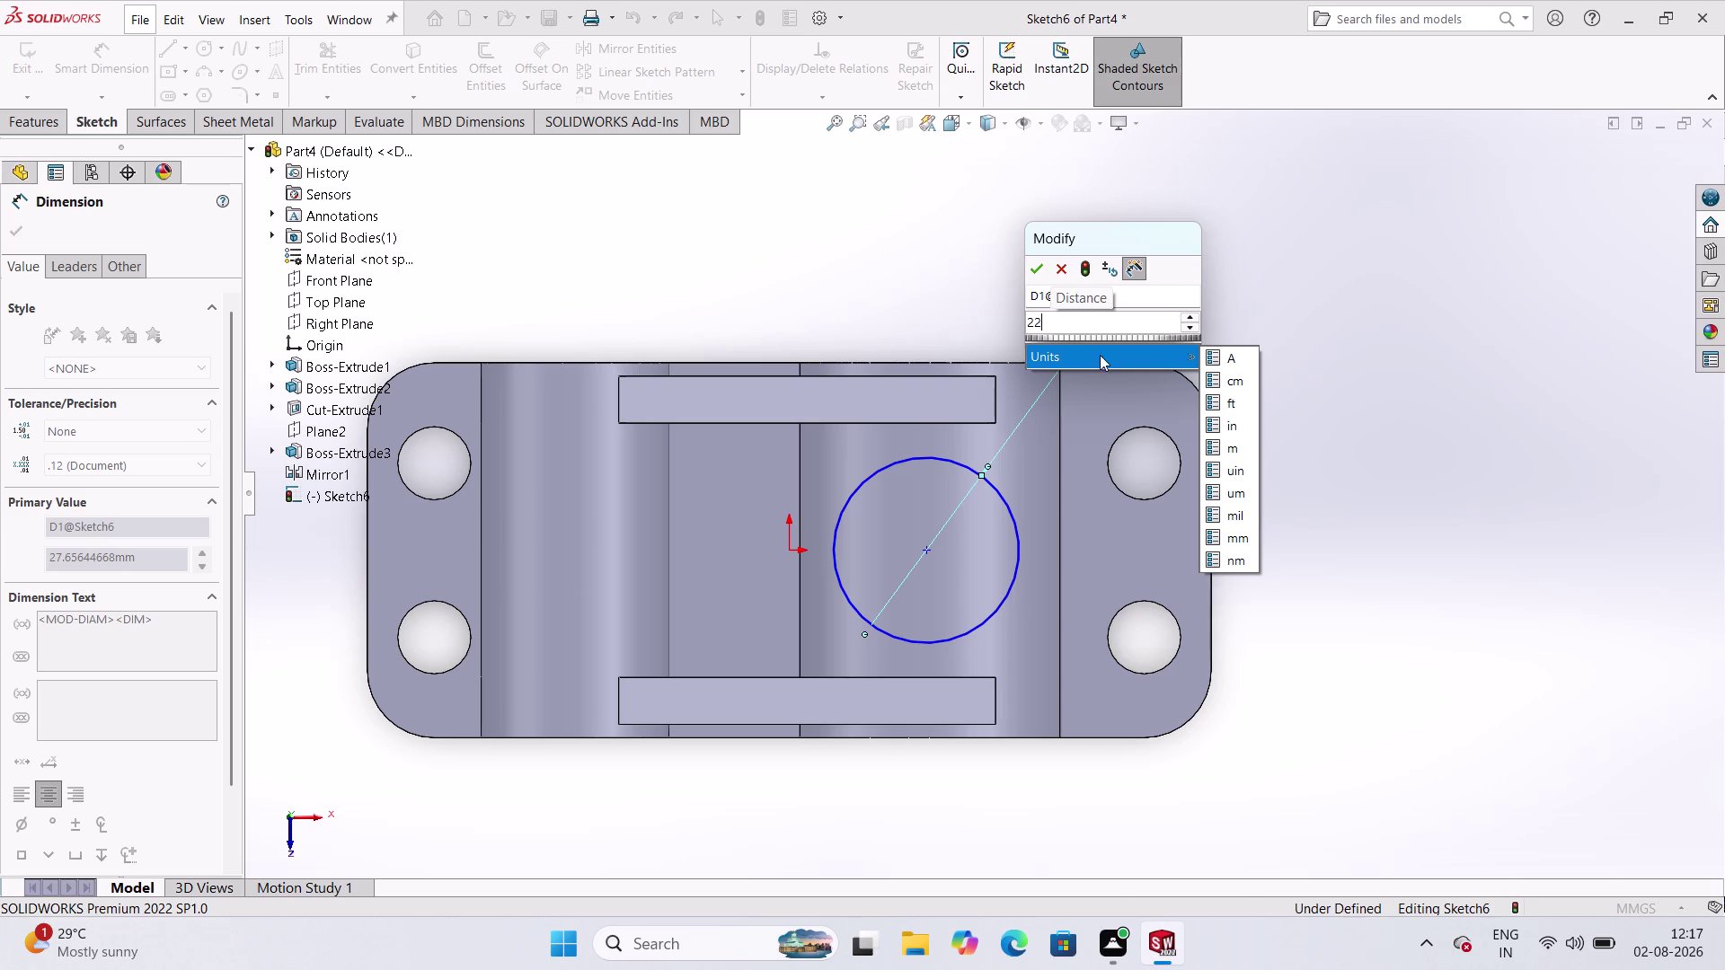
click(1221, 541)
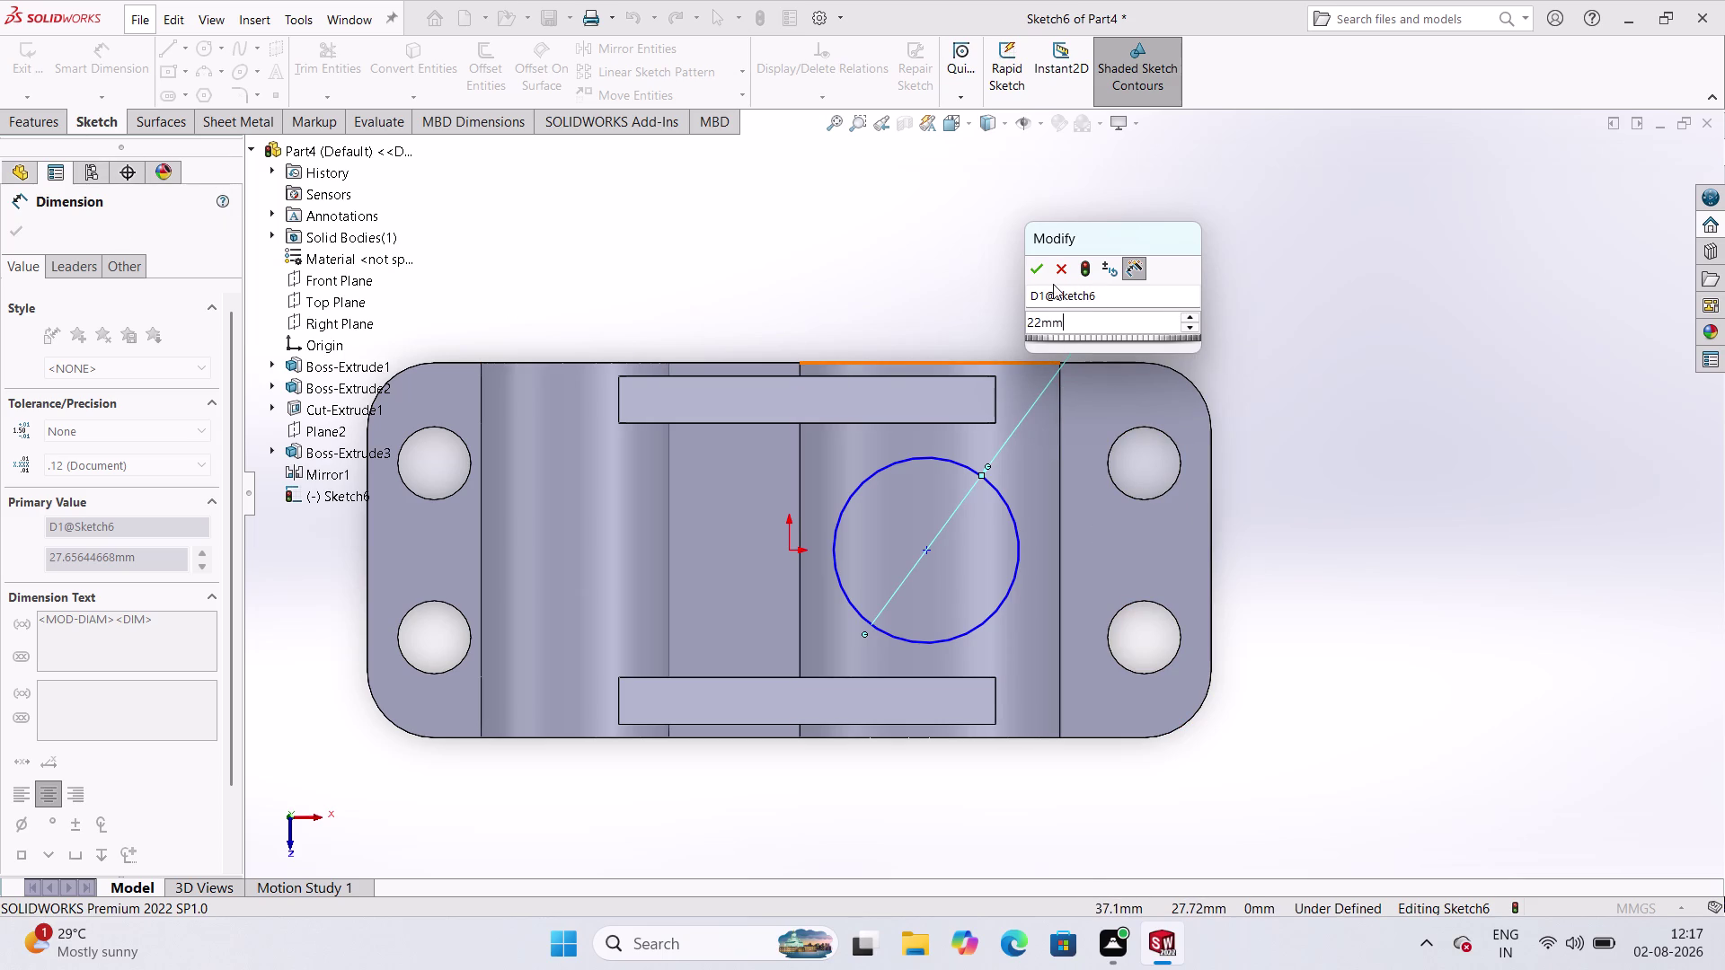
click(1032, 267)
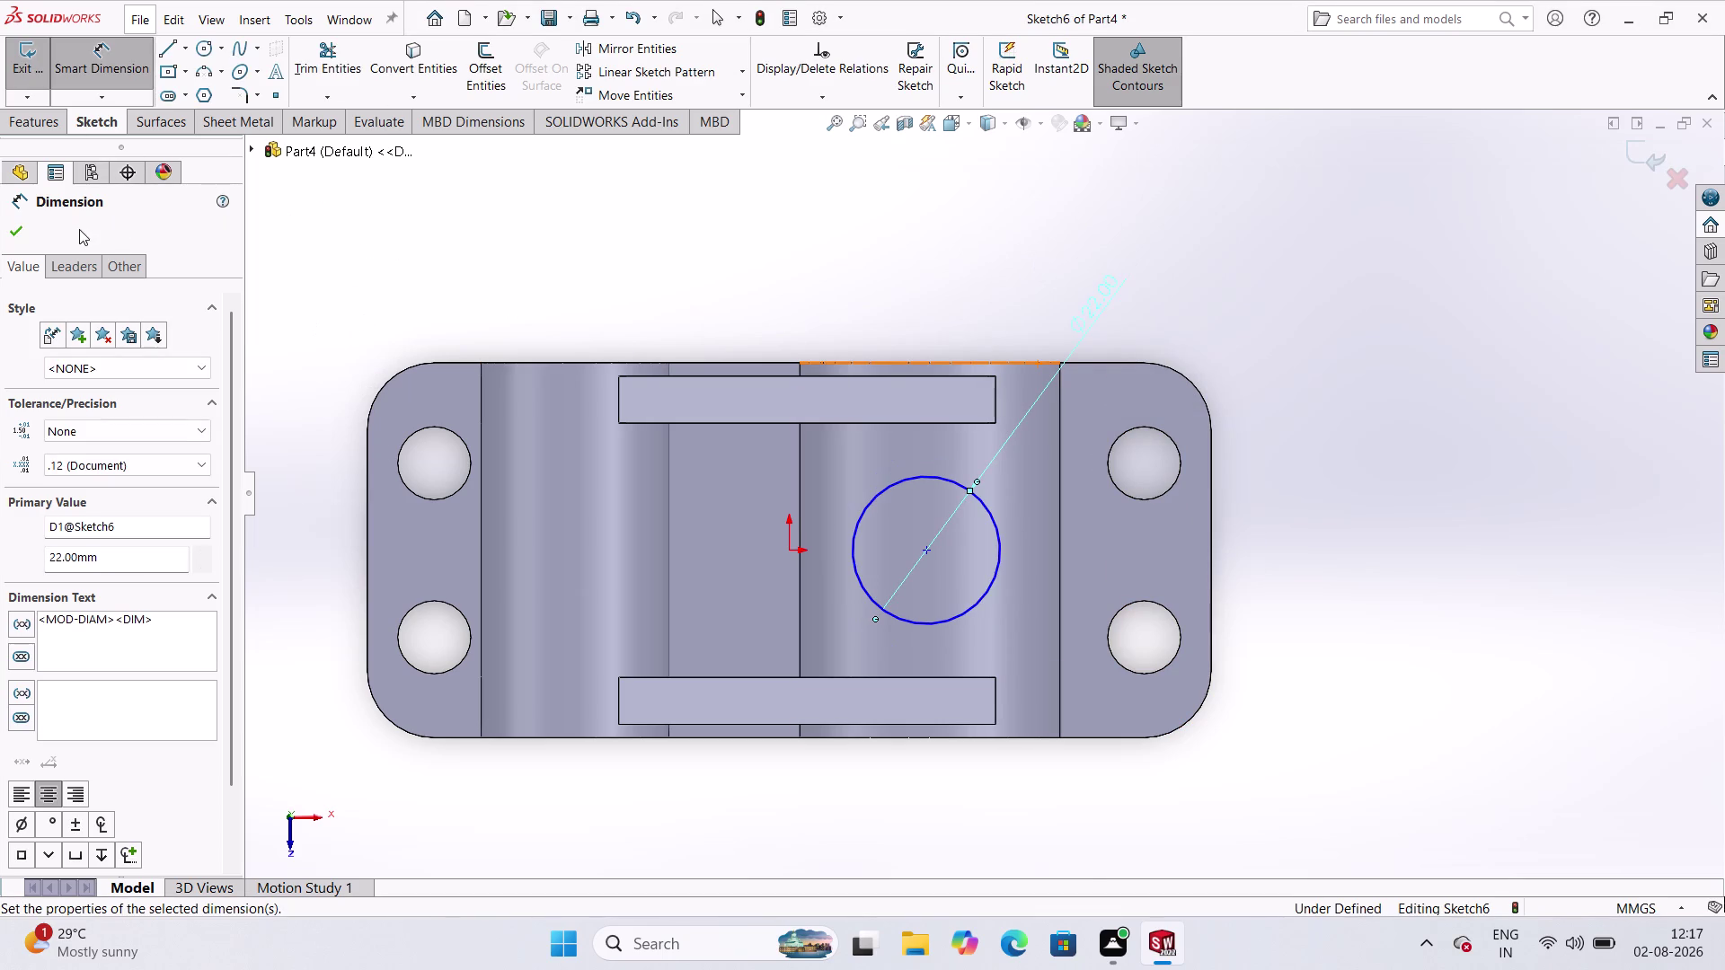
click(211, 53)
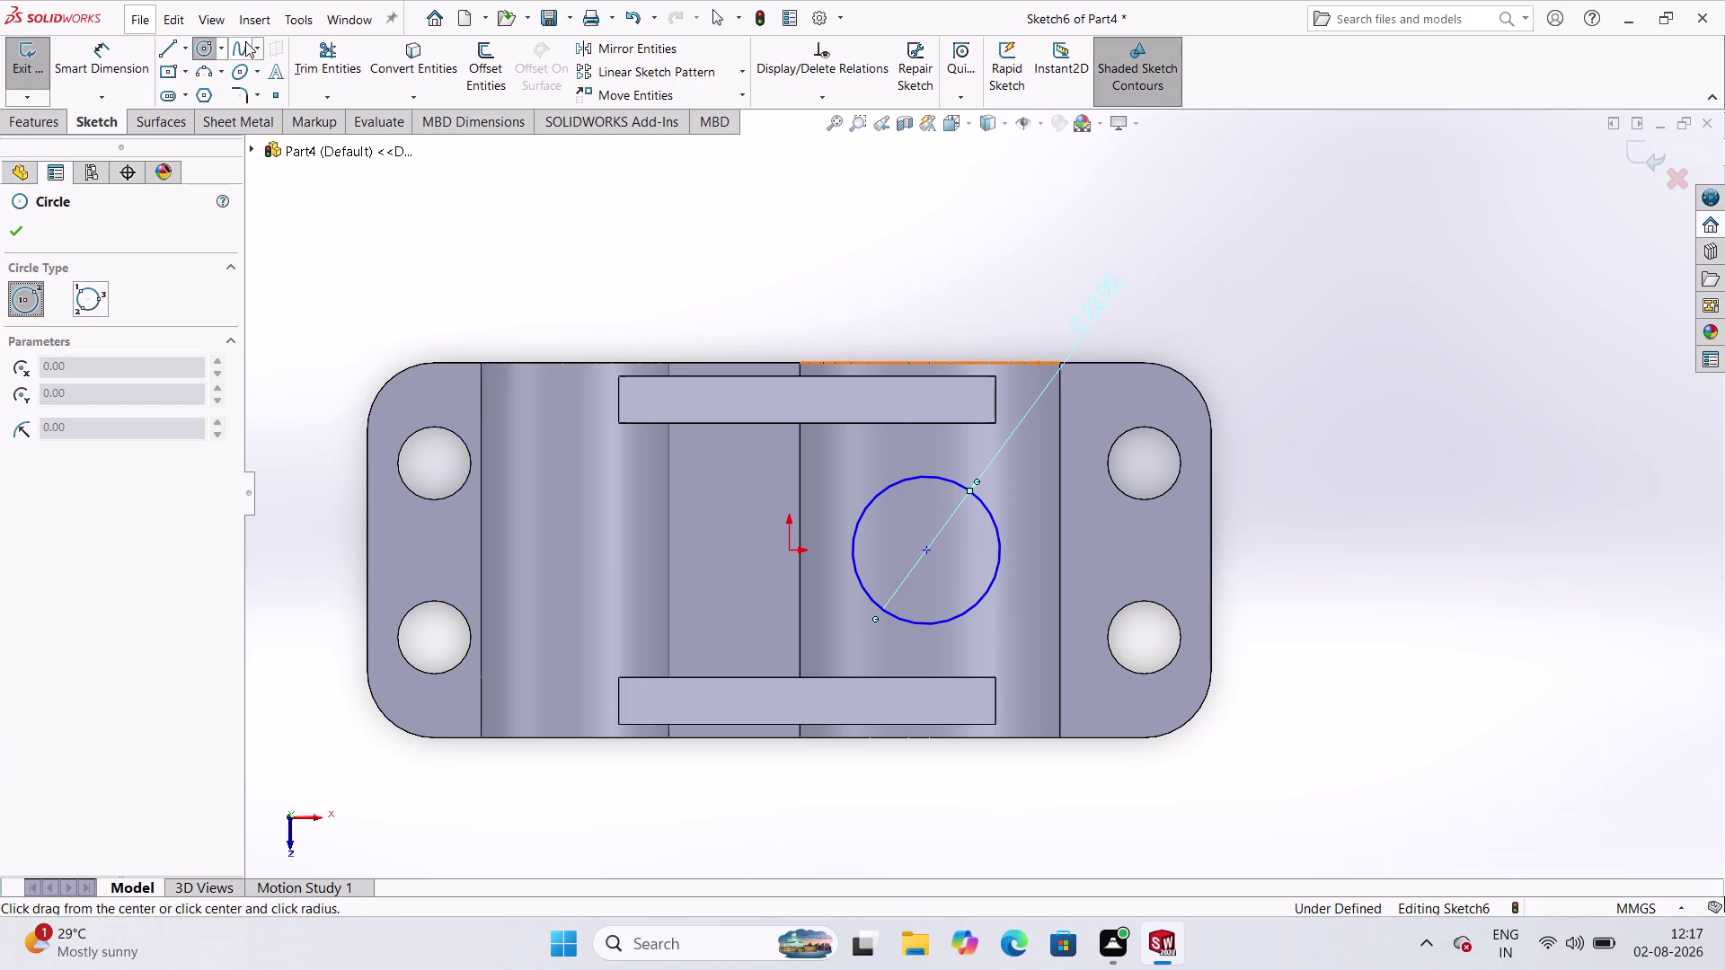
Draw a concentric inner circle and dimension it to 16 mm diameter.
click(925, 552)
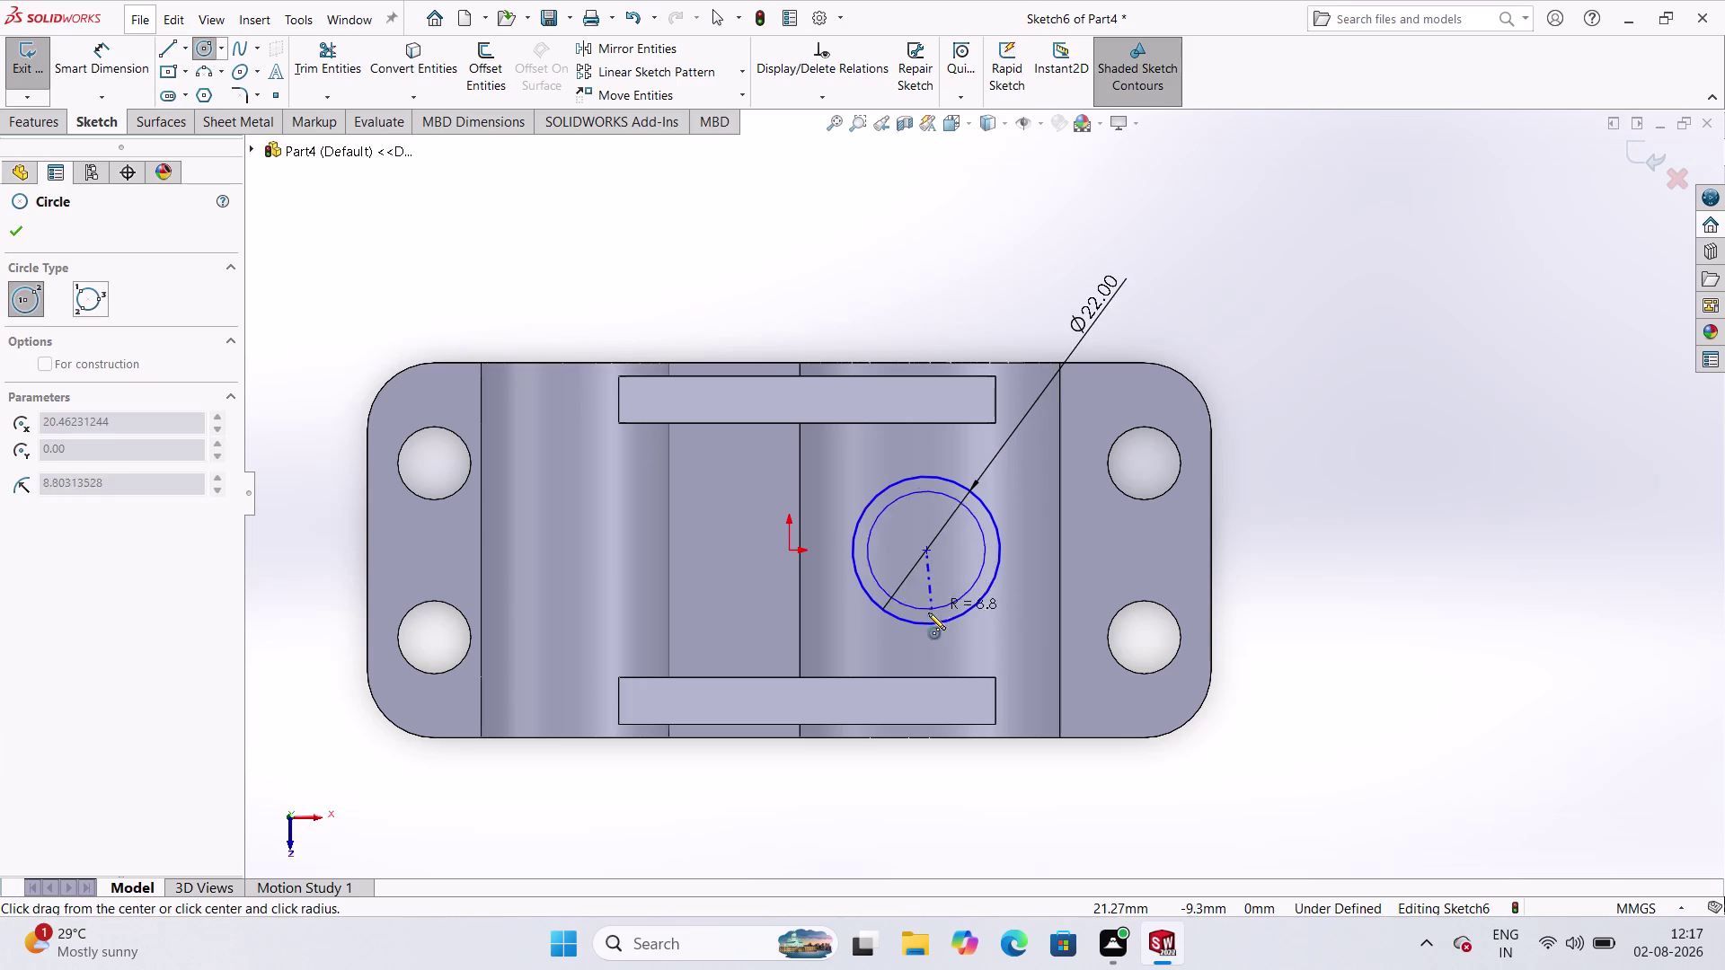
click(925, 592)
click(138, 59)
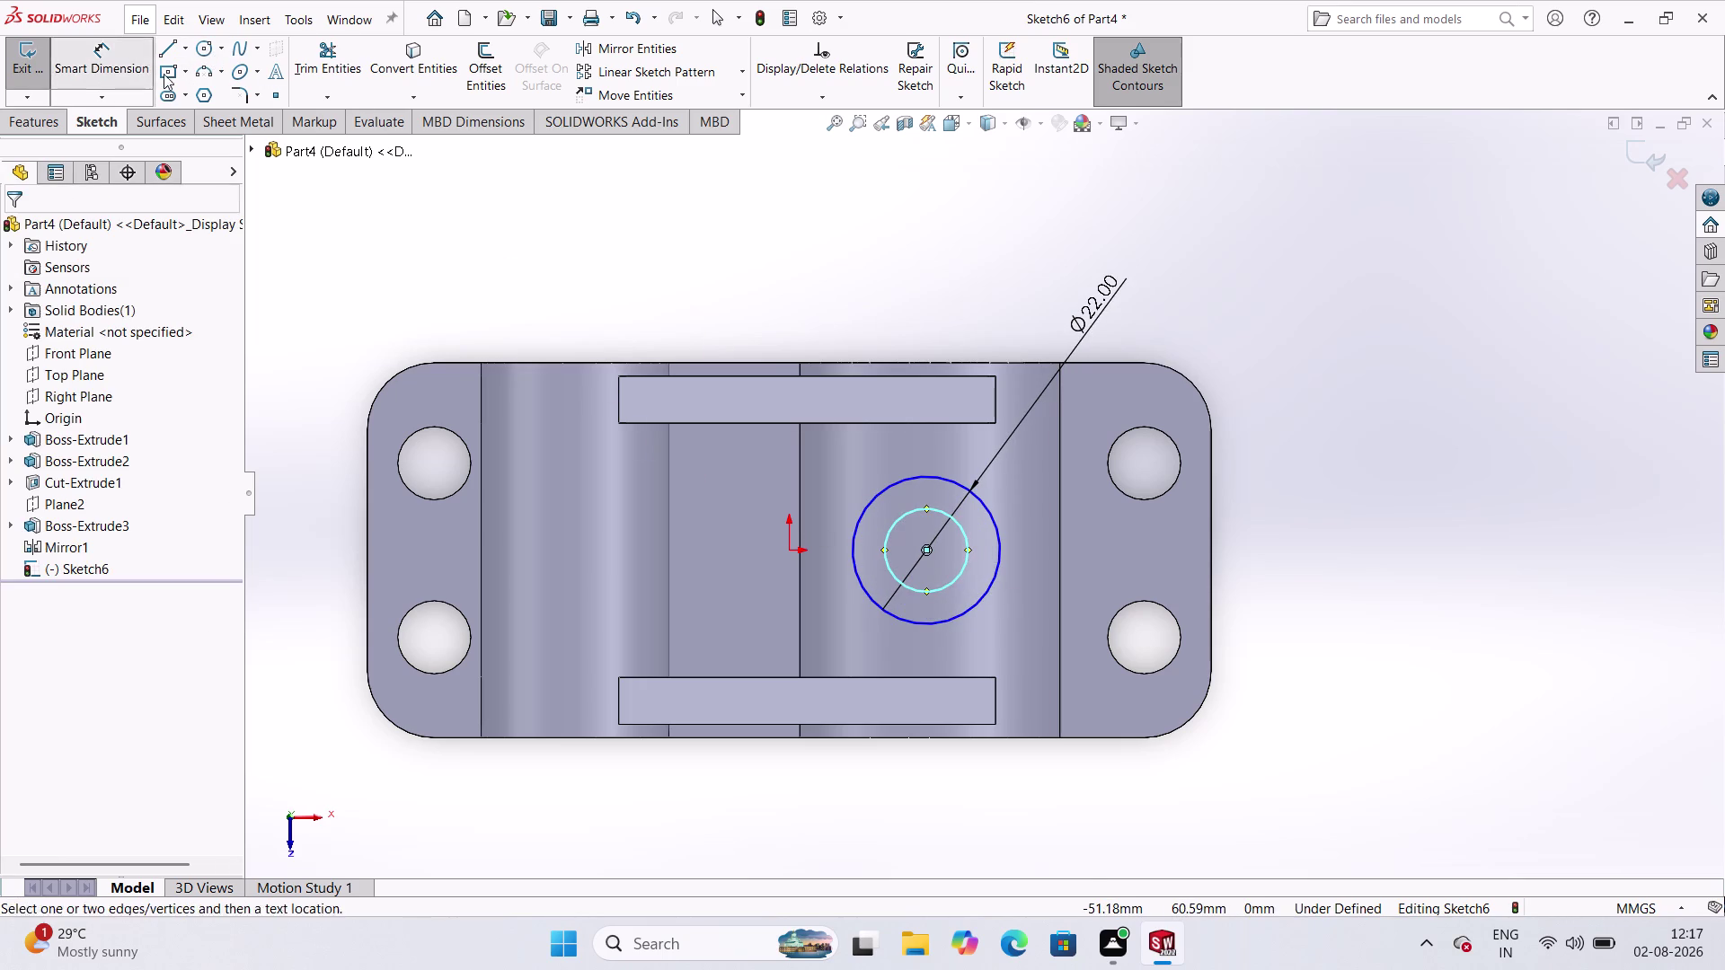
click(912, 513)
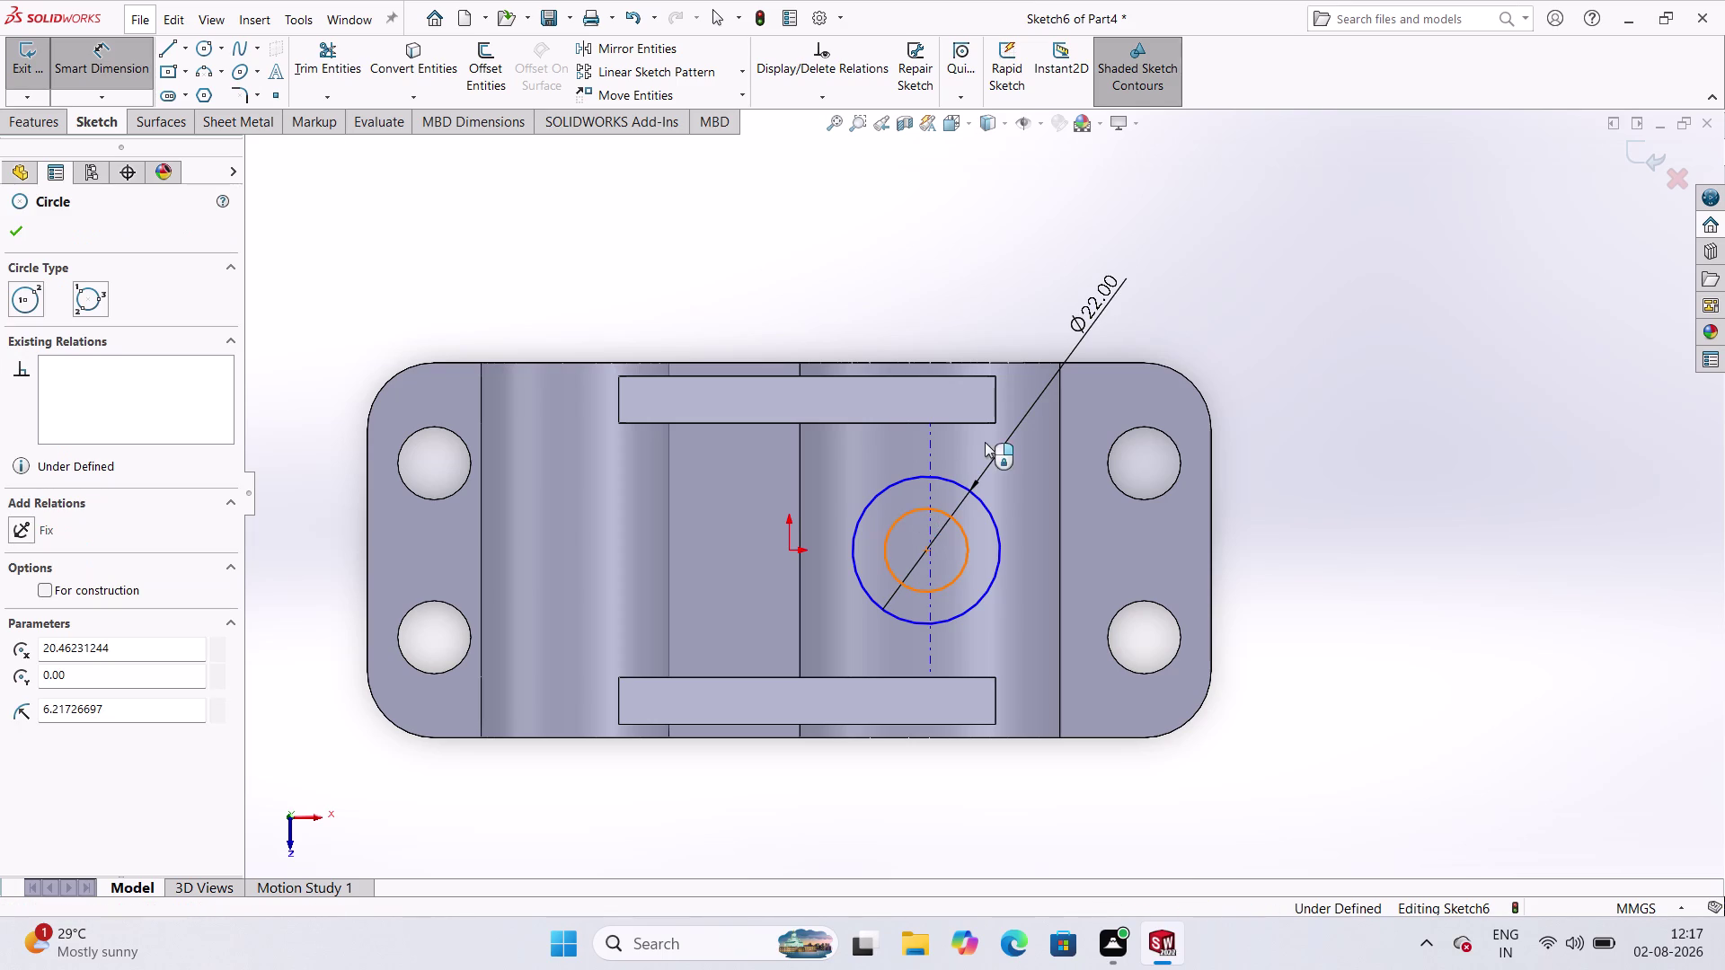
click(1005, 304)
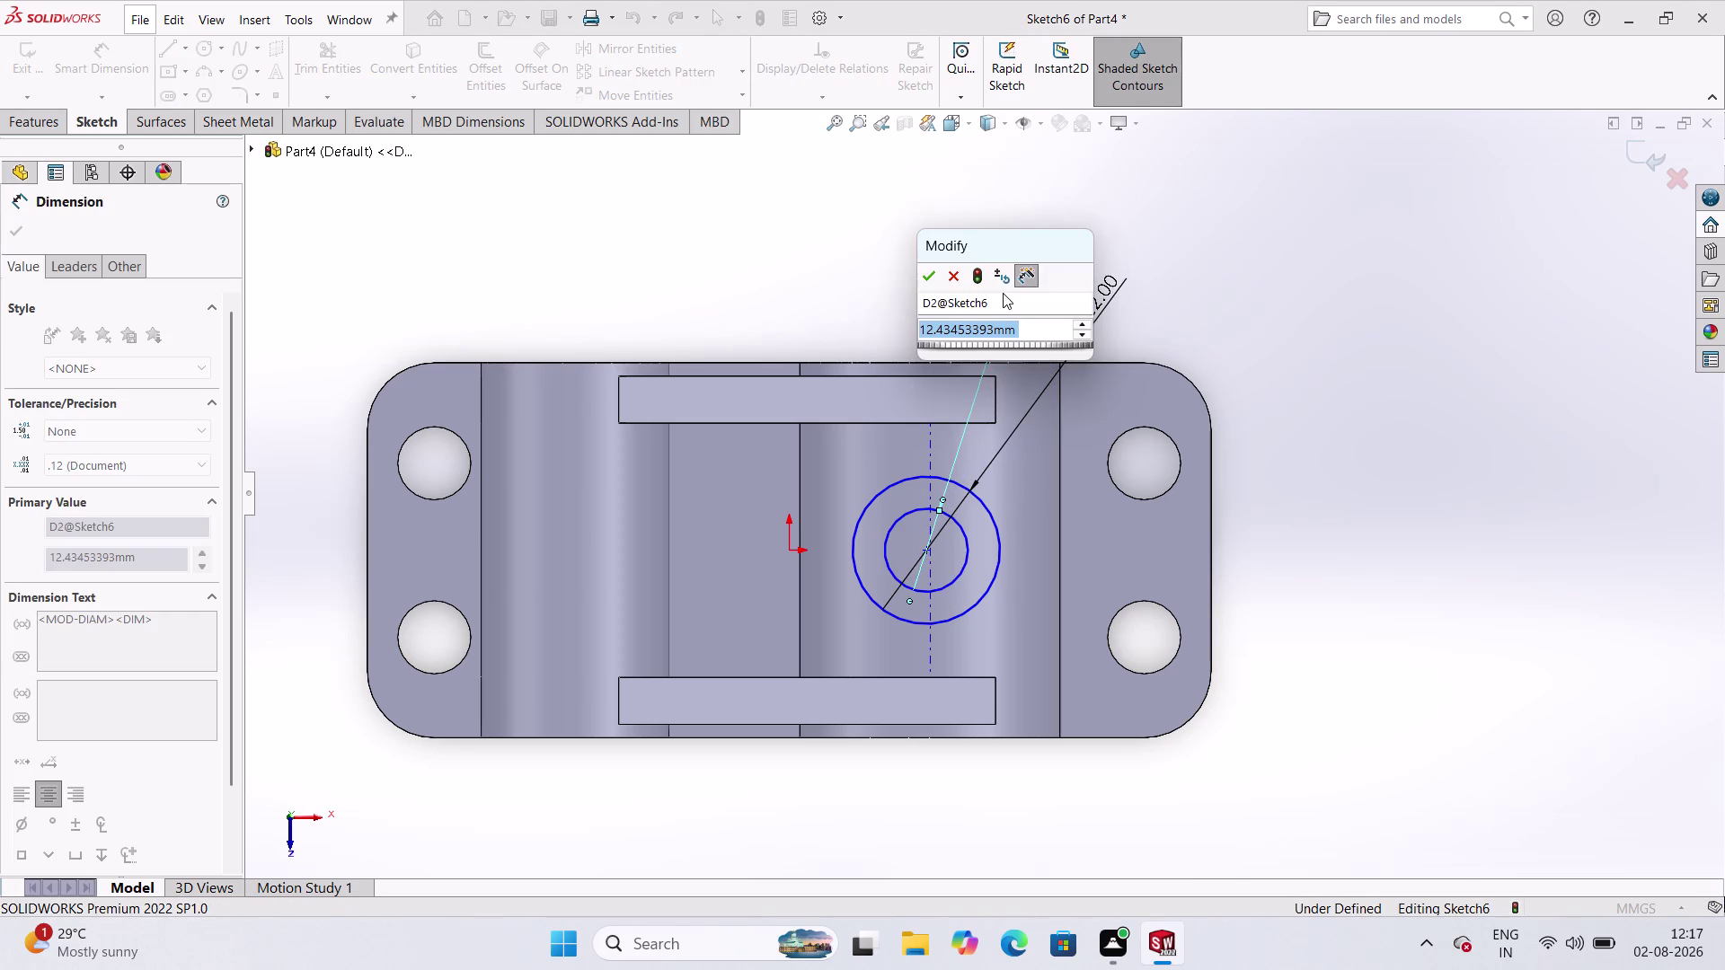
text(16)
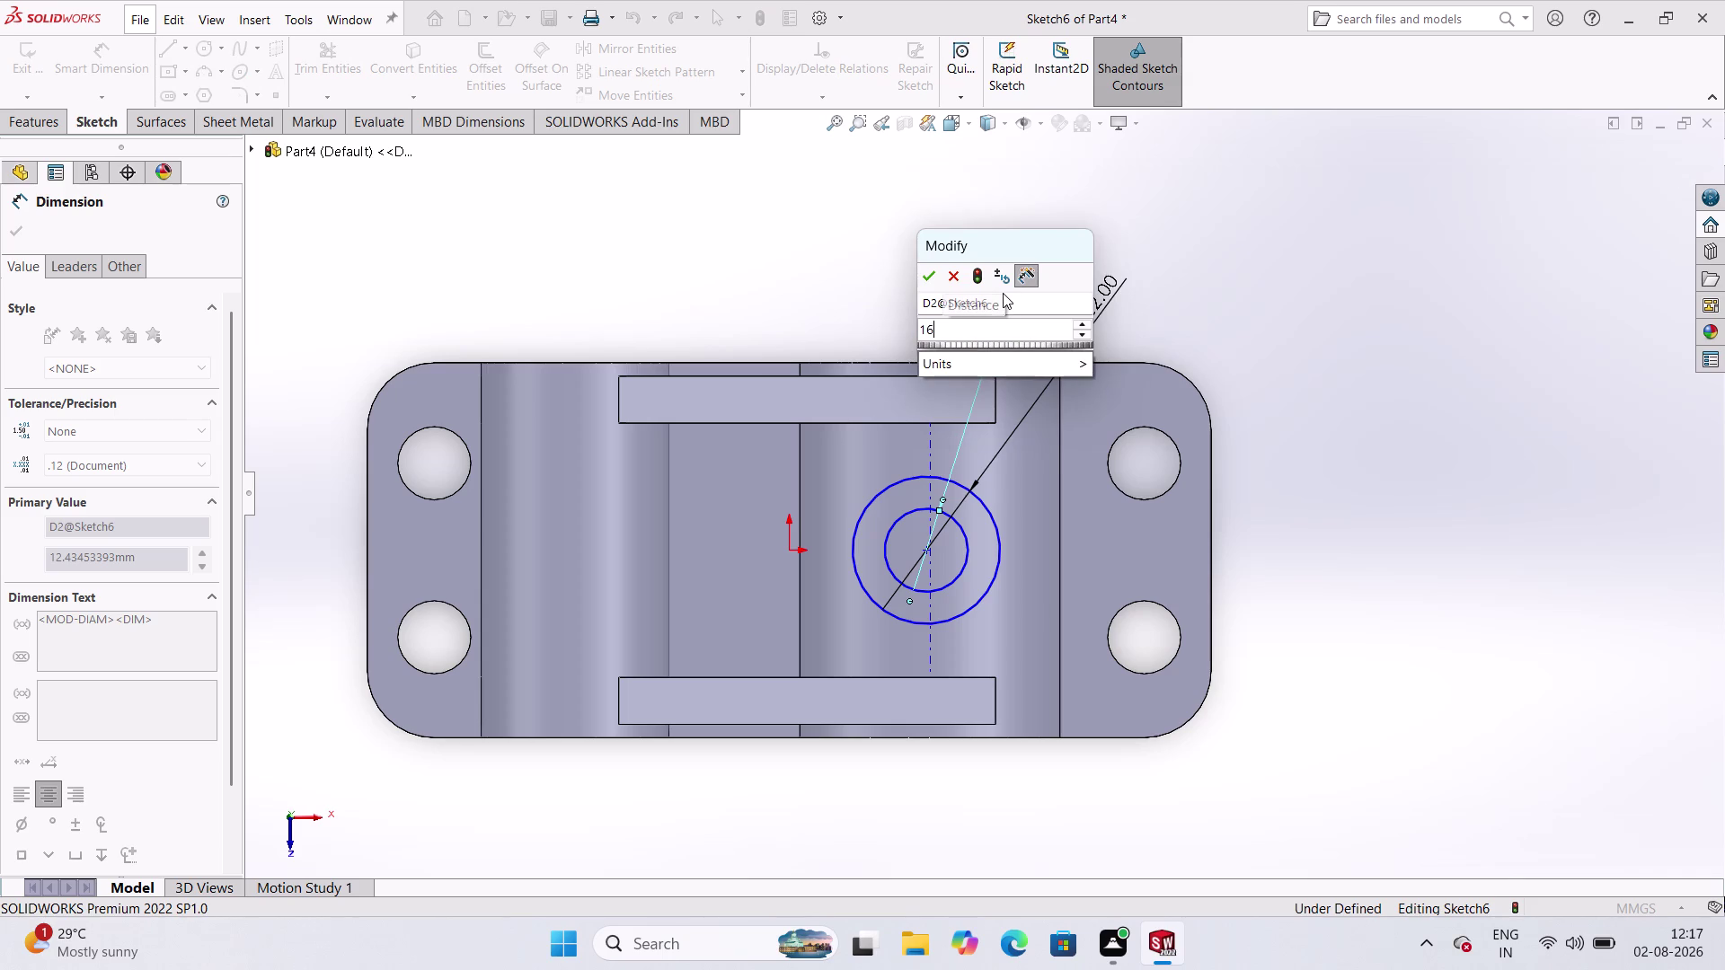
key(Return)
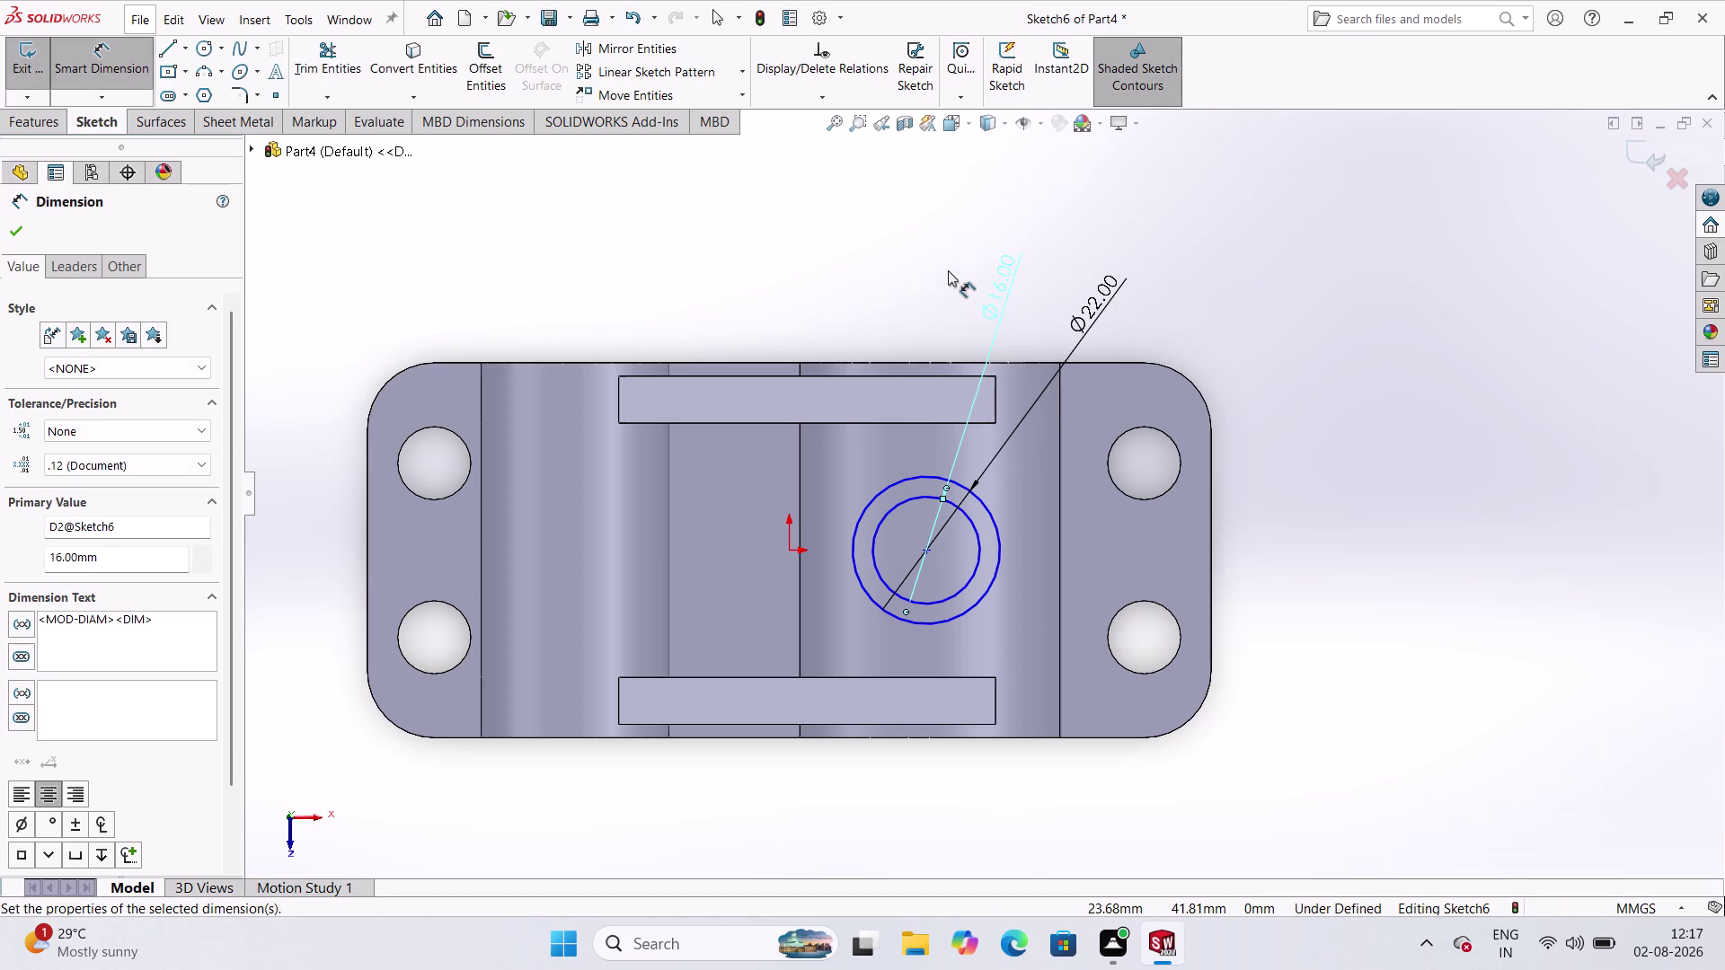
Change the inner diameter to 12 mm, then undo it back to 16 mm.
double_click(1001, 278)
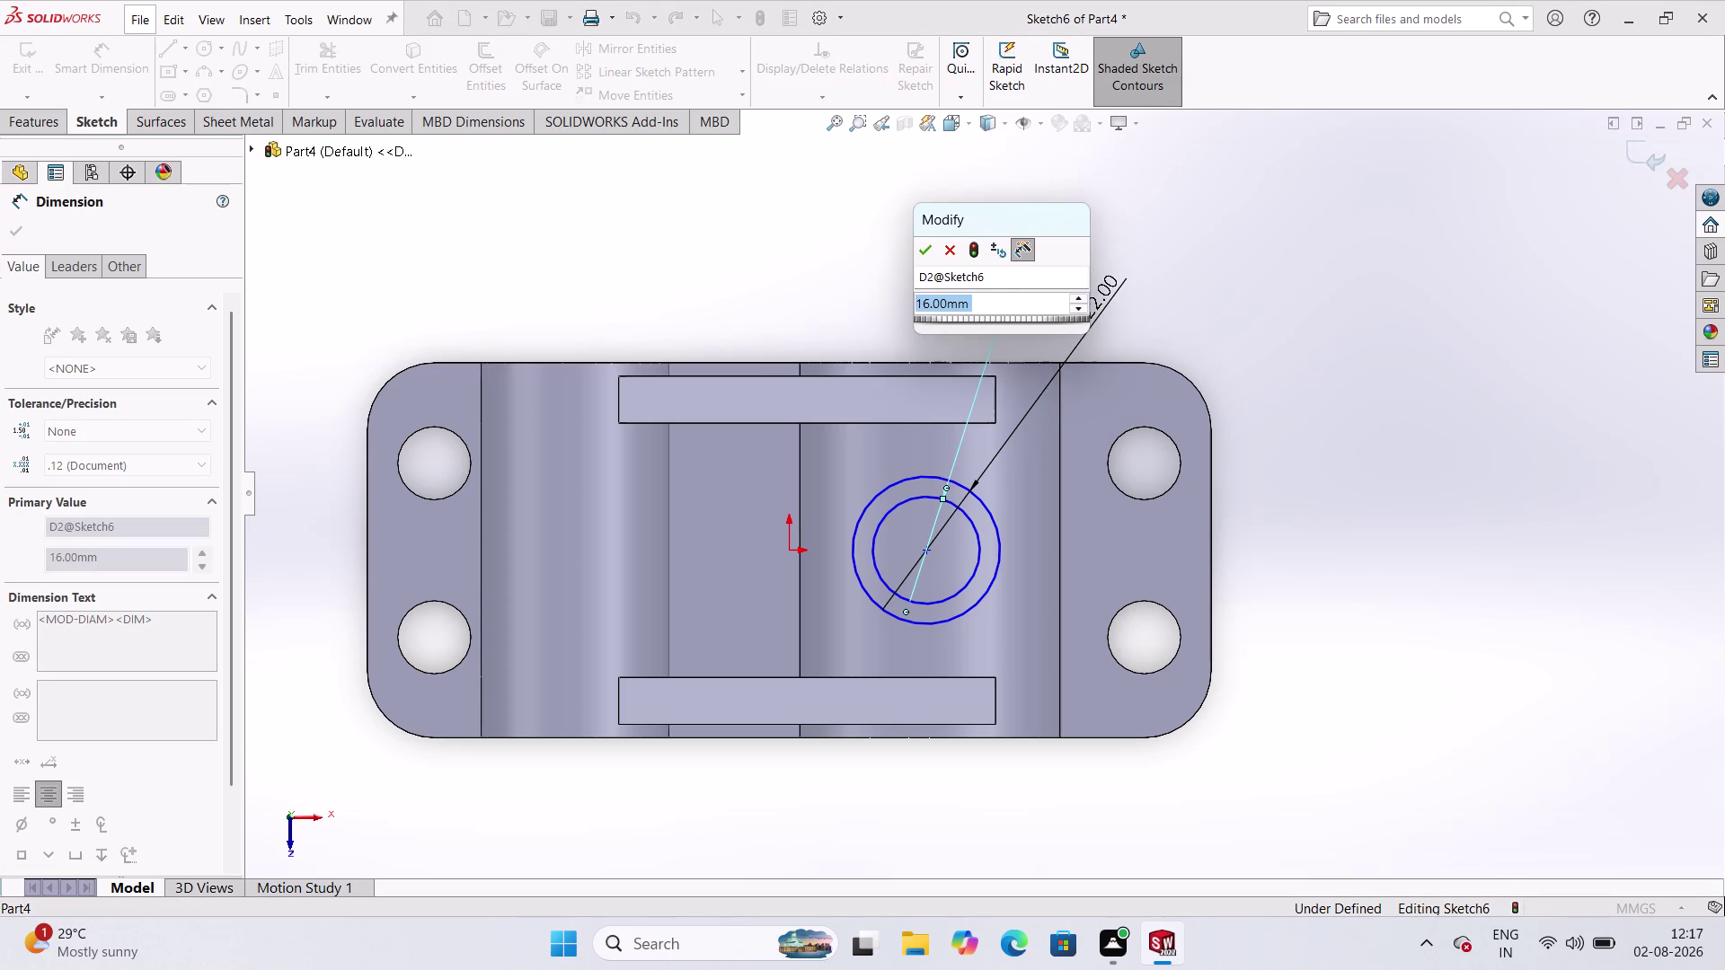
text(12)
key(Return)
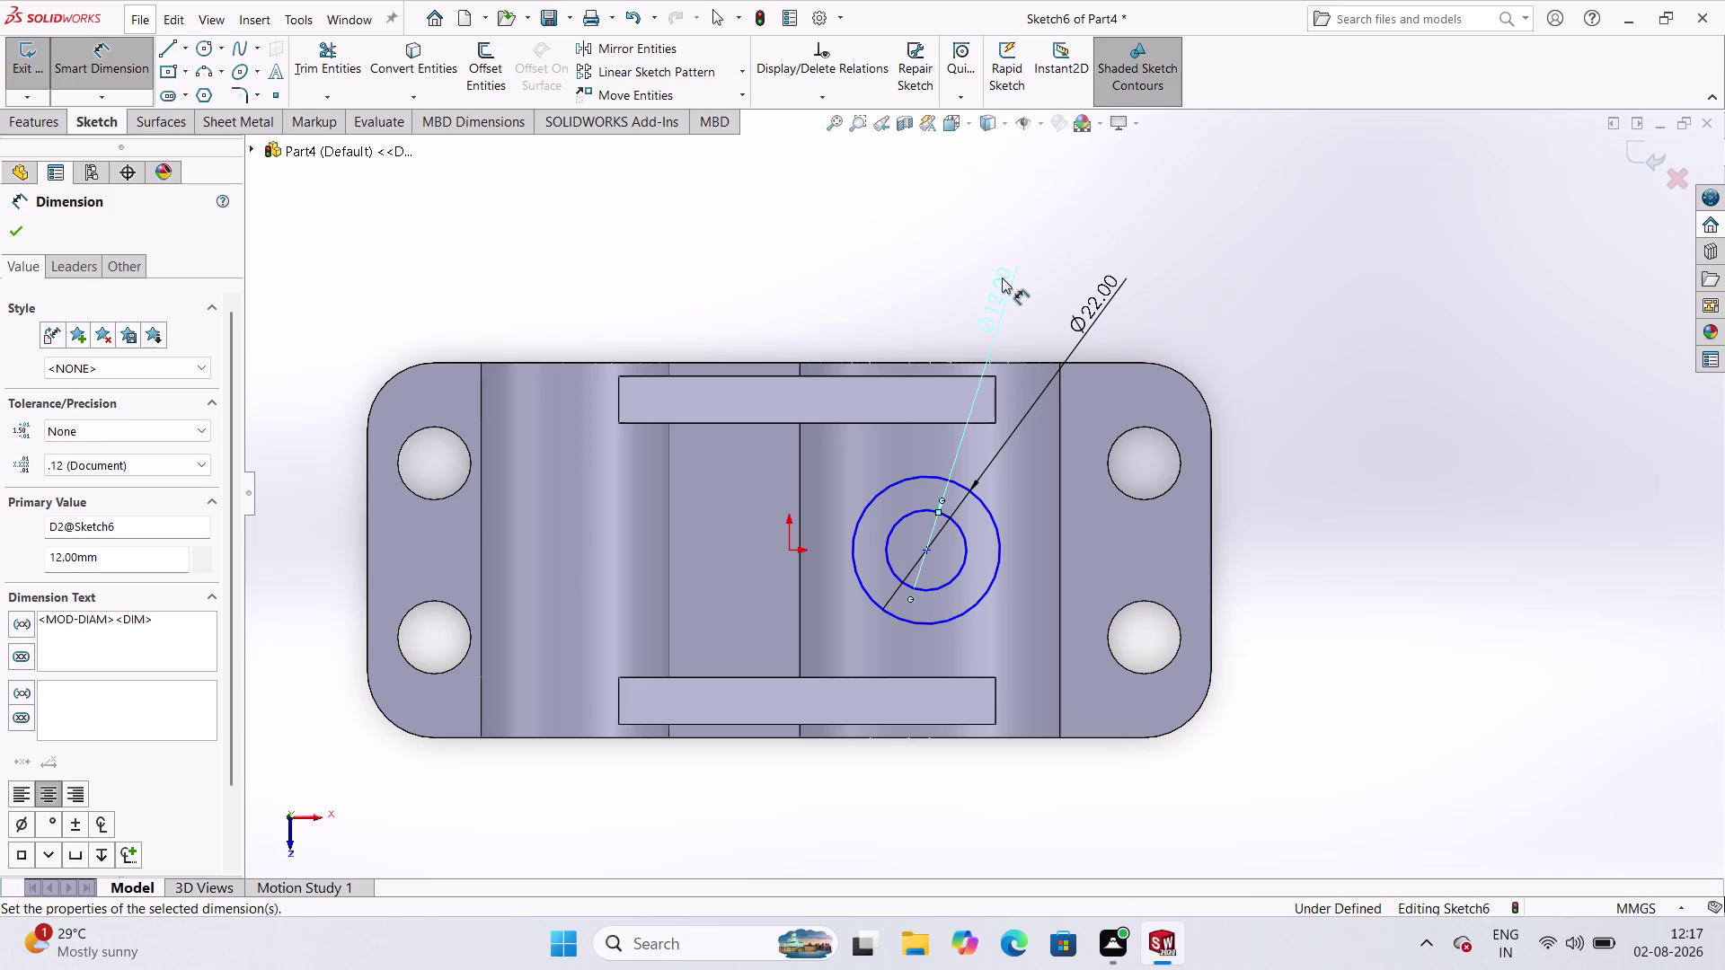
click(1093, 239)
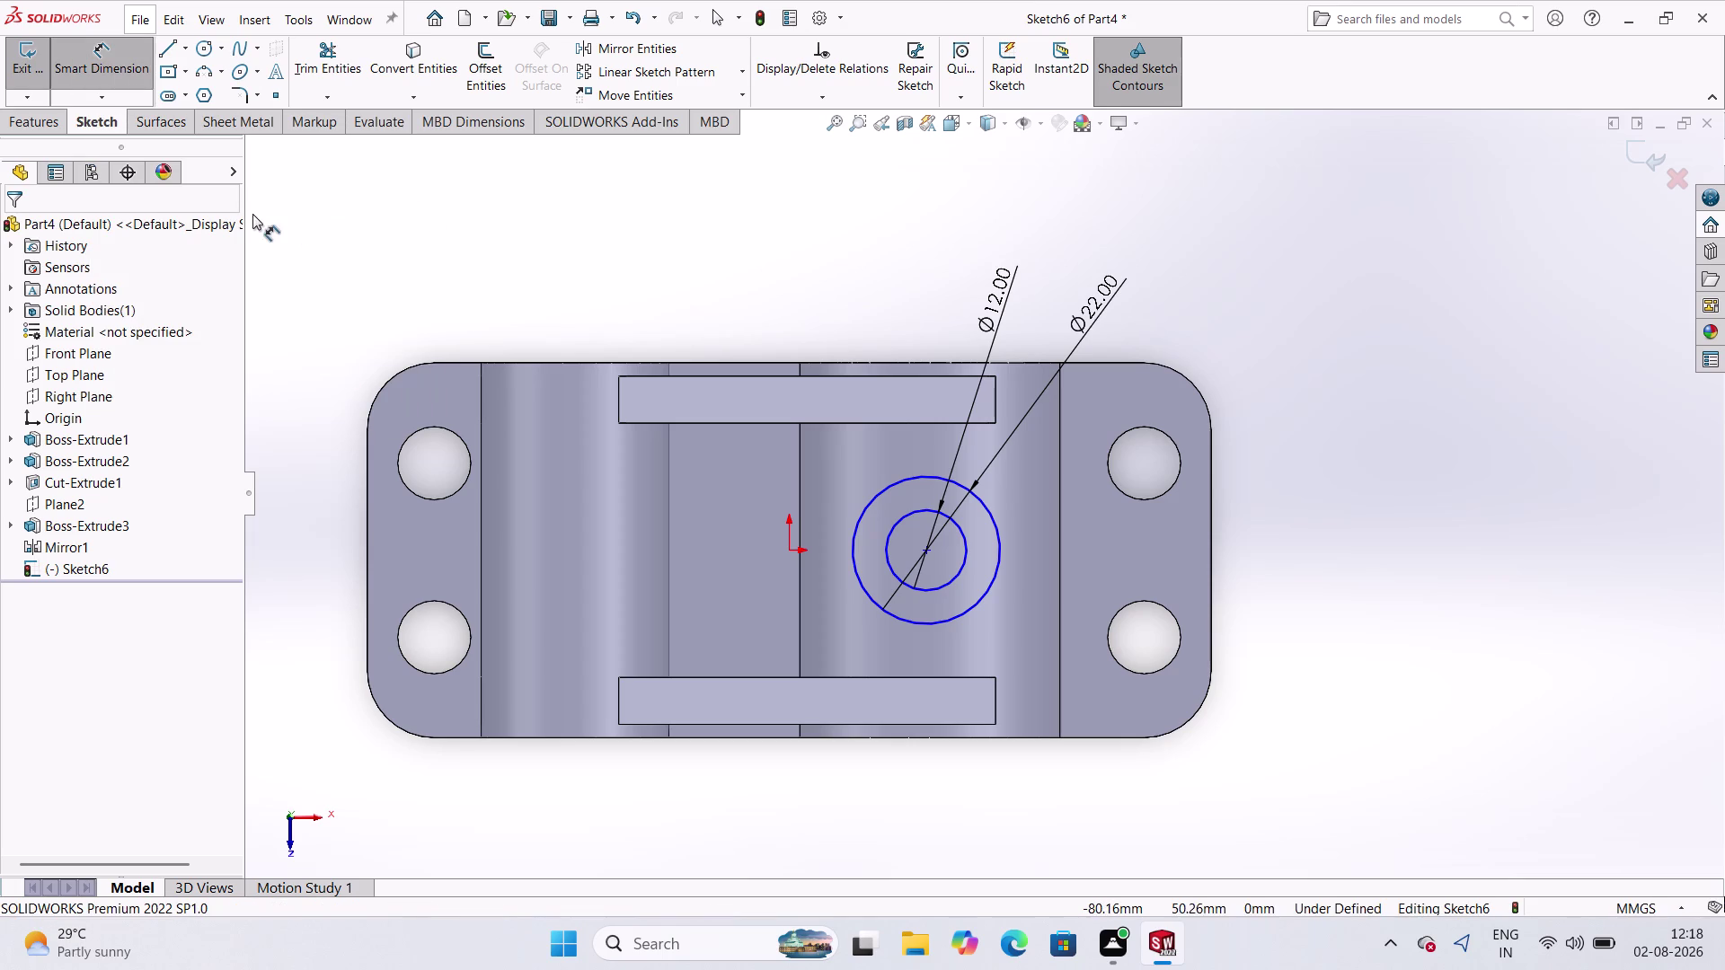
key(ctrl+z)
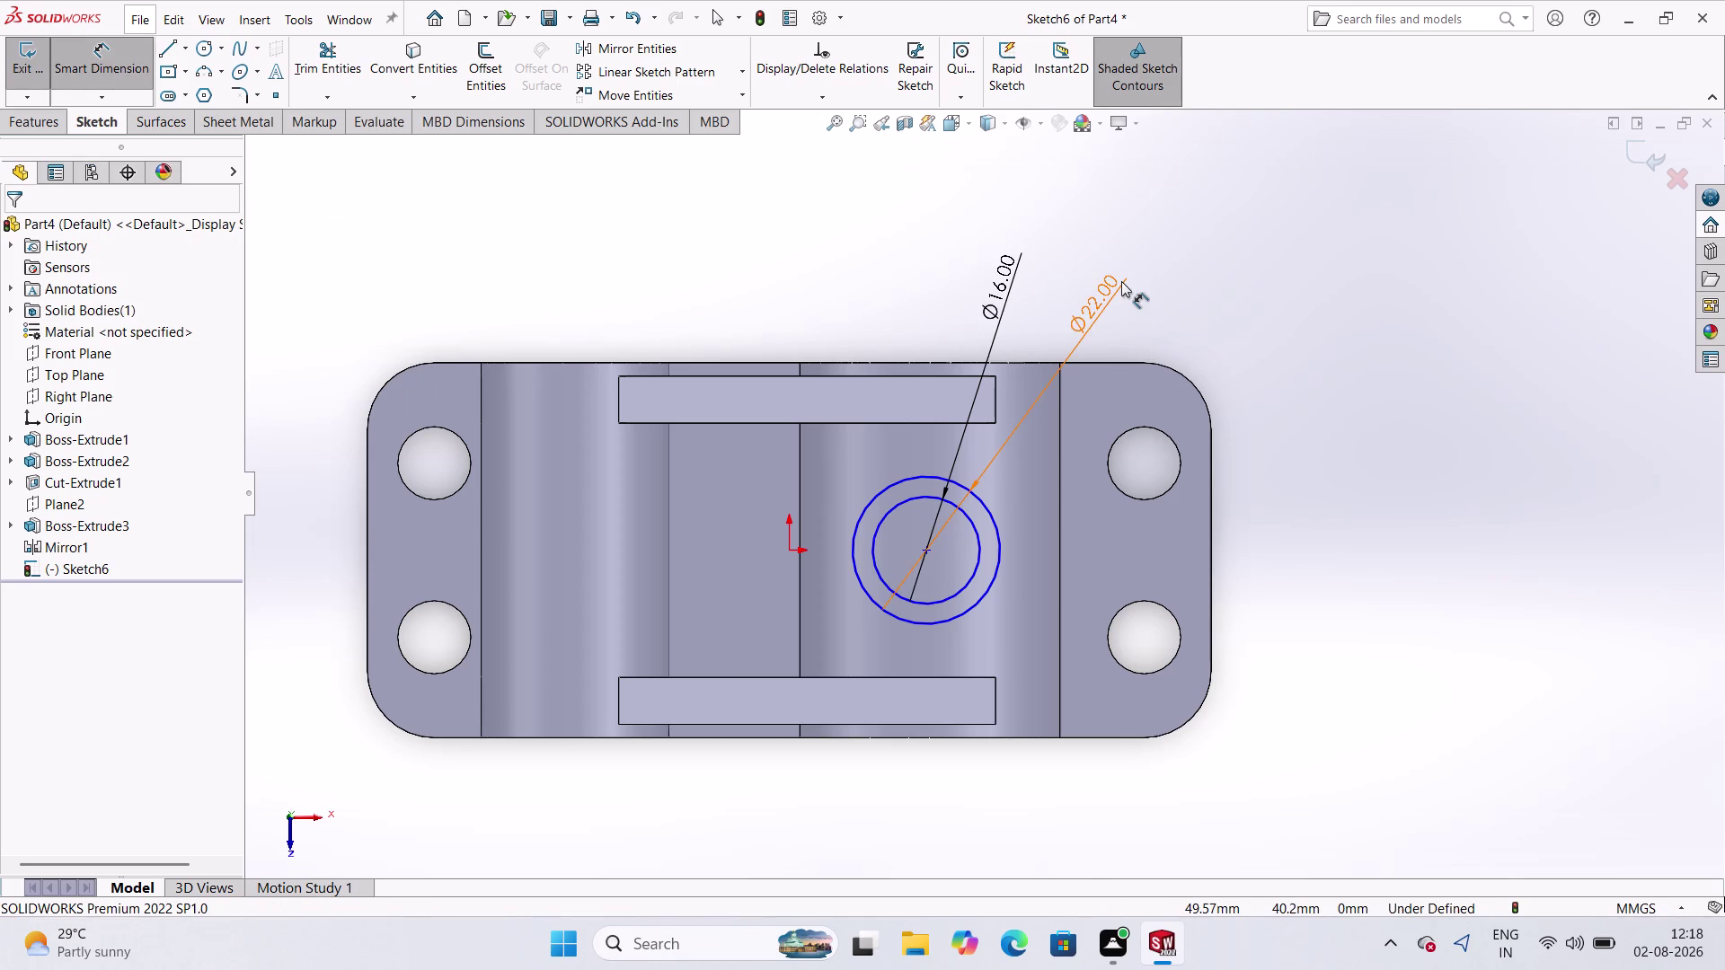
Undo both circles along with their 16 mm and 22 mm dimensions.
key(ctrl+z)
key(ctrl+z)
key(ctrl+z)
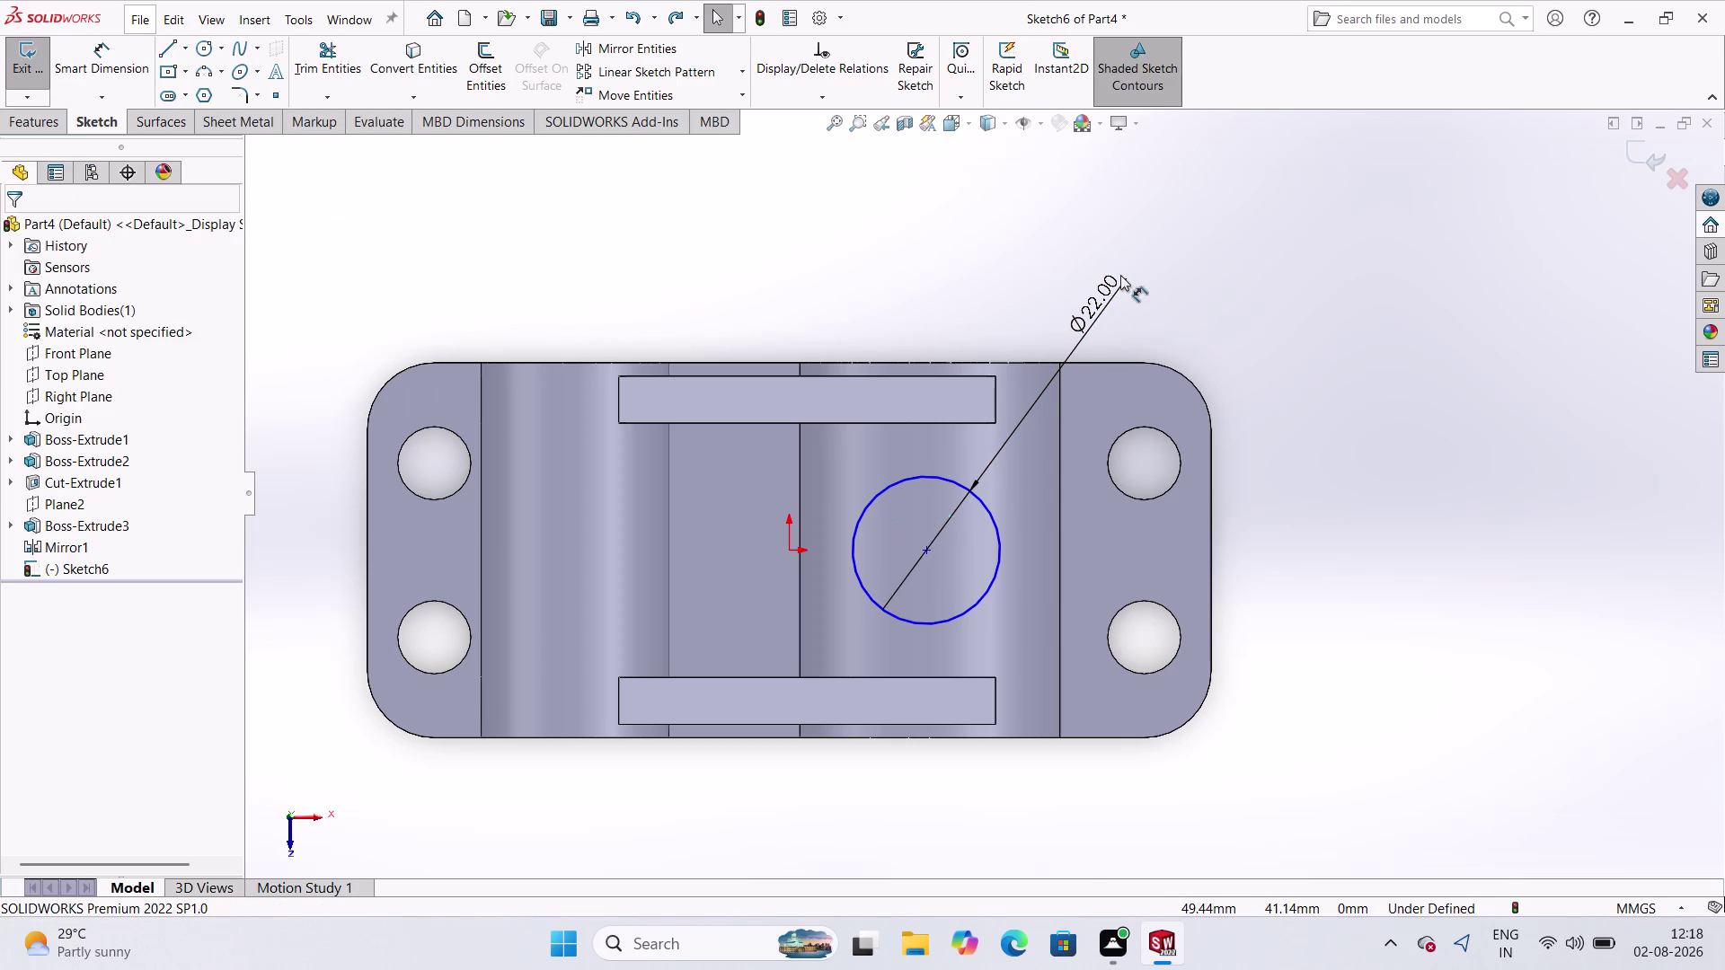
key(ctrl+z)
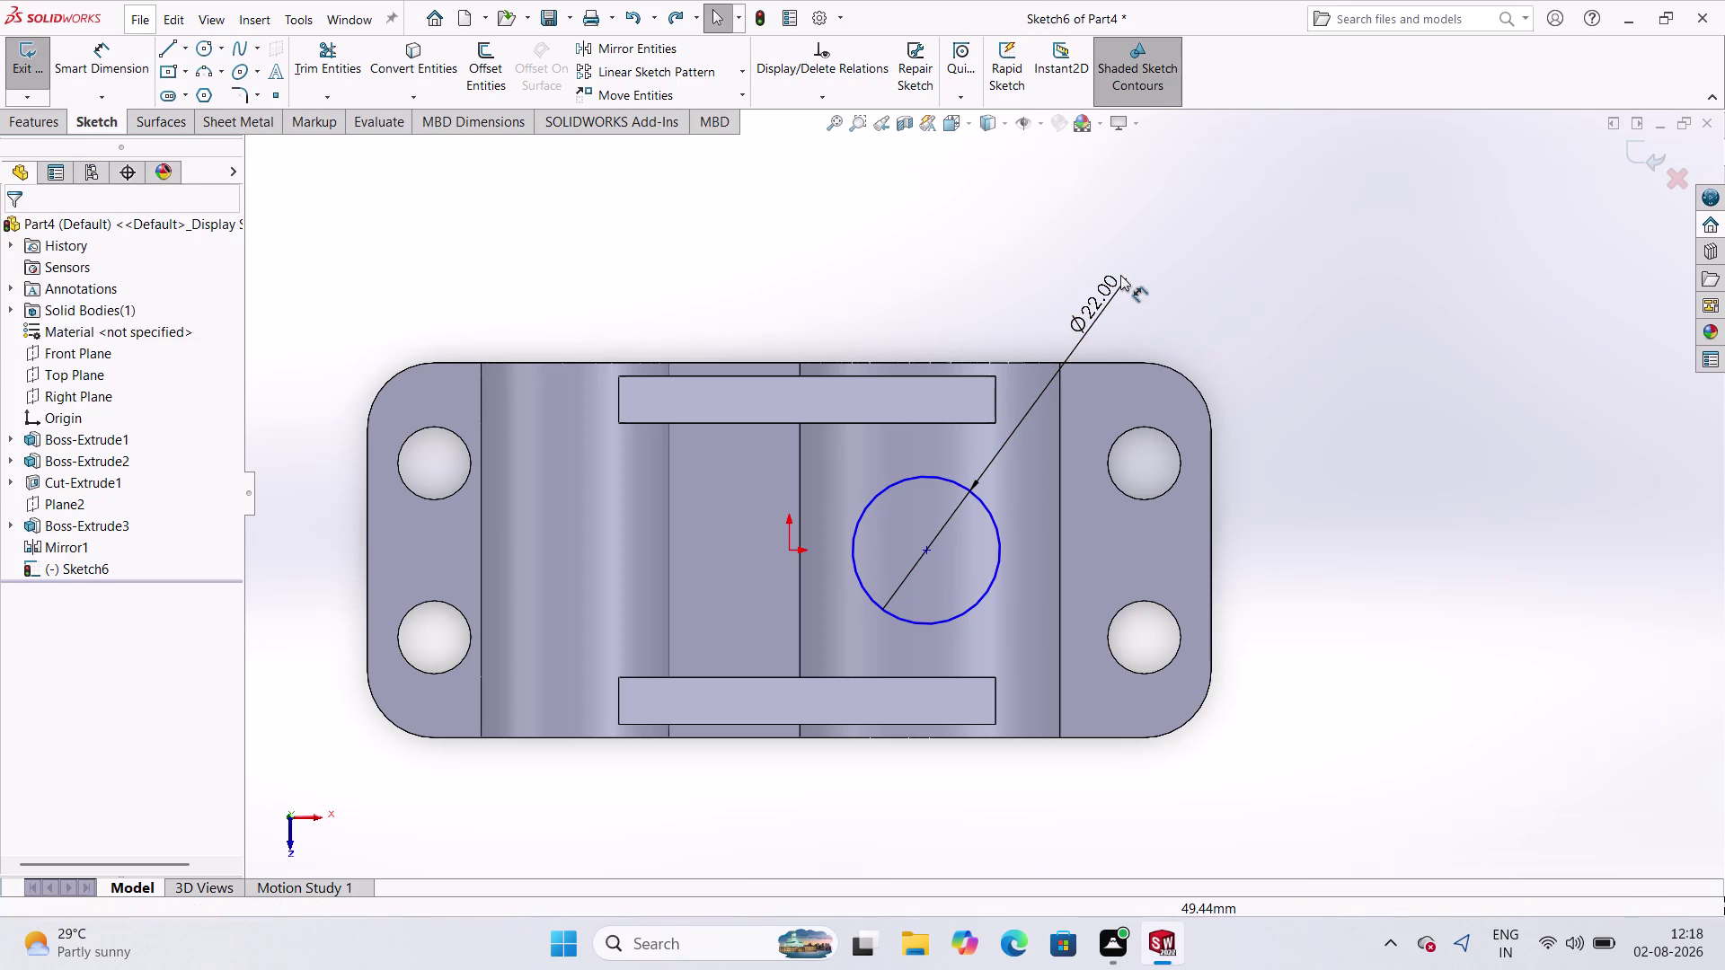
key(ctrl+z)
key(ctrl+z)
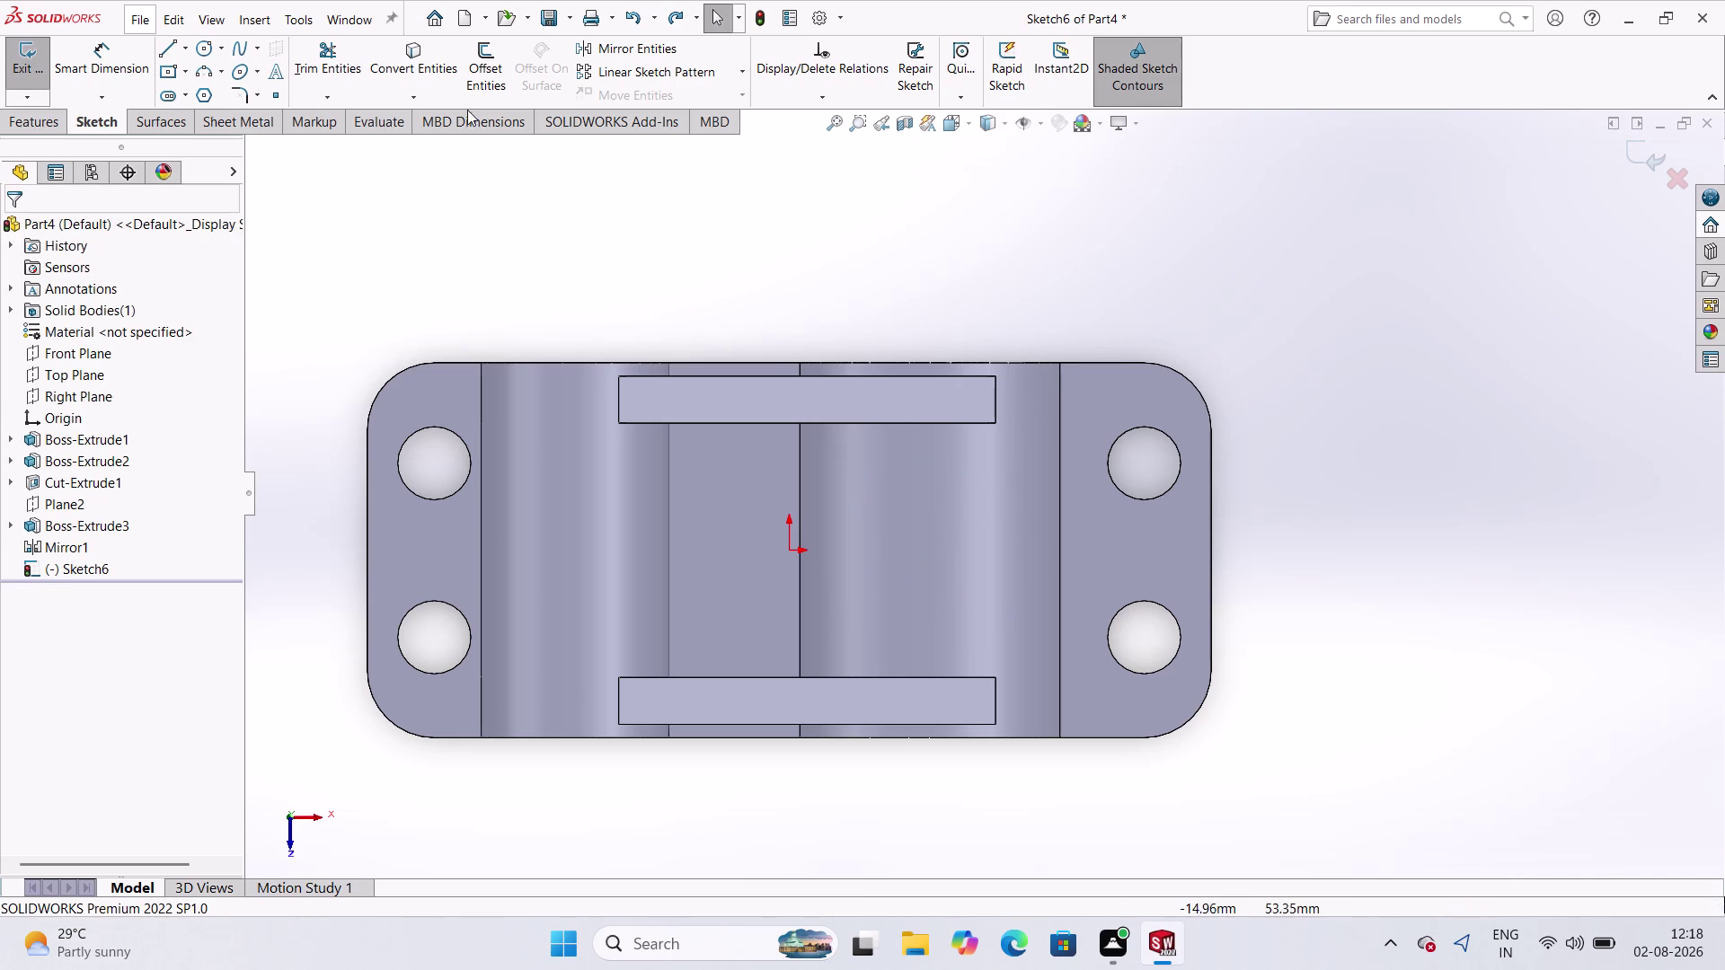
Orbit the bracket and exit the now-empty sketch.
middle_drag(410, 304, 412, 223)
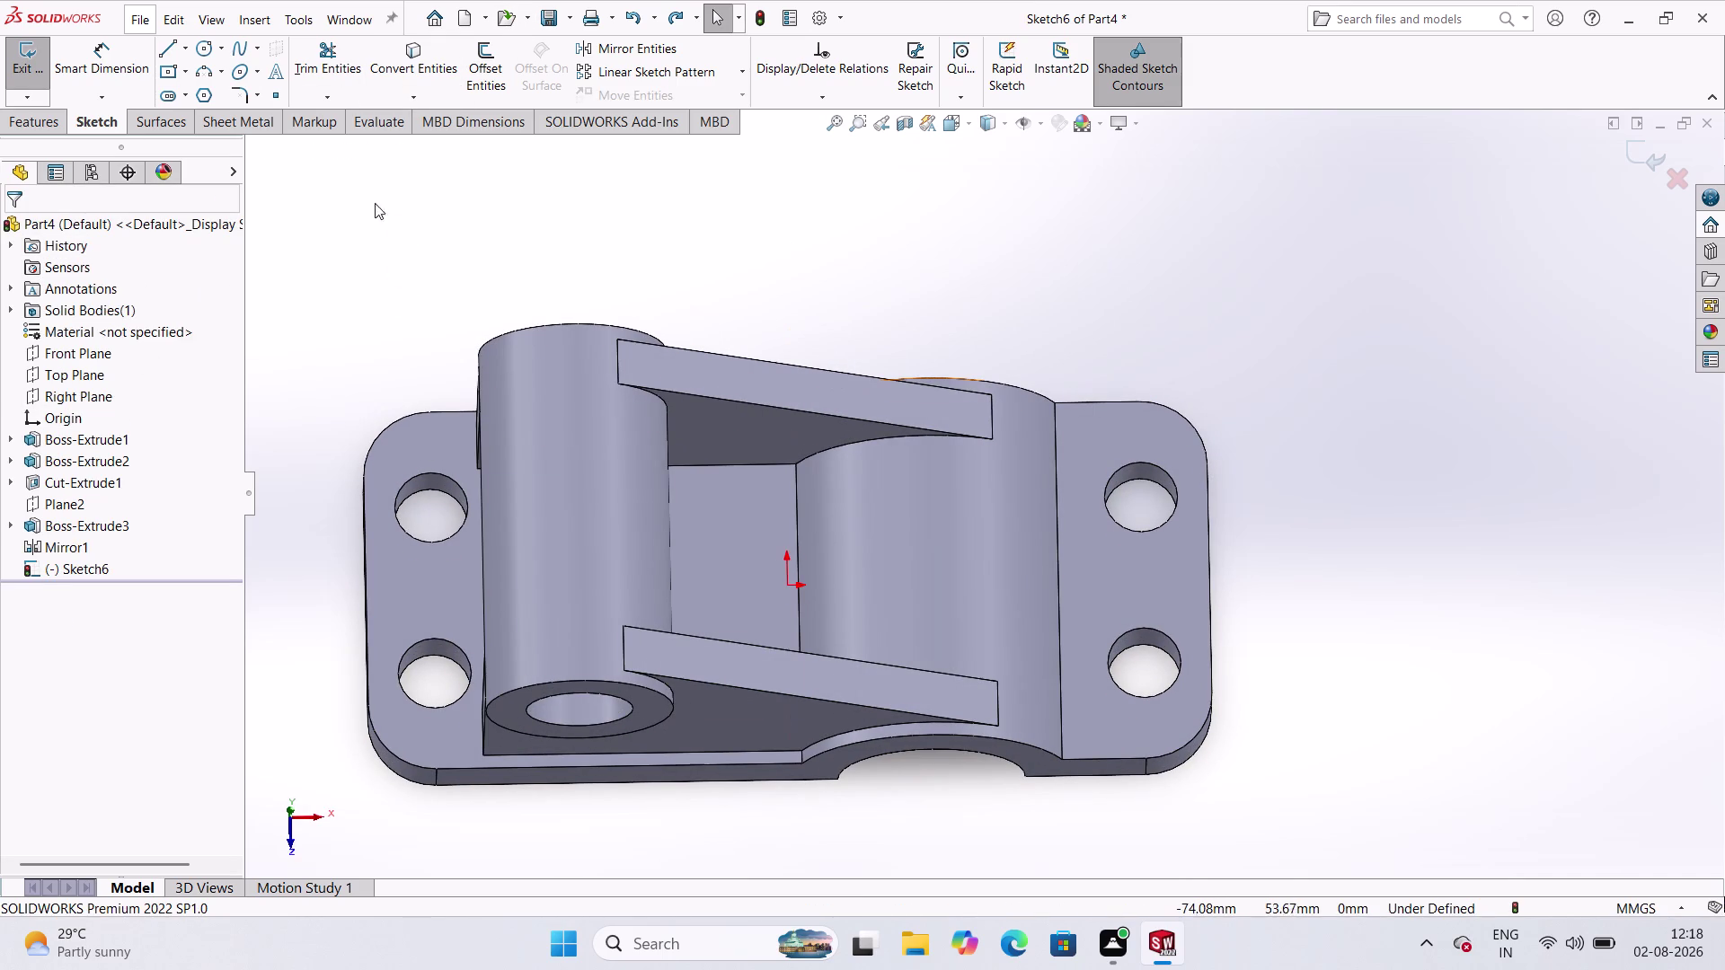
click(9, 55)
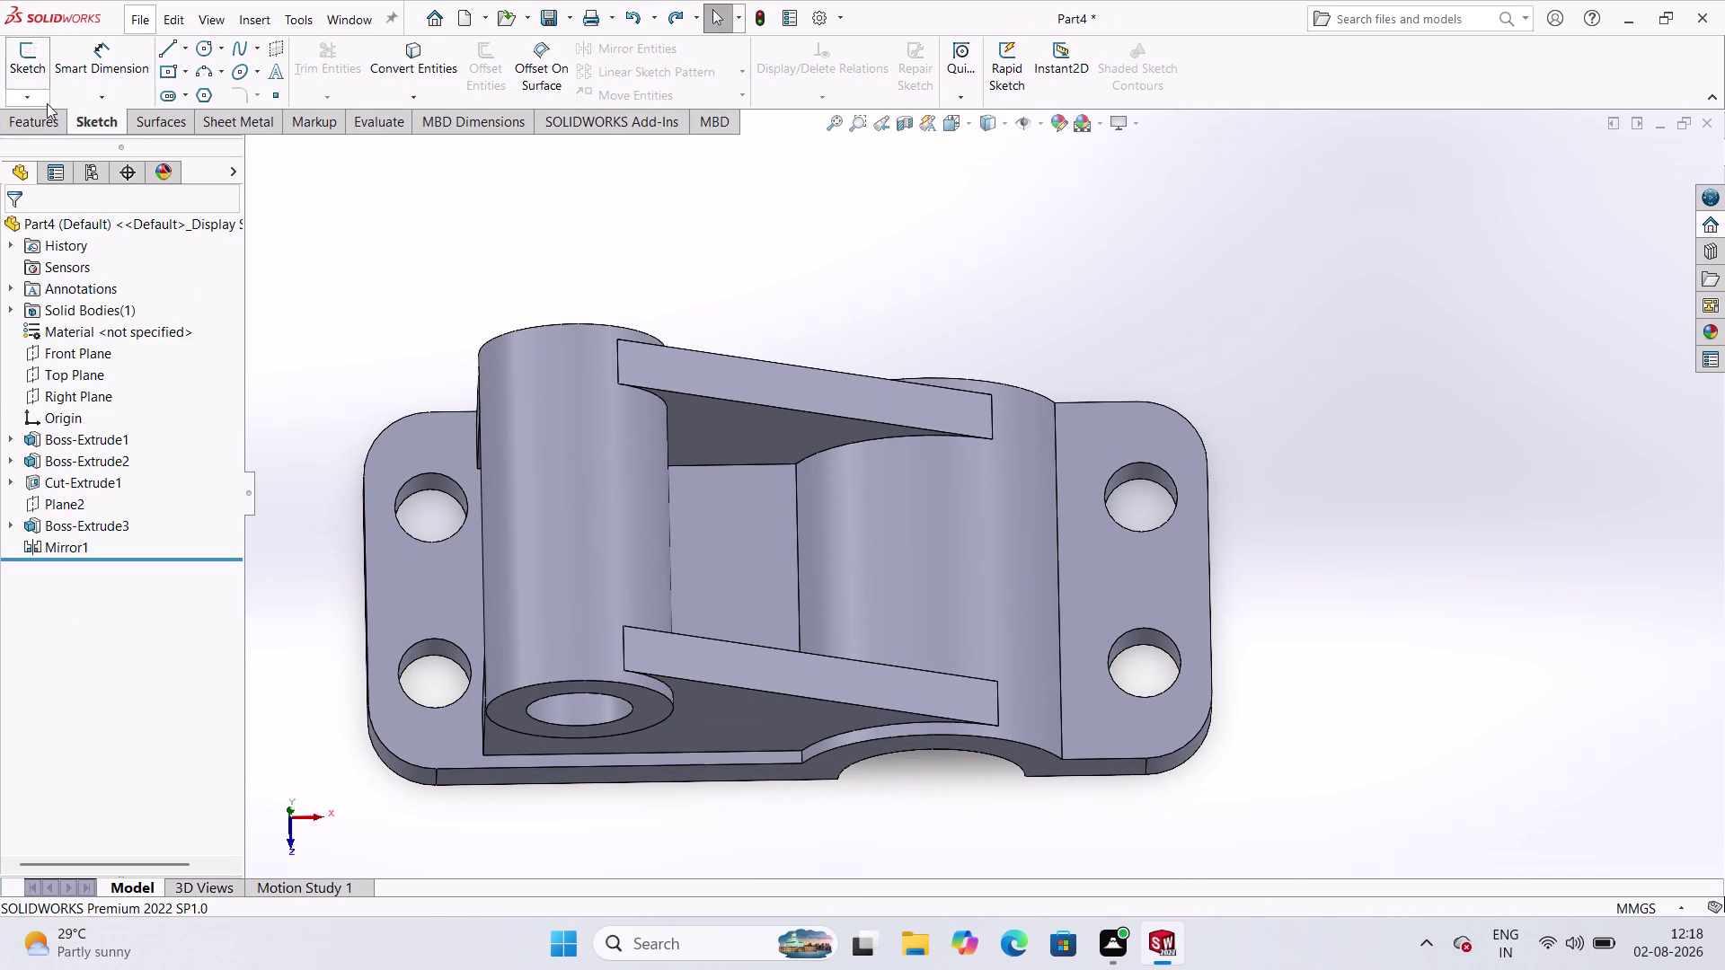
click(40, 114)
Start a new reference plane using the Top Plane as its first reference.
click(891, 66)
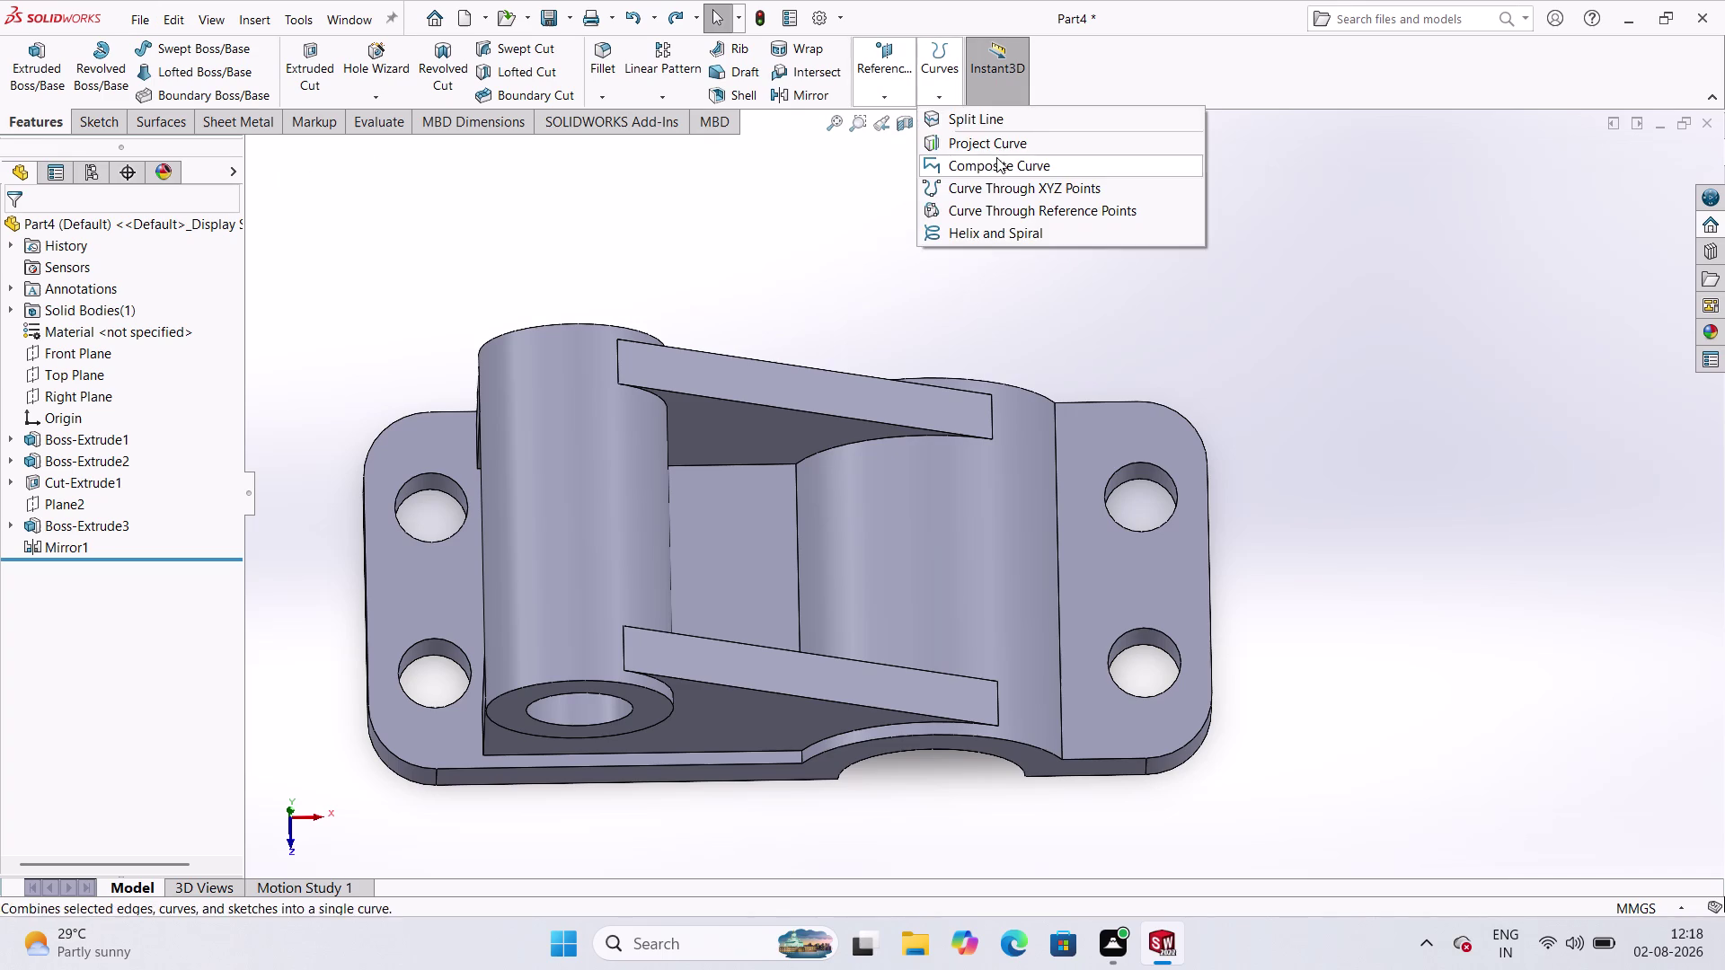
click(890, 112)
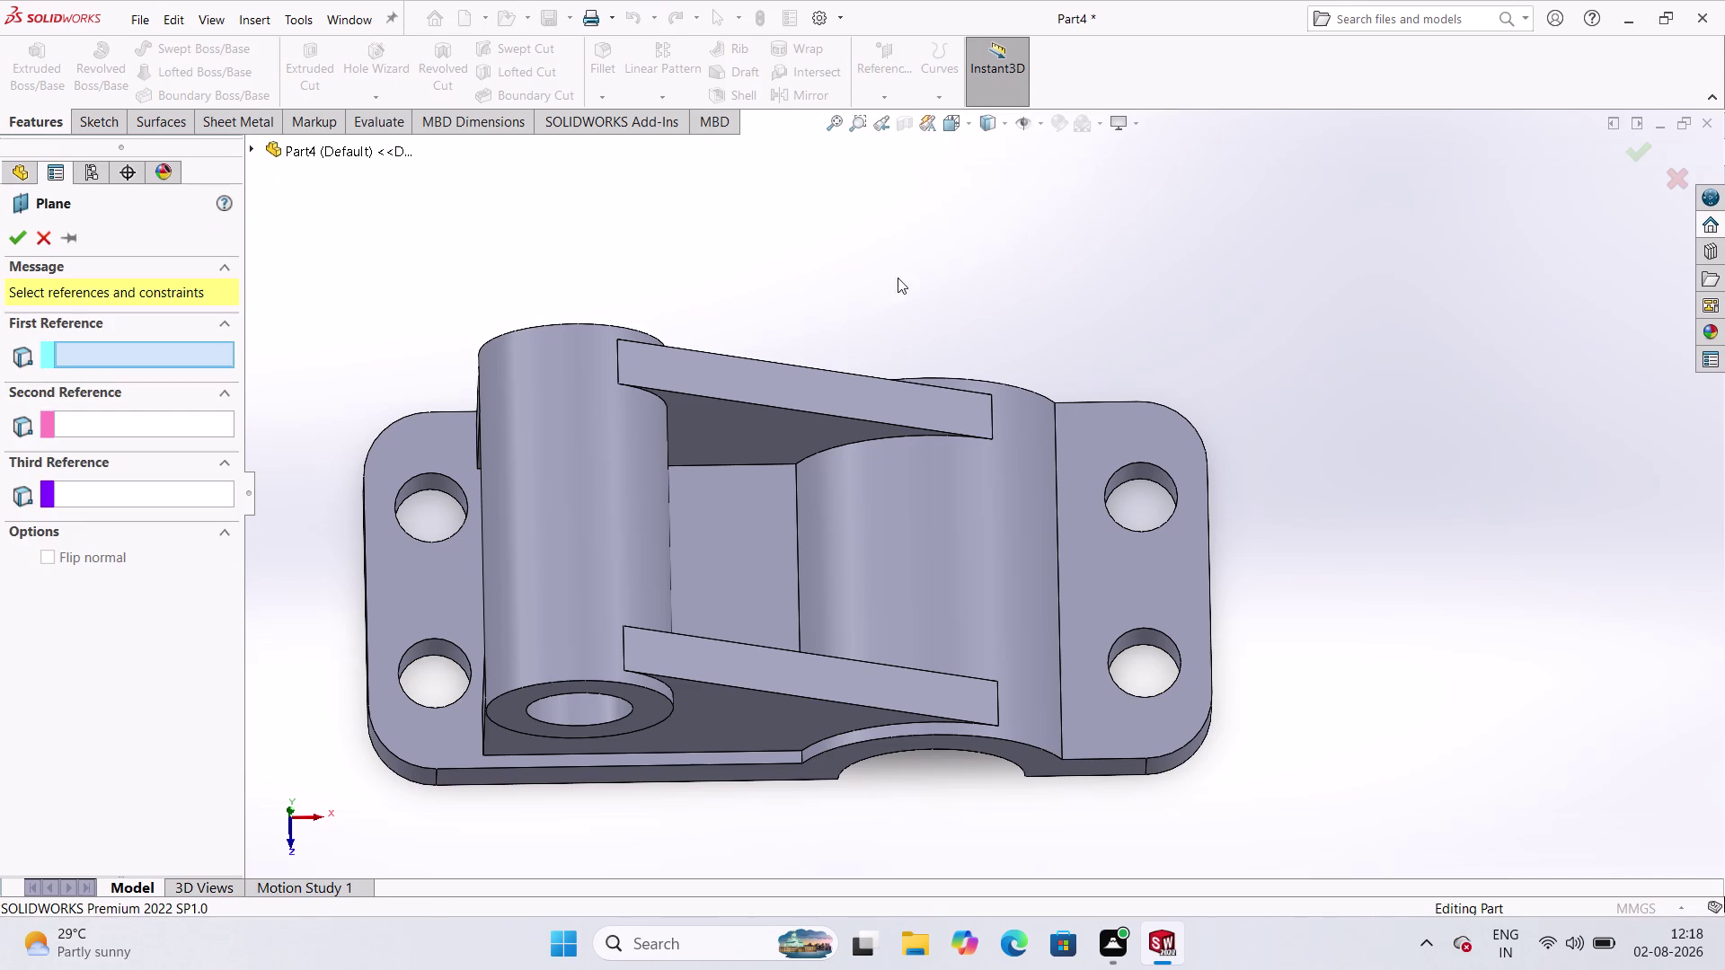
click(361, 142)
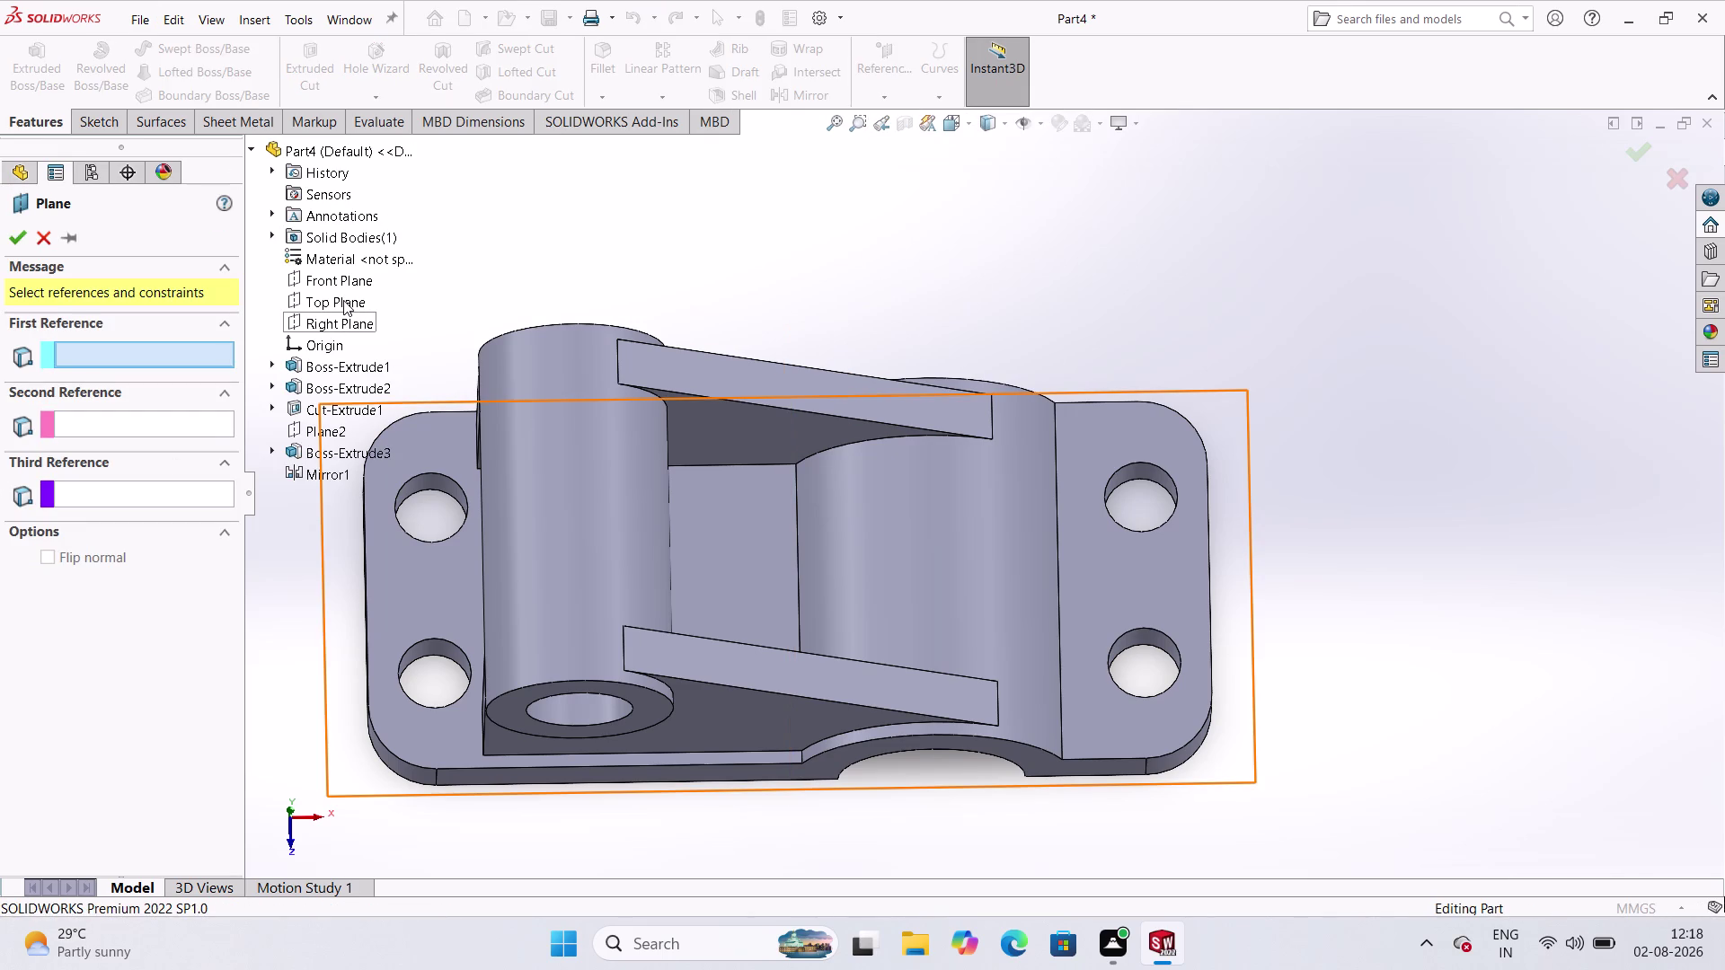
click(343, 300)
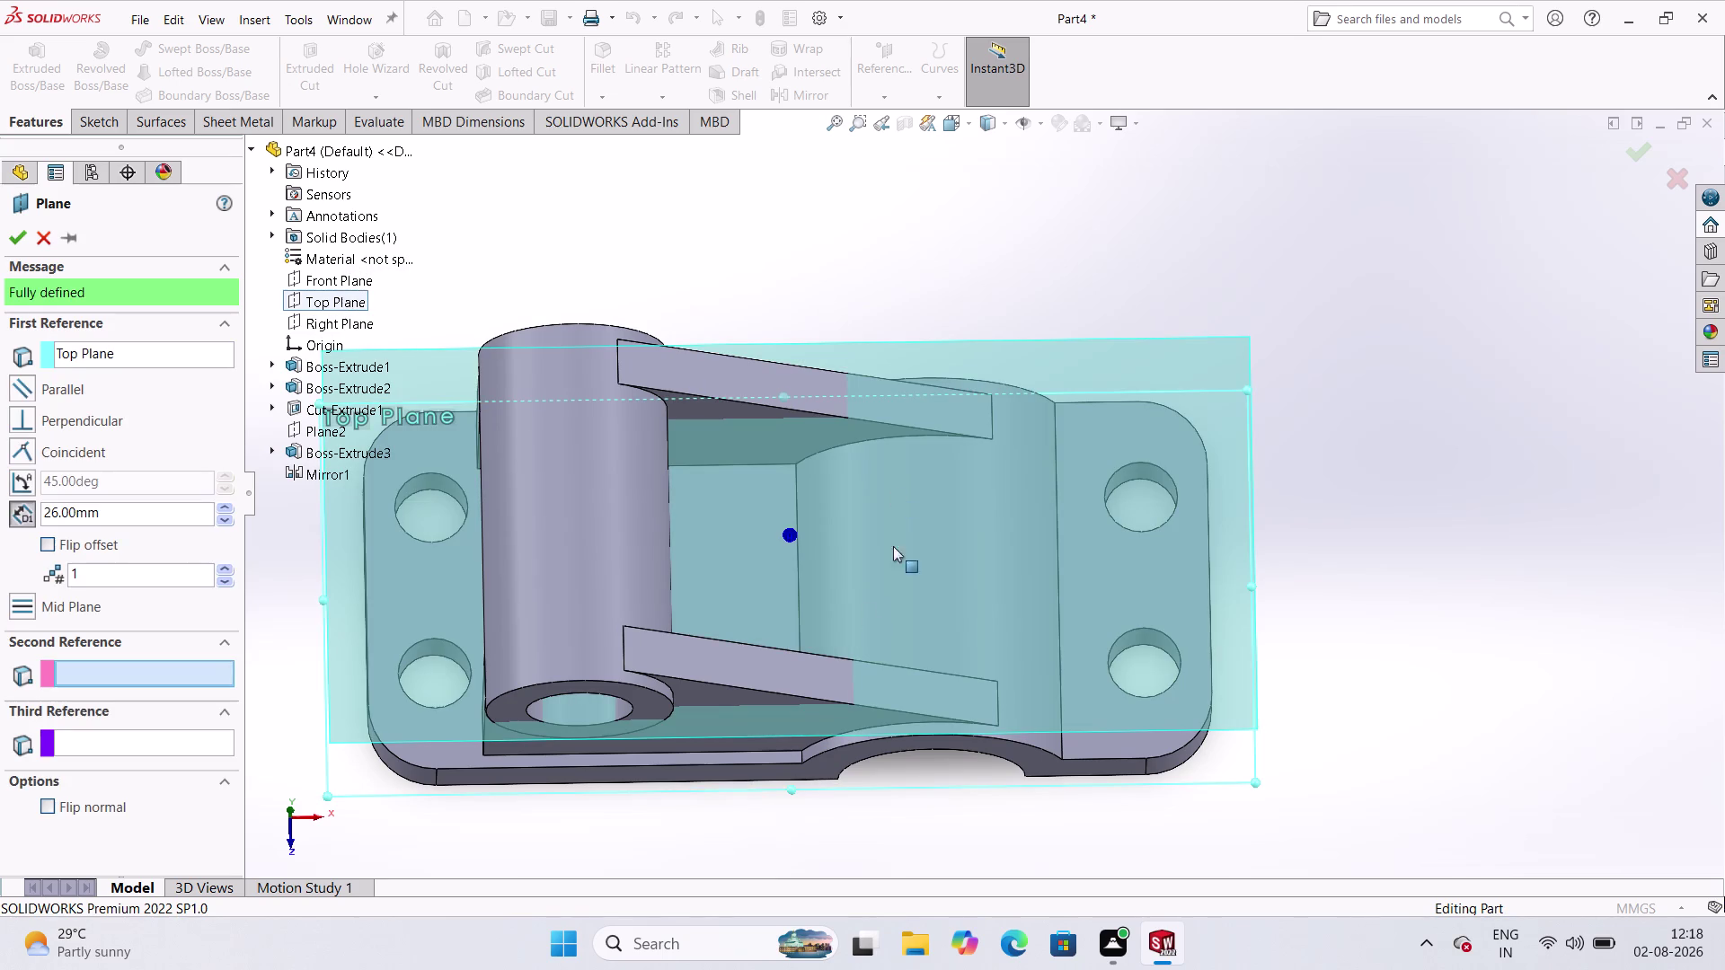
middle_drag(619, 801, 639, 461)
middle_click(638, 461)
scroll(up, 3)
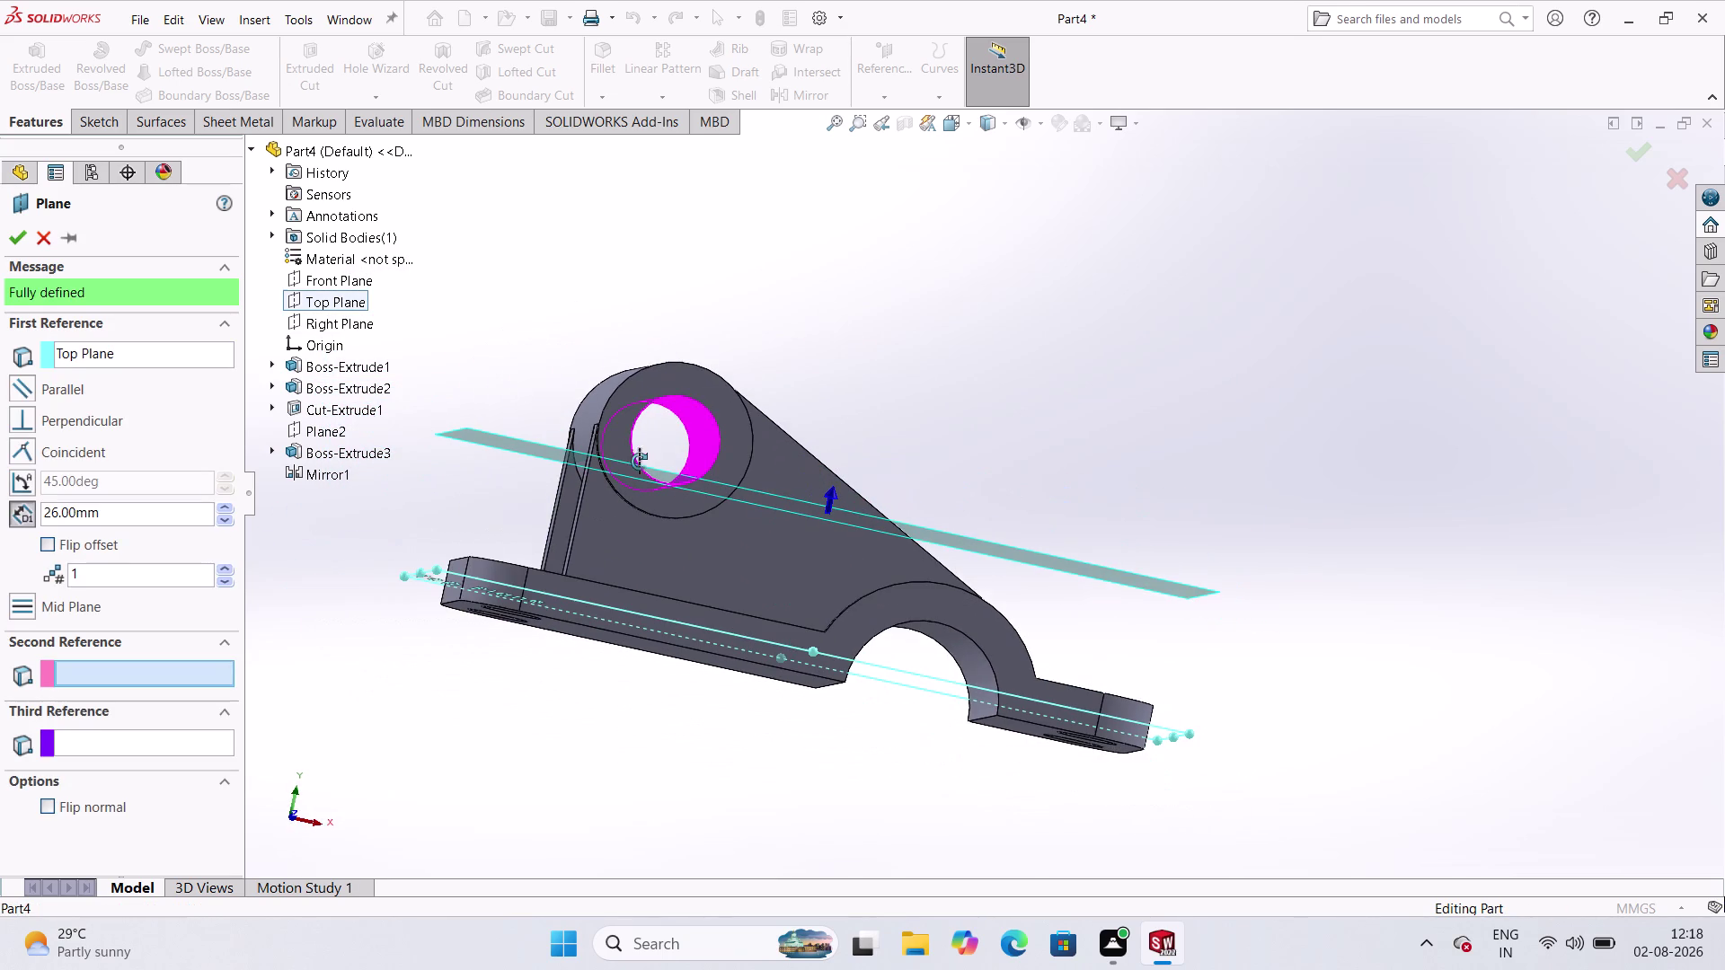
click(1100, 409)
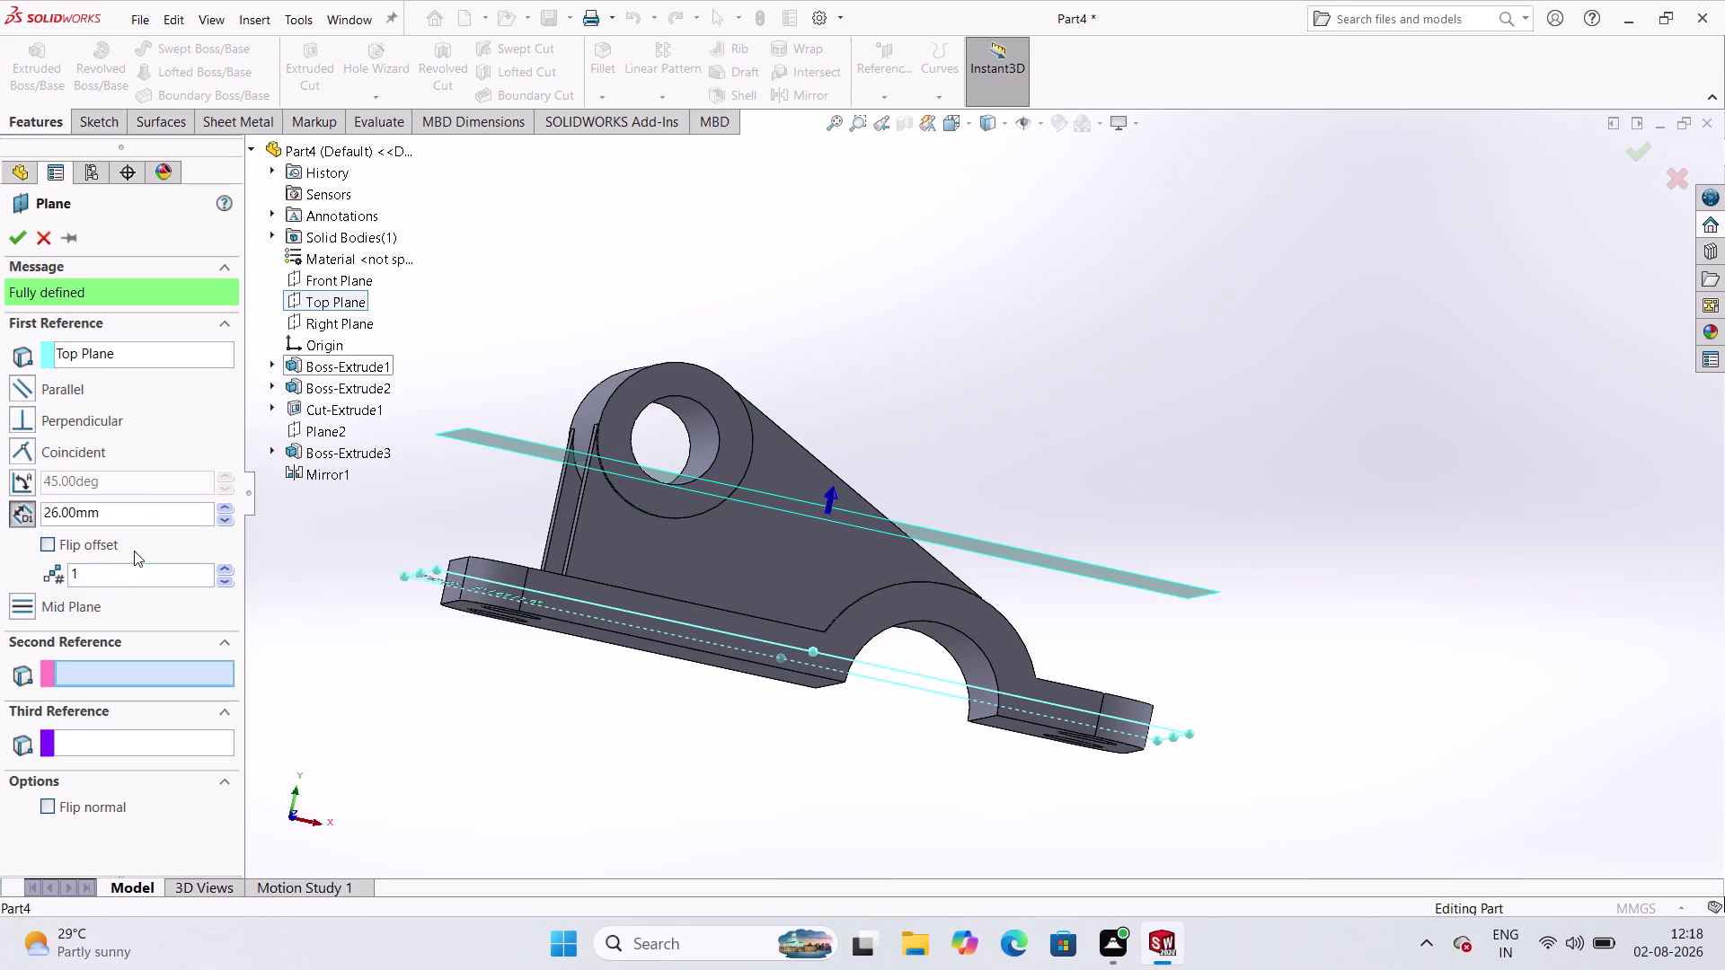
Set the plane offset to 24 mm and accept Plane3.
double_click(153, 524)
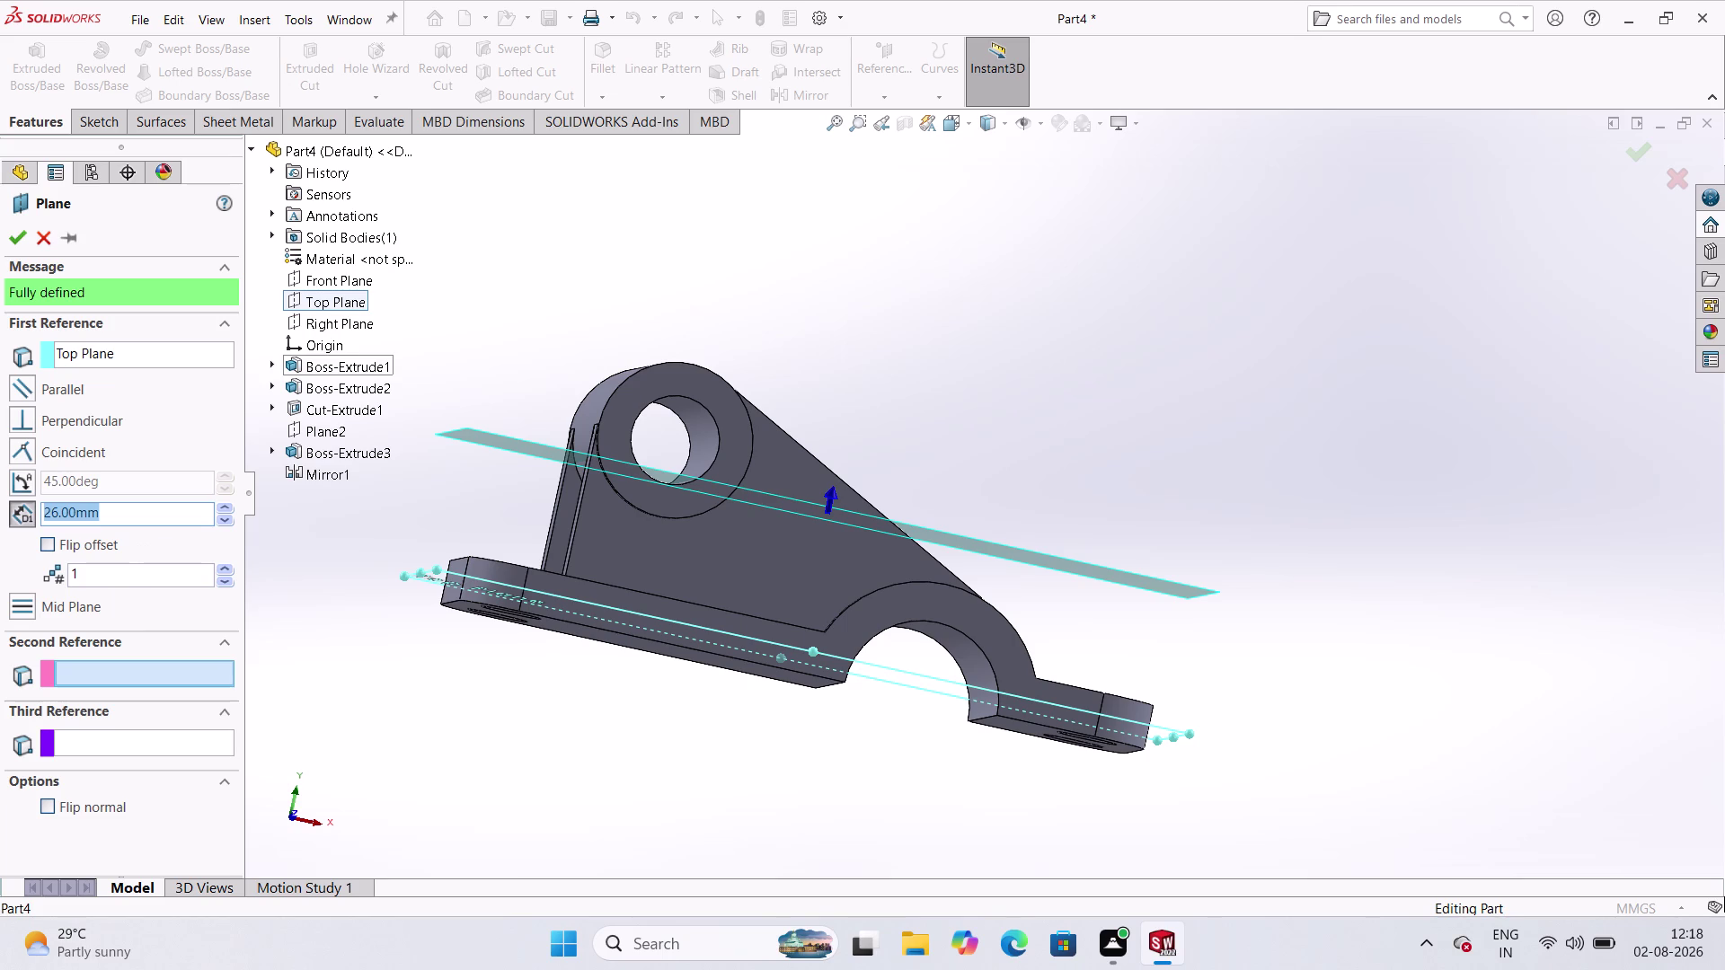
text(2)
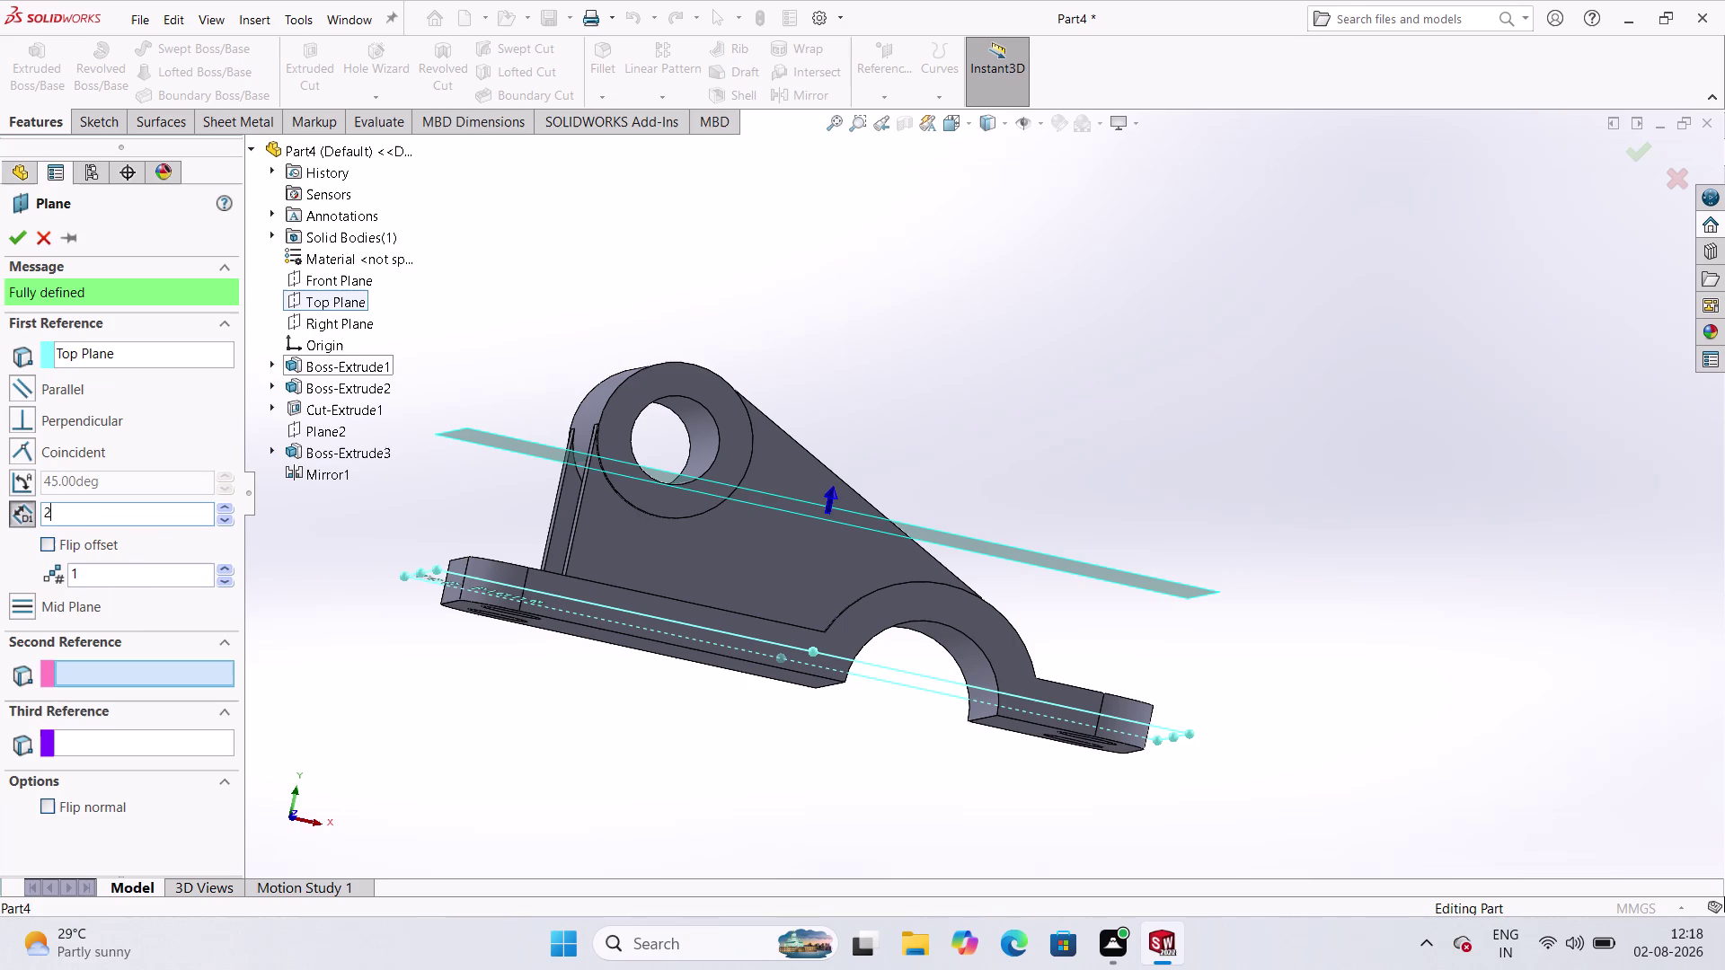
text(4)
key(Return)
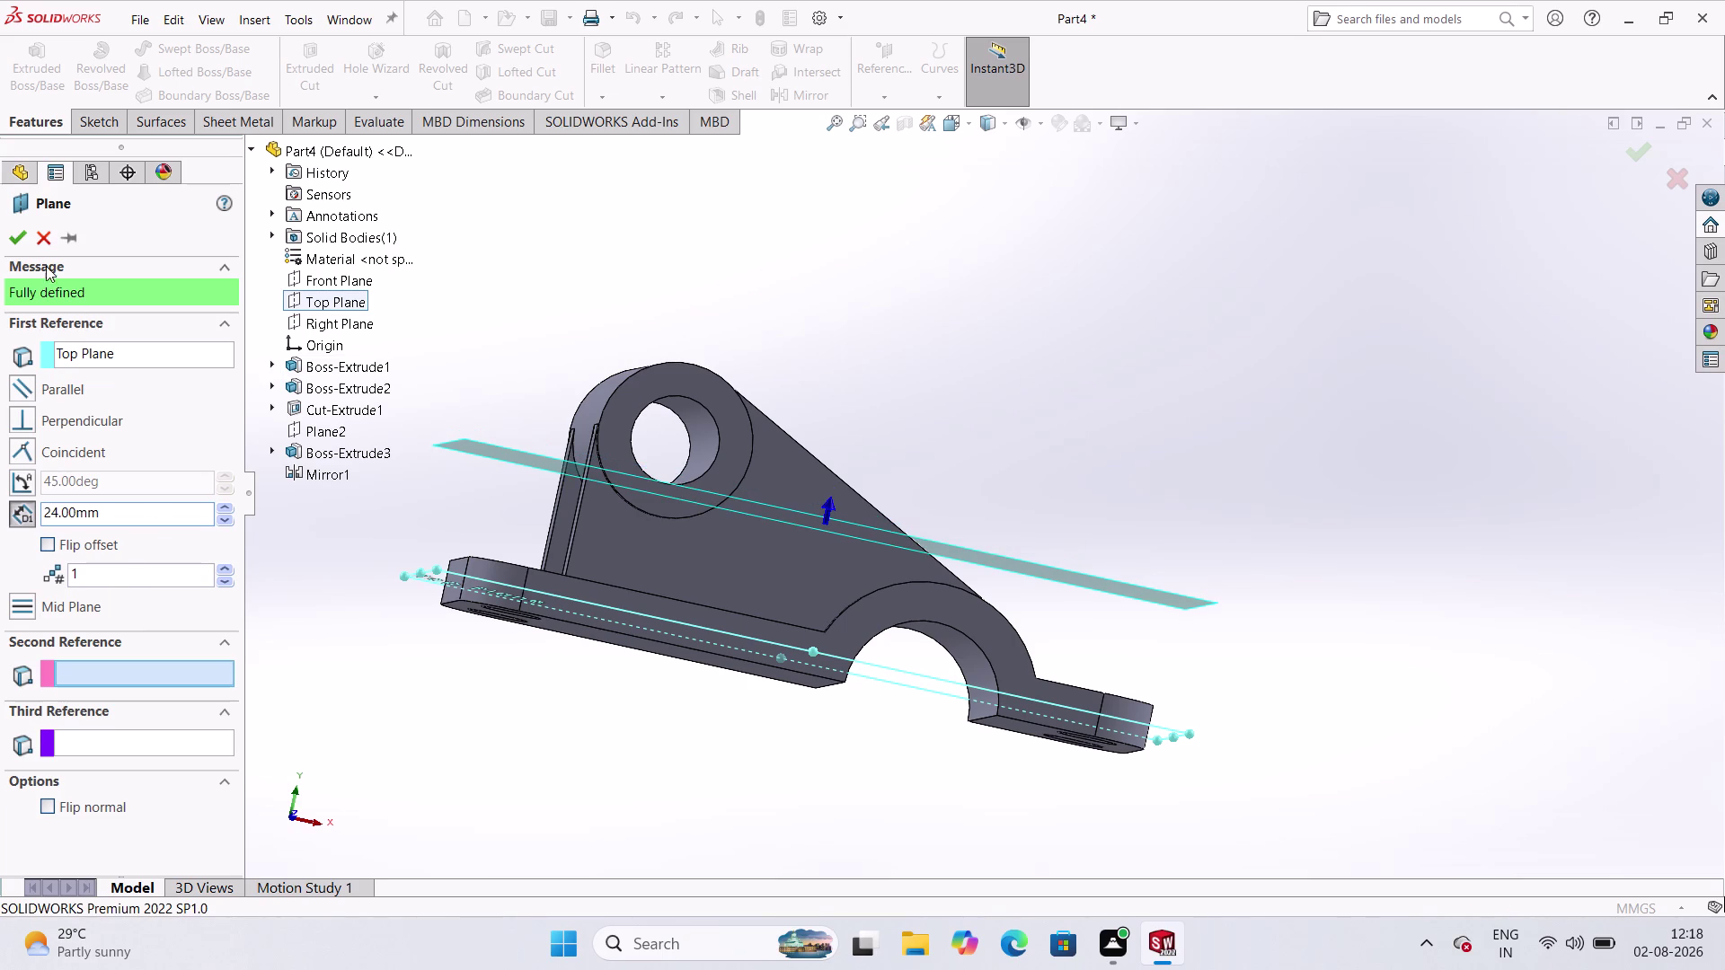
click(21, 238)
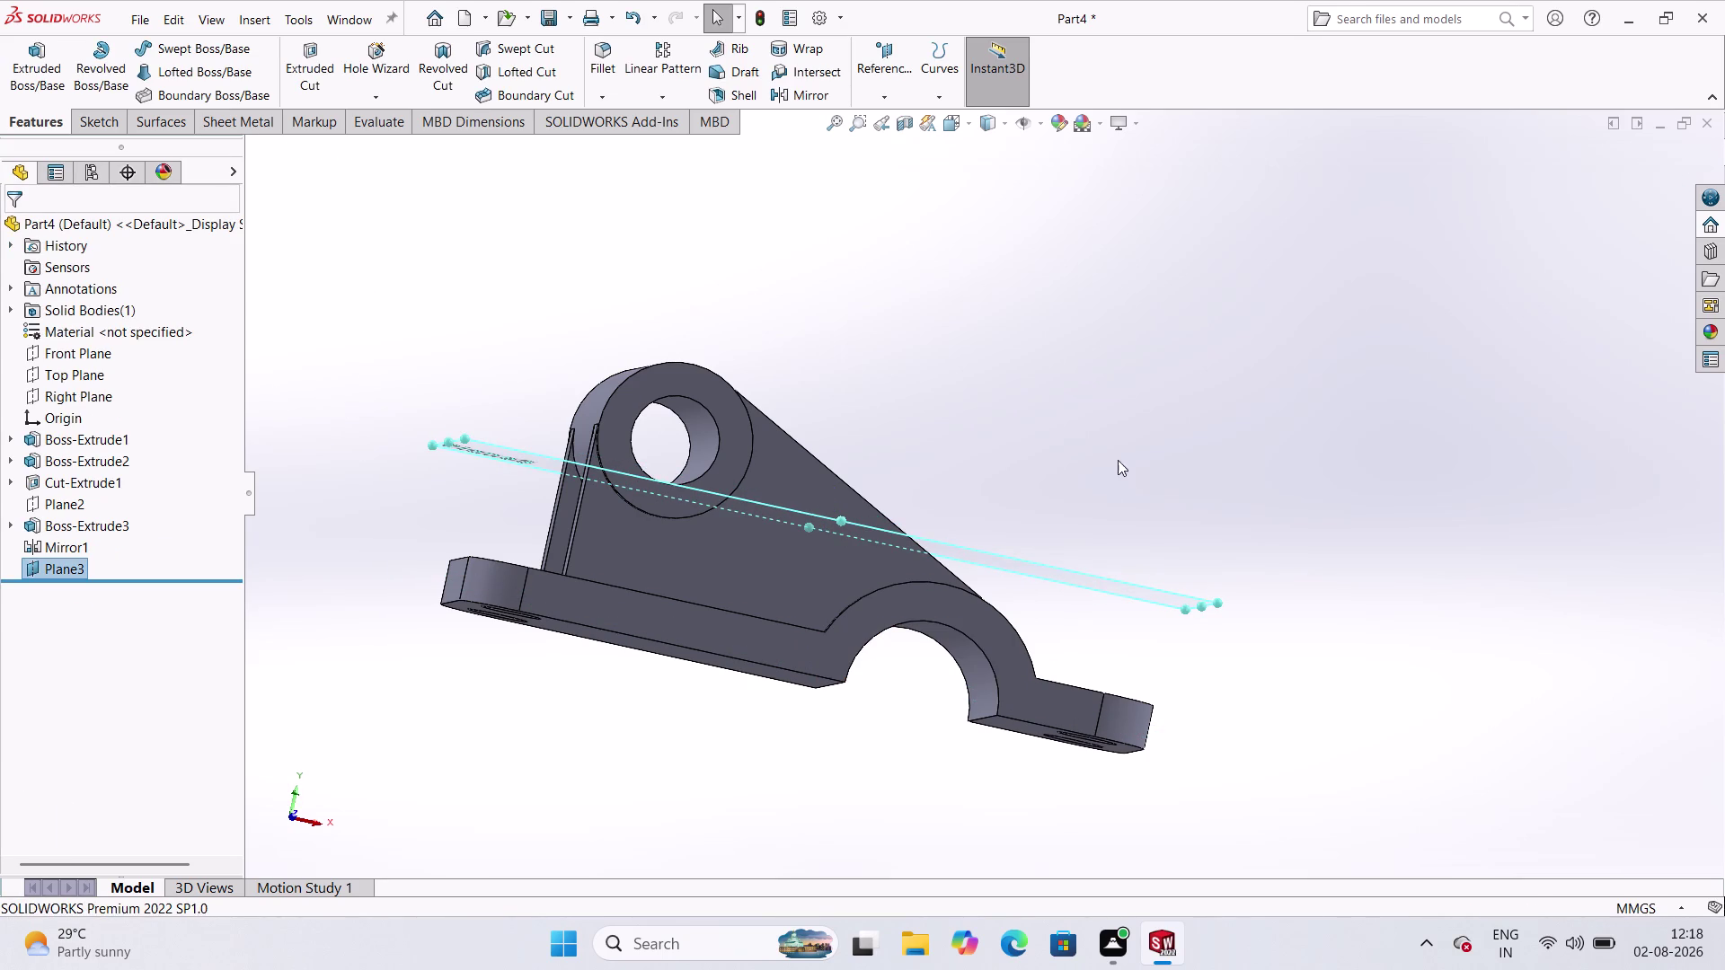
click(1175, 379)
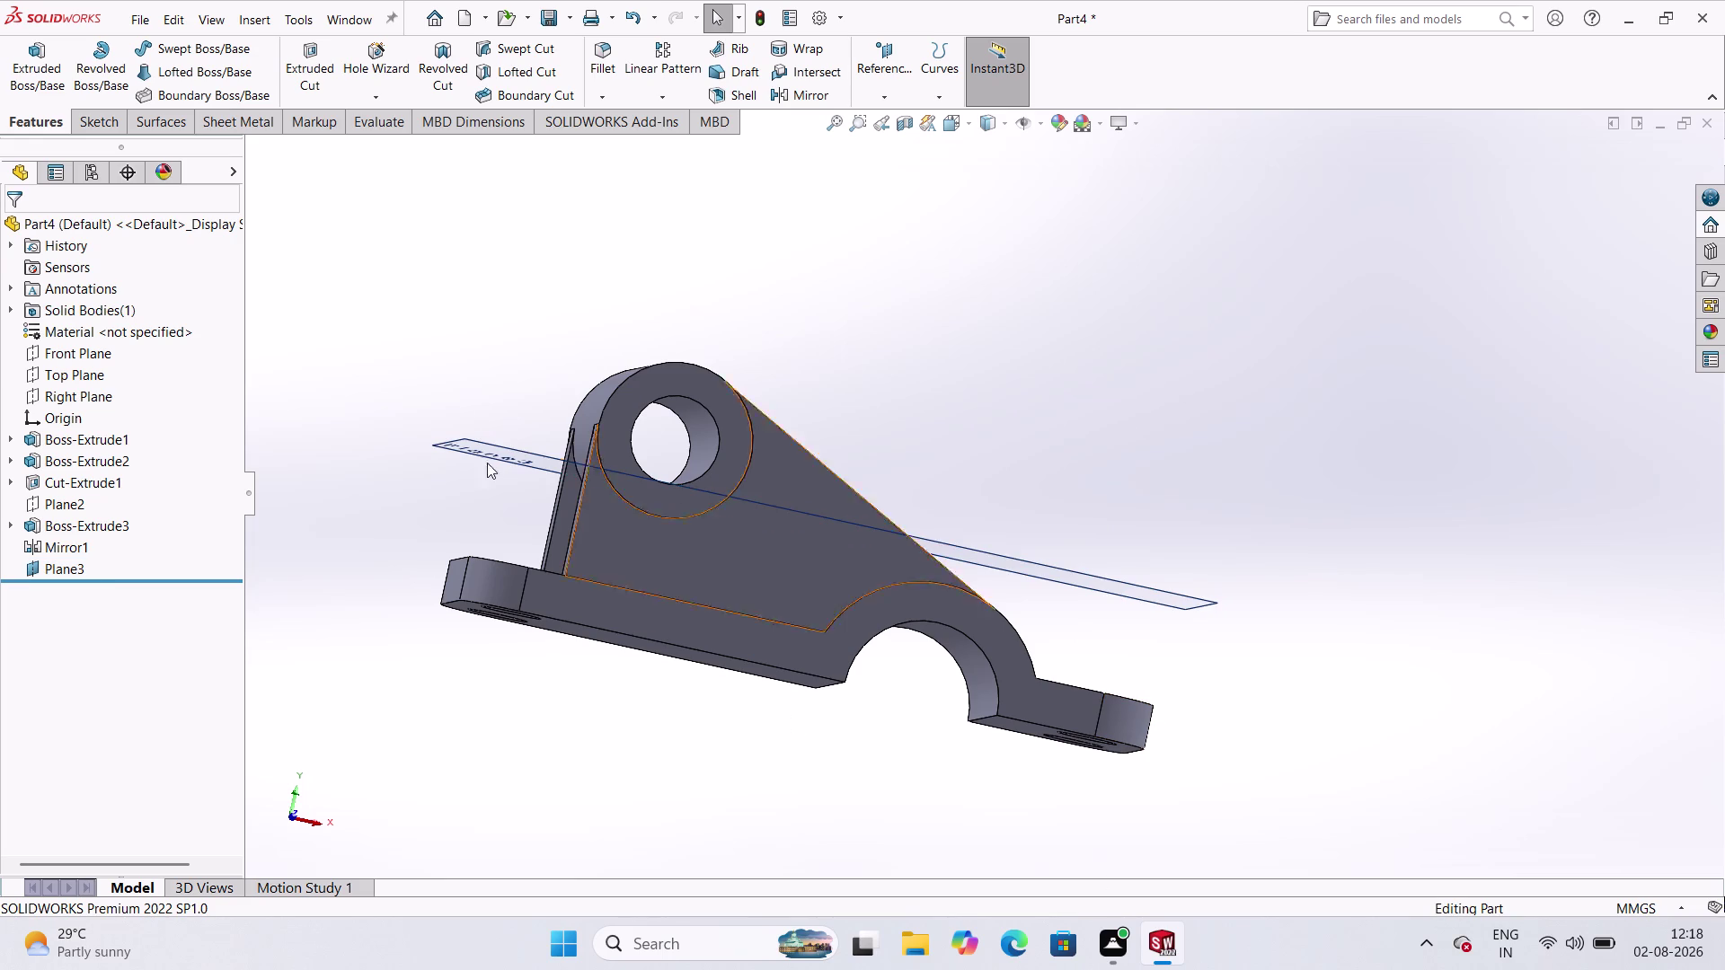
Select Plane3 and start a new sketch on it.
middle_drag(961, 395, 937, 576)
scroll(down, 3)
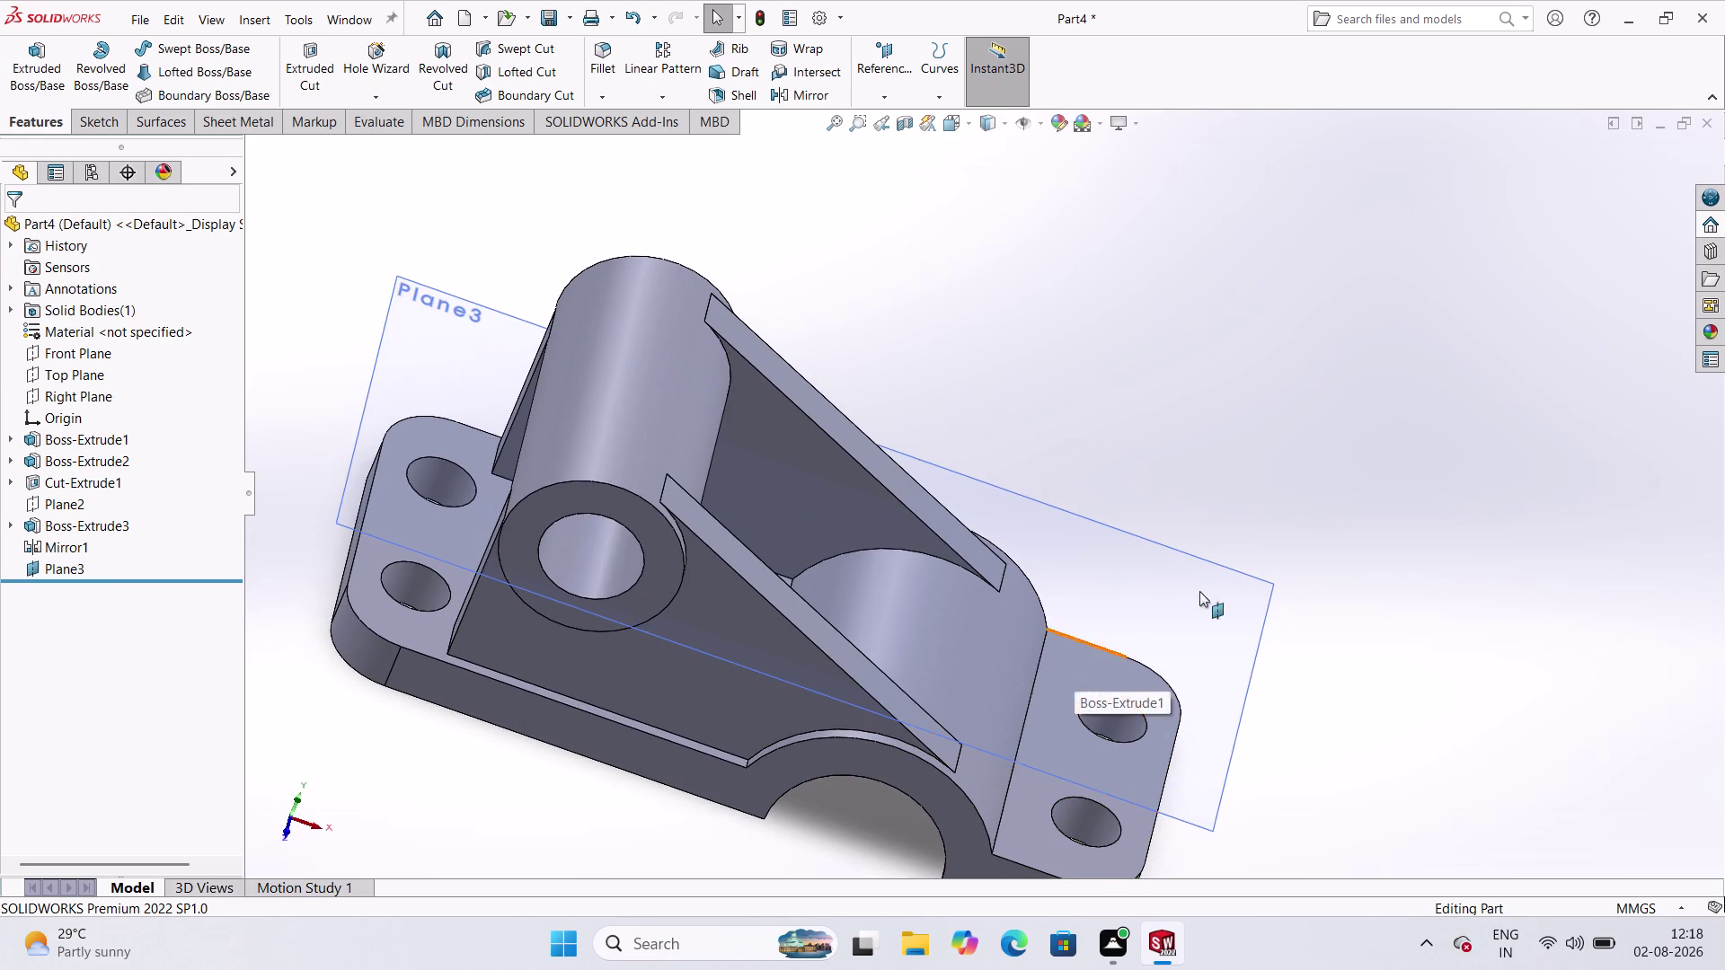
click(1208, 585)
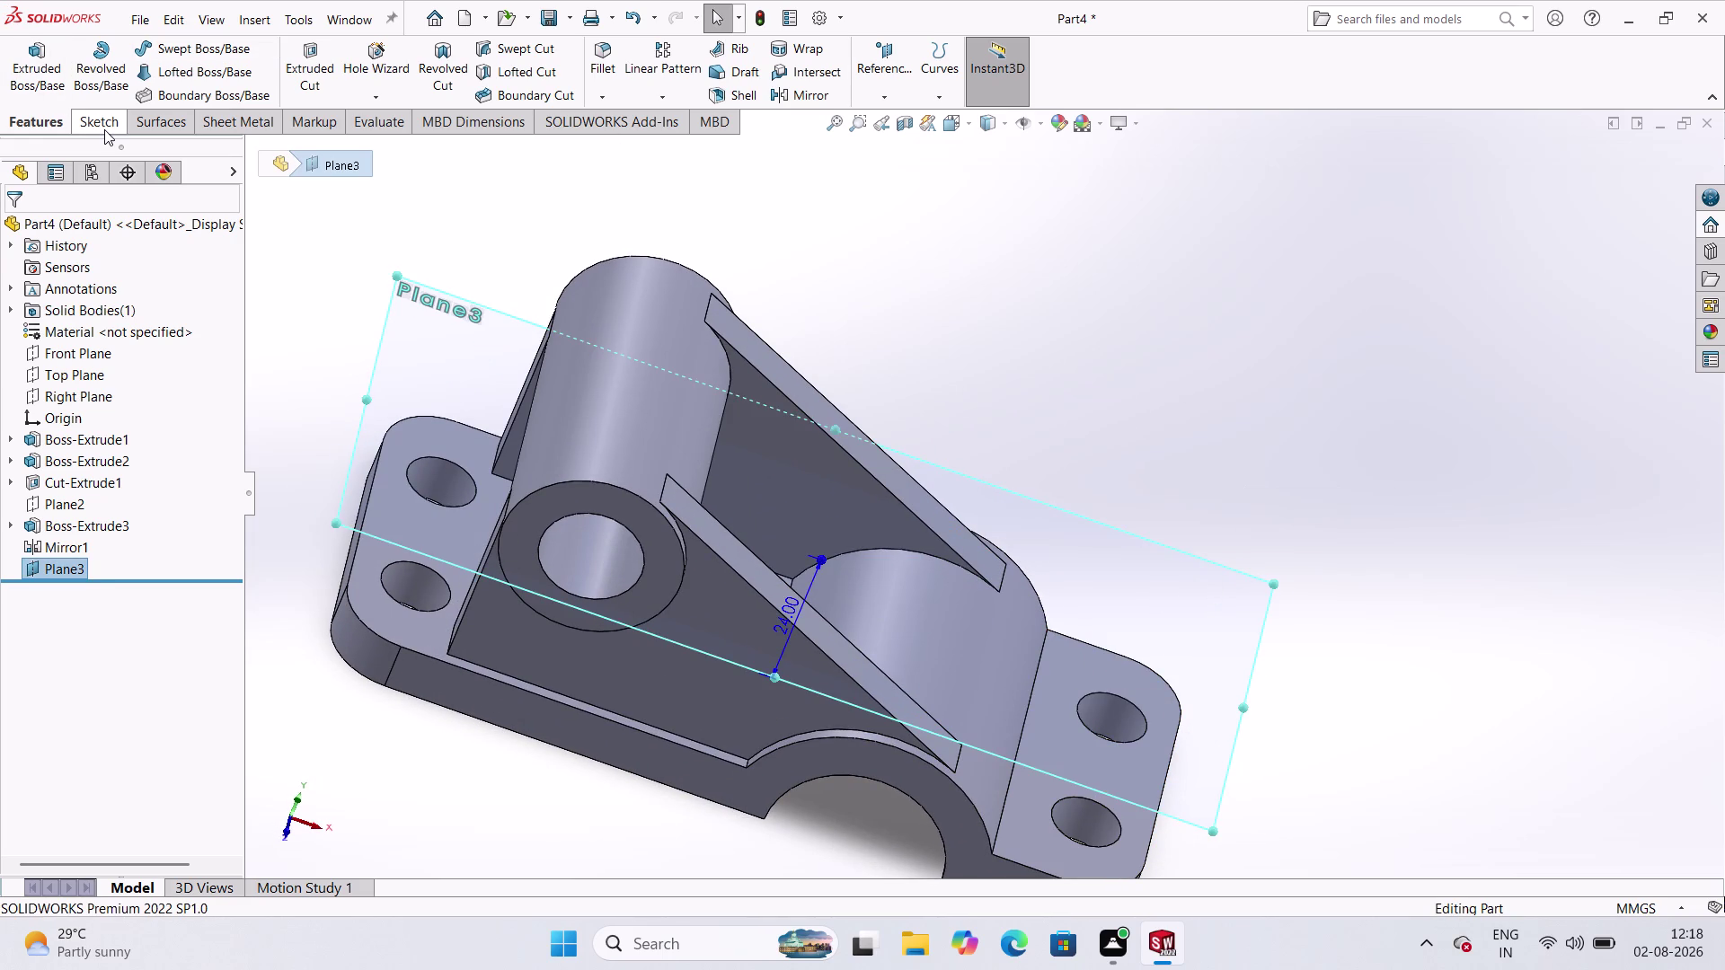
click(104, 129)
click(43, 75)
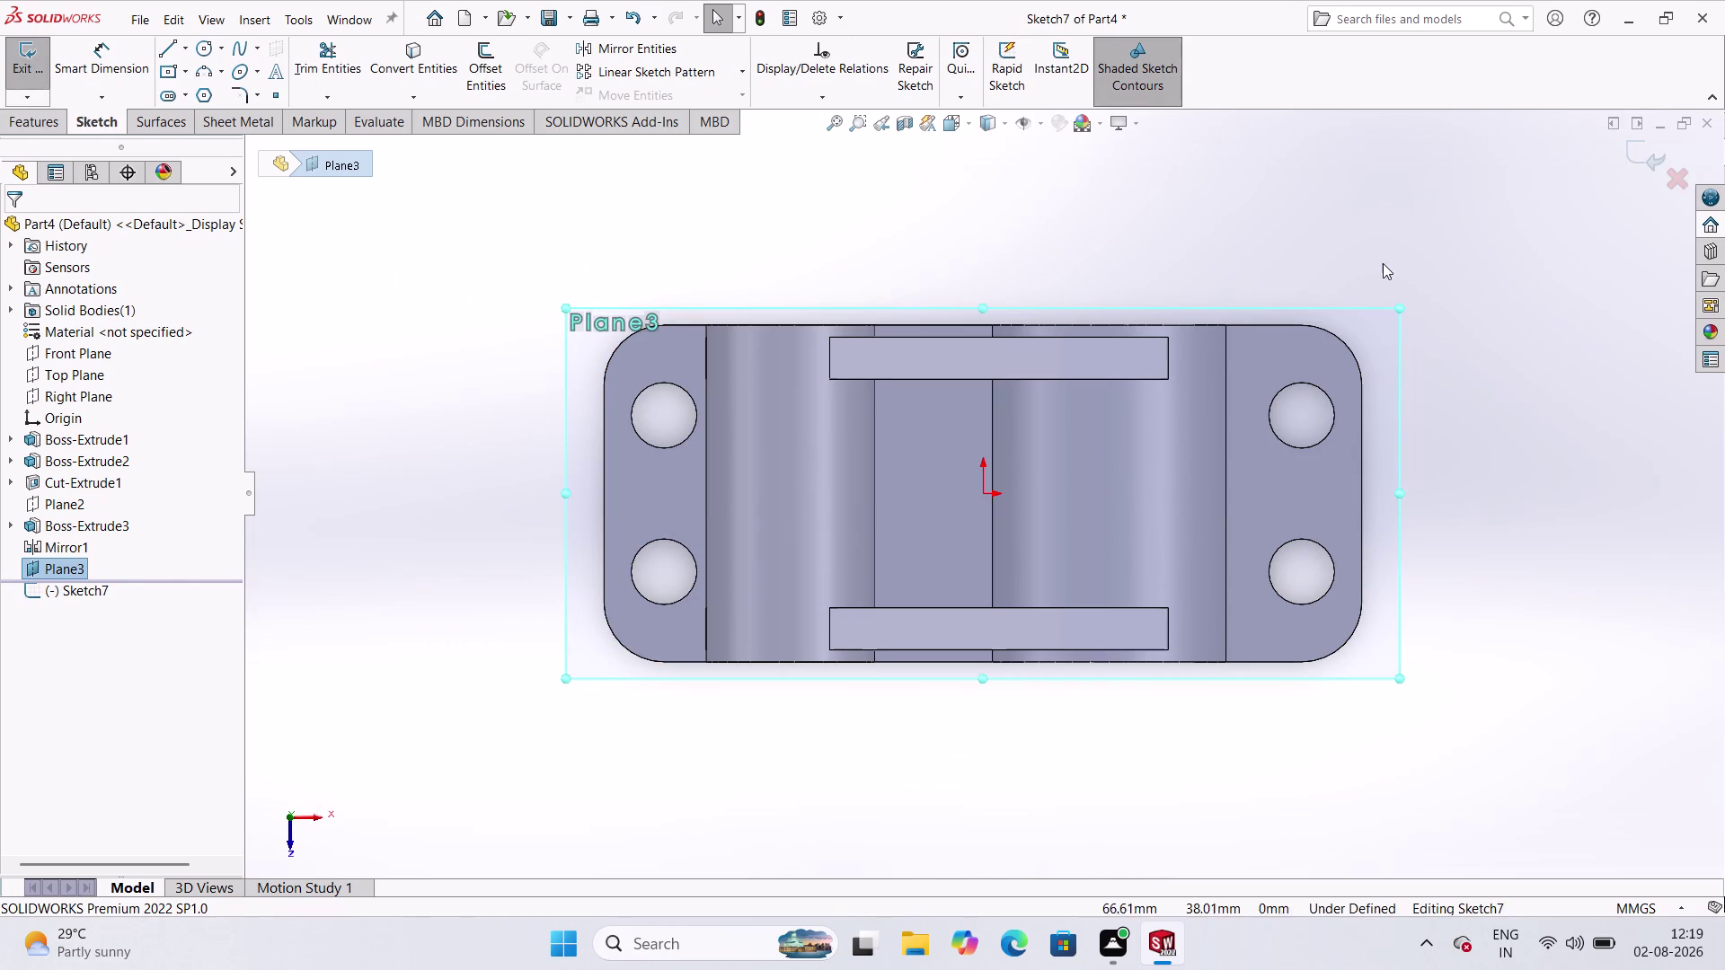
scroll(down, 3)
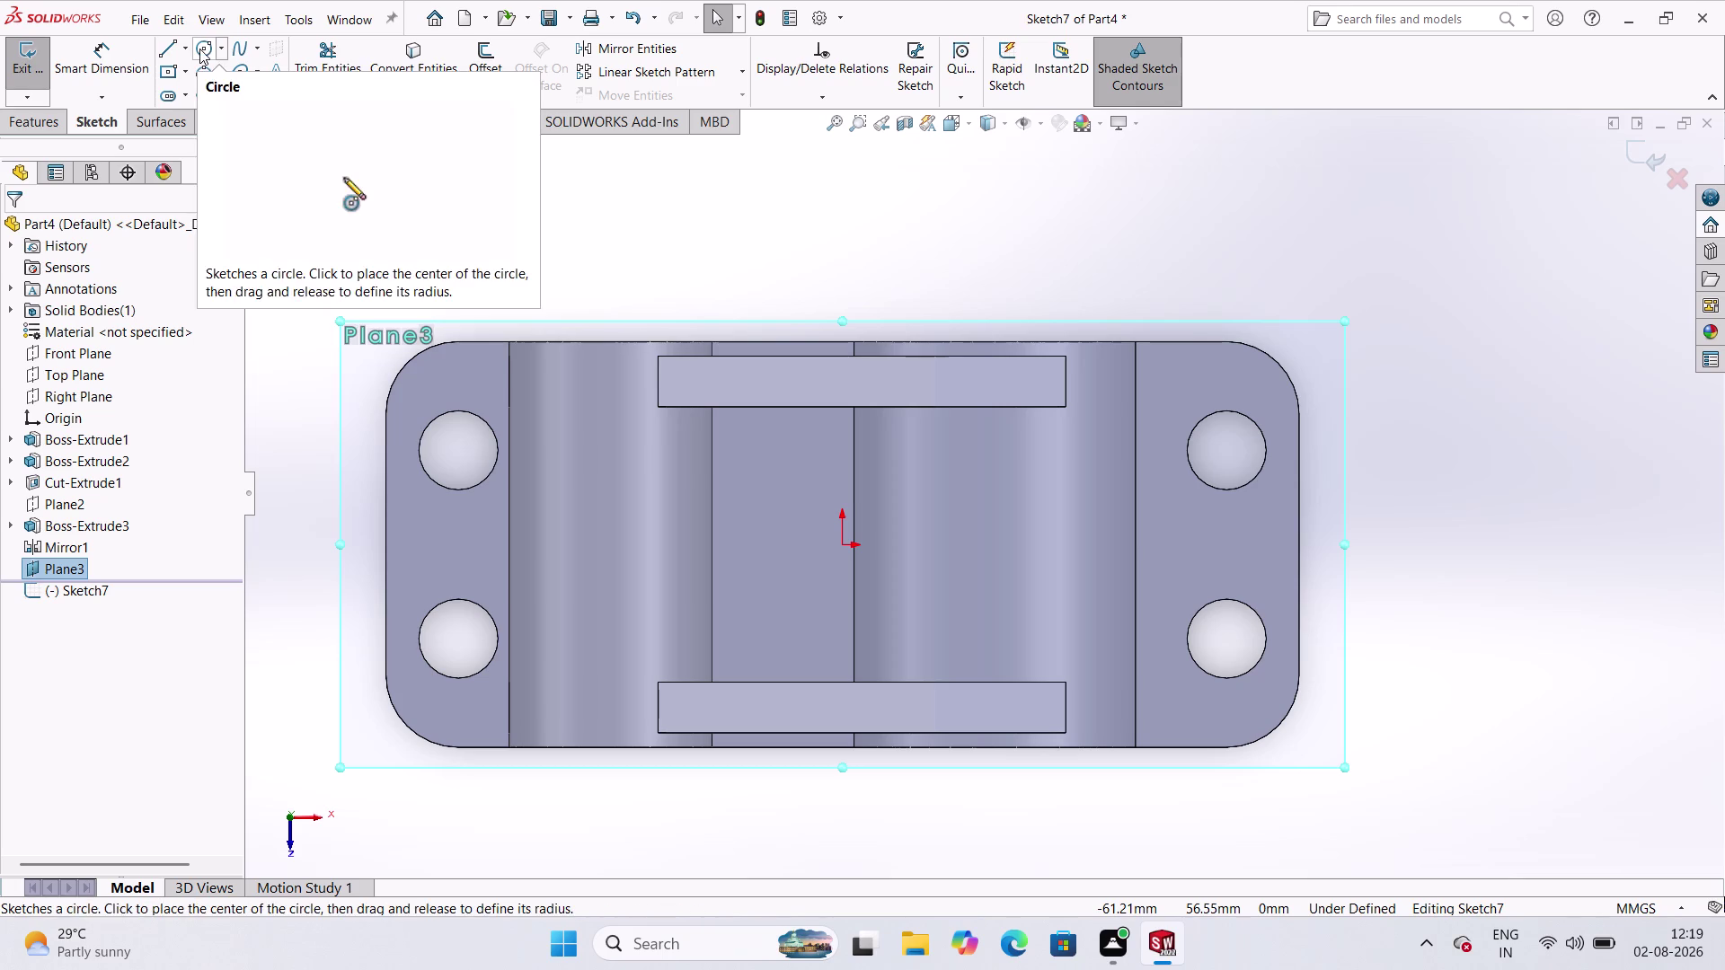
Draw a circle level with the origin on Plane3, dimensioned to 22 mm diameter.
click(199, 49)
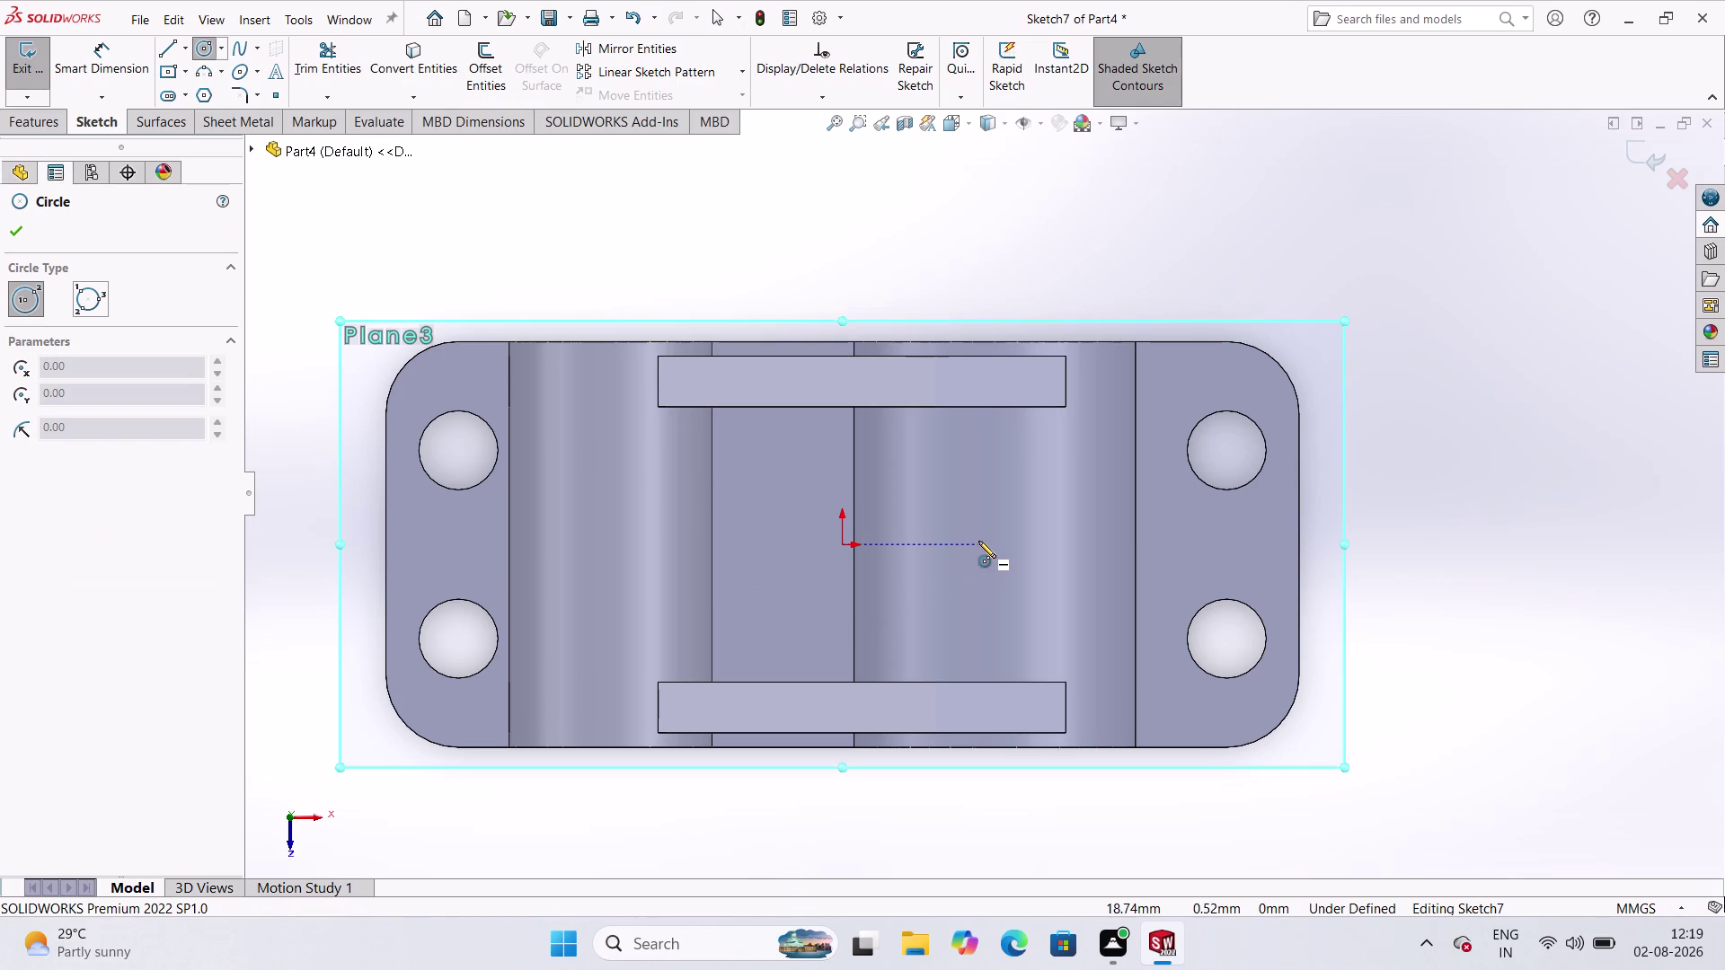
click(994, 548)
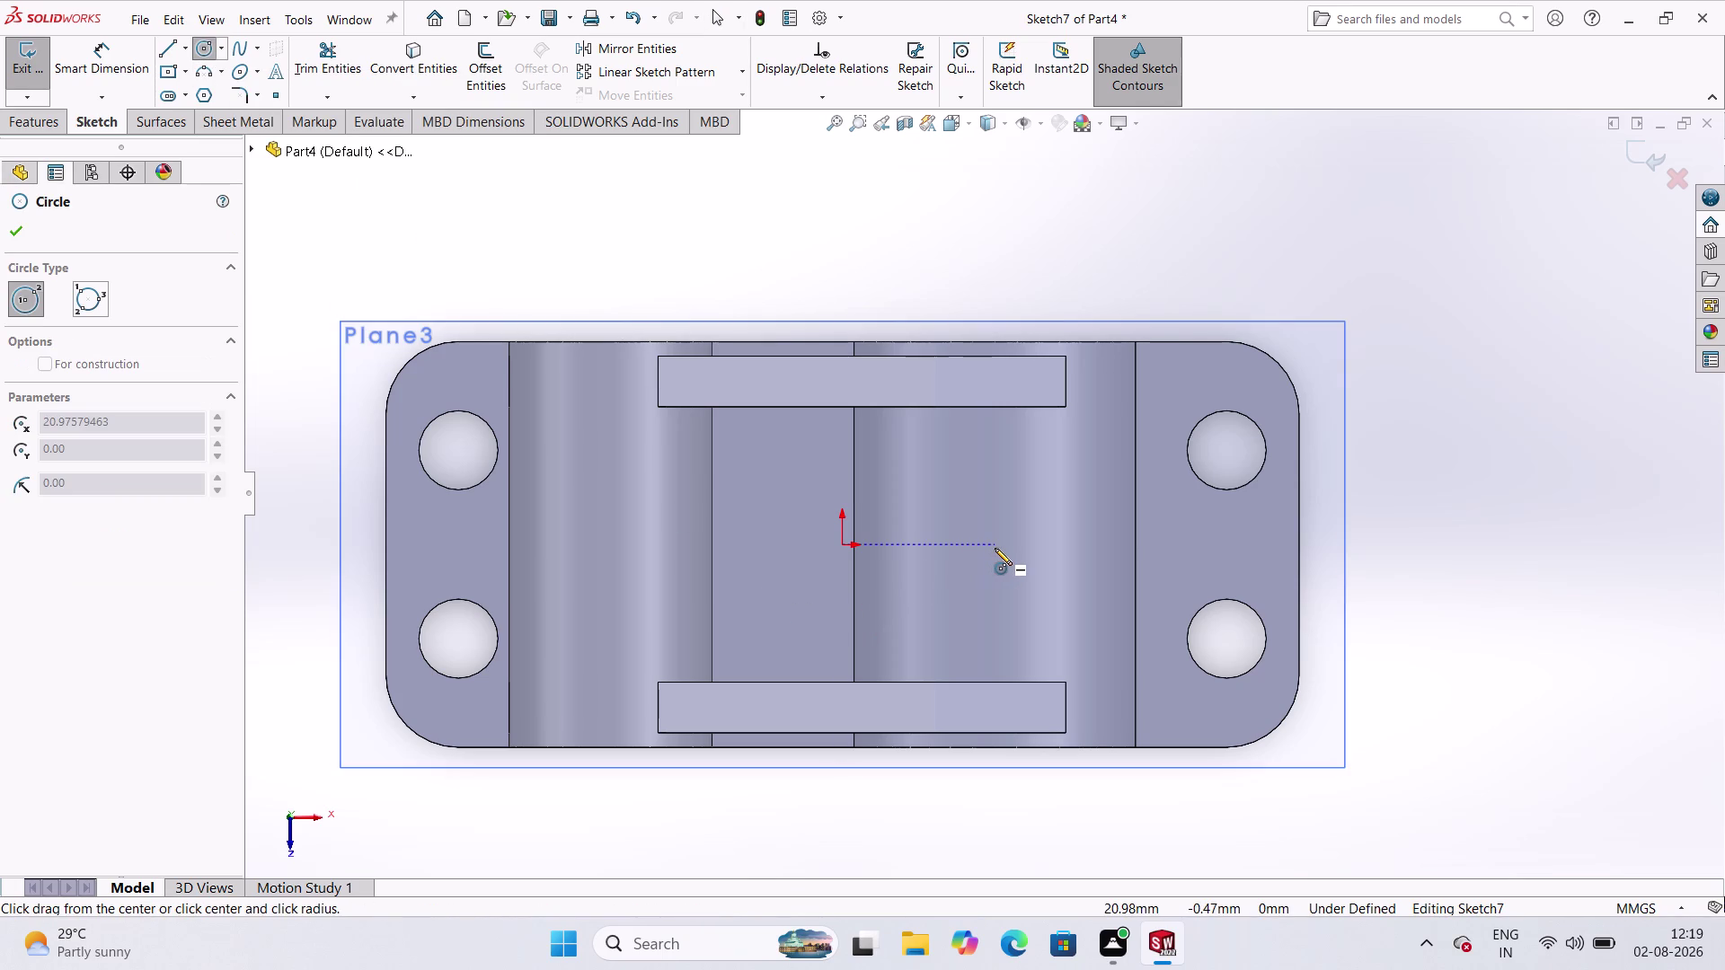
click(1034, 619)
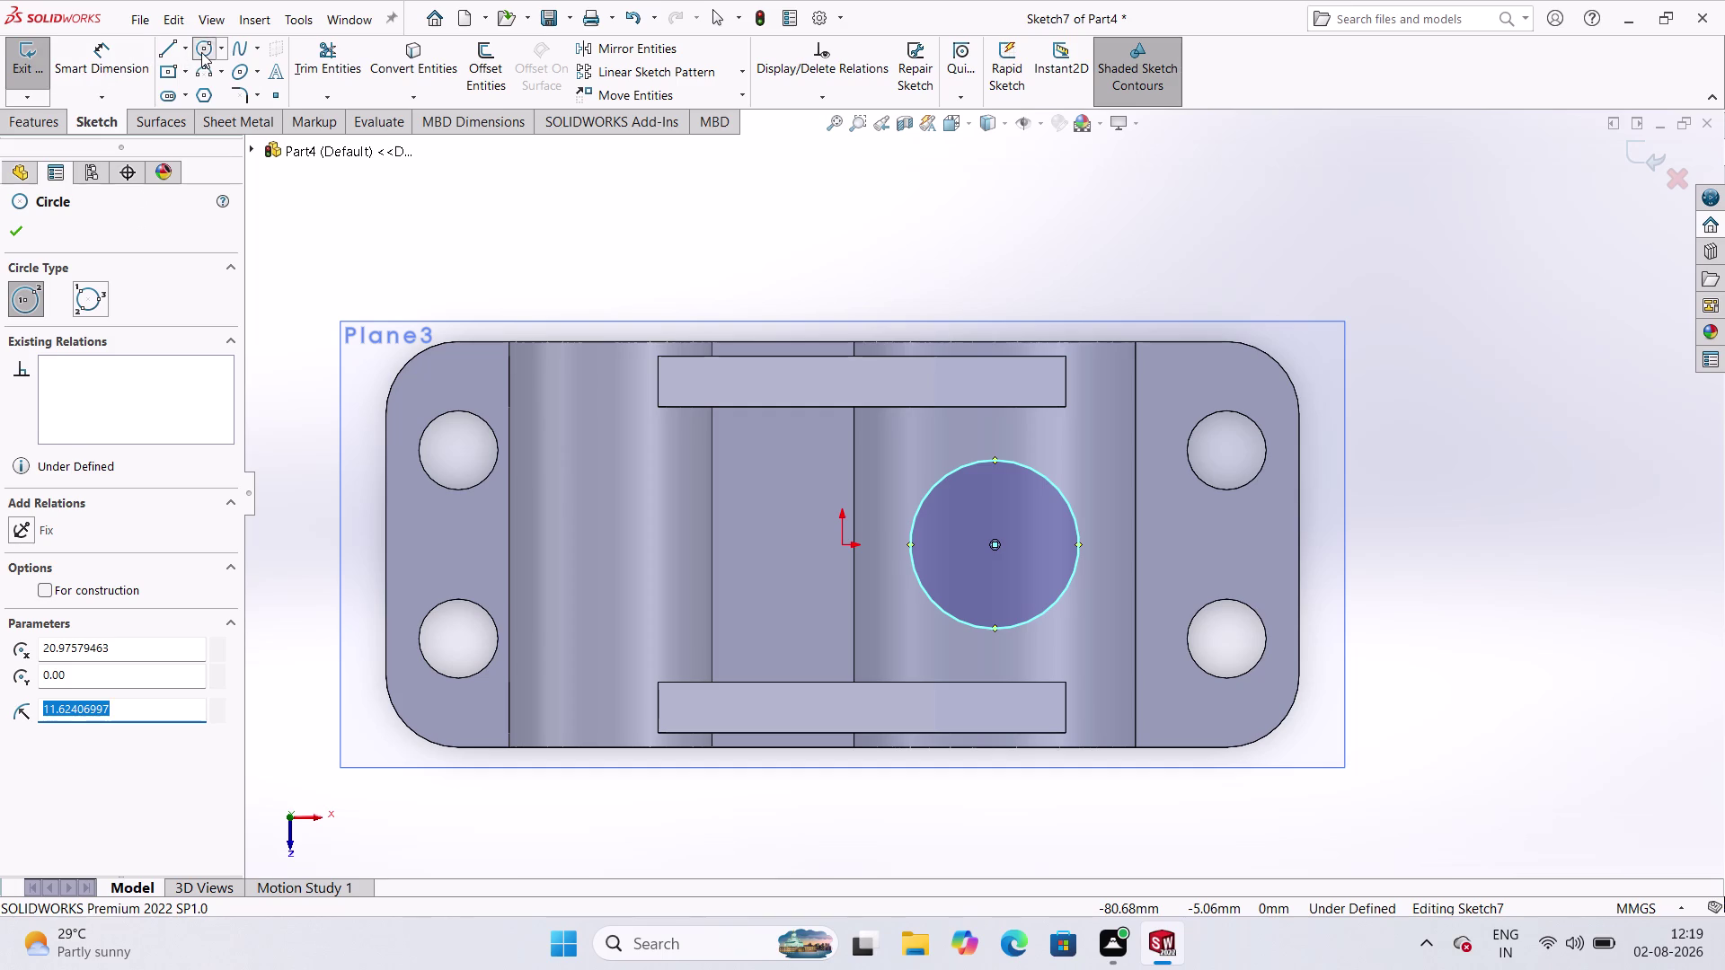
click(141, 60)
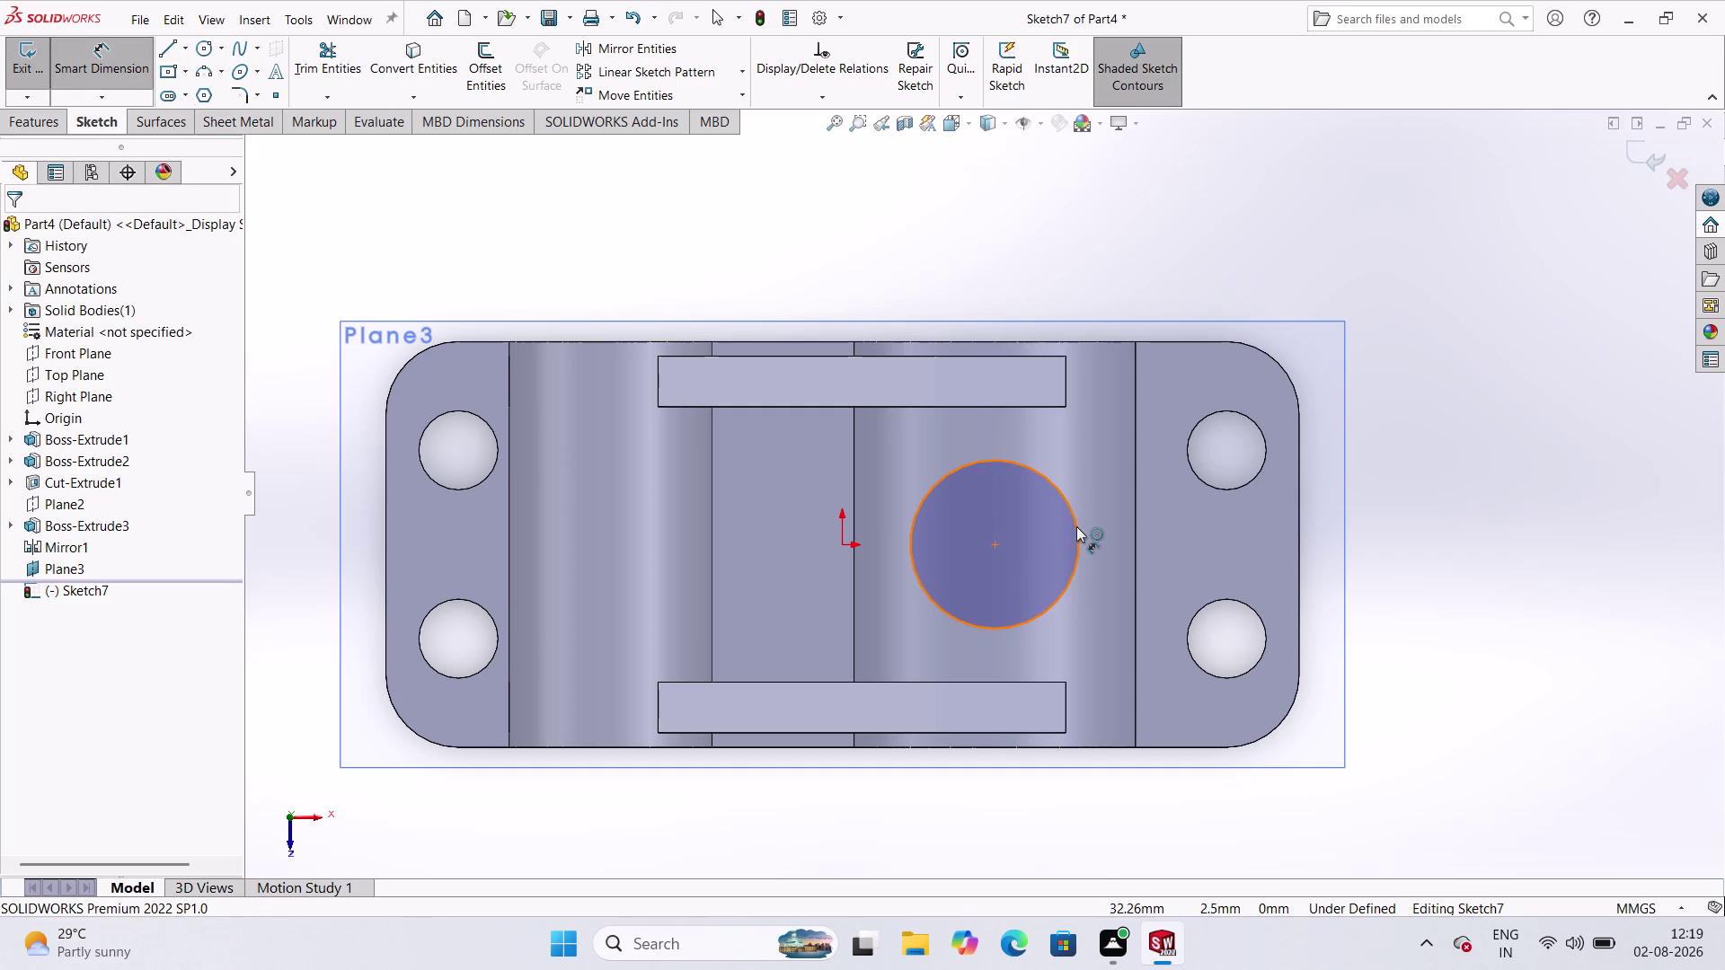
click(1078, 525)
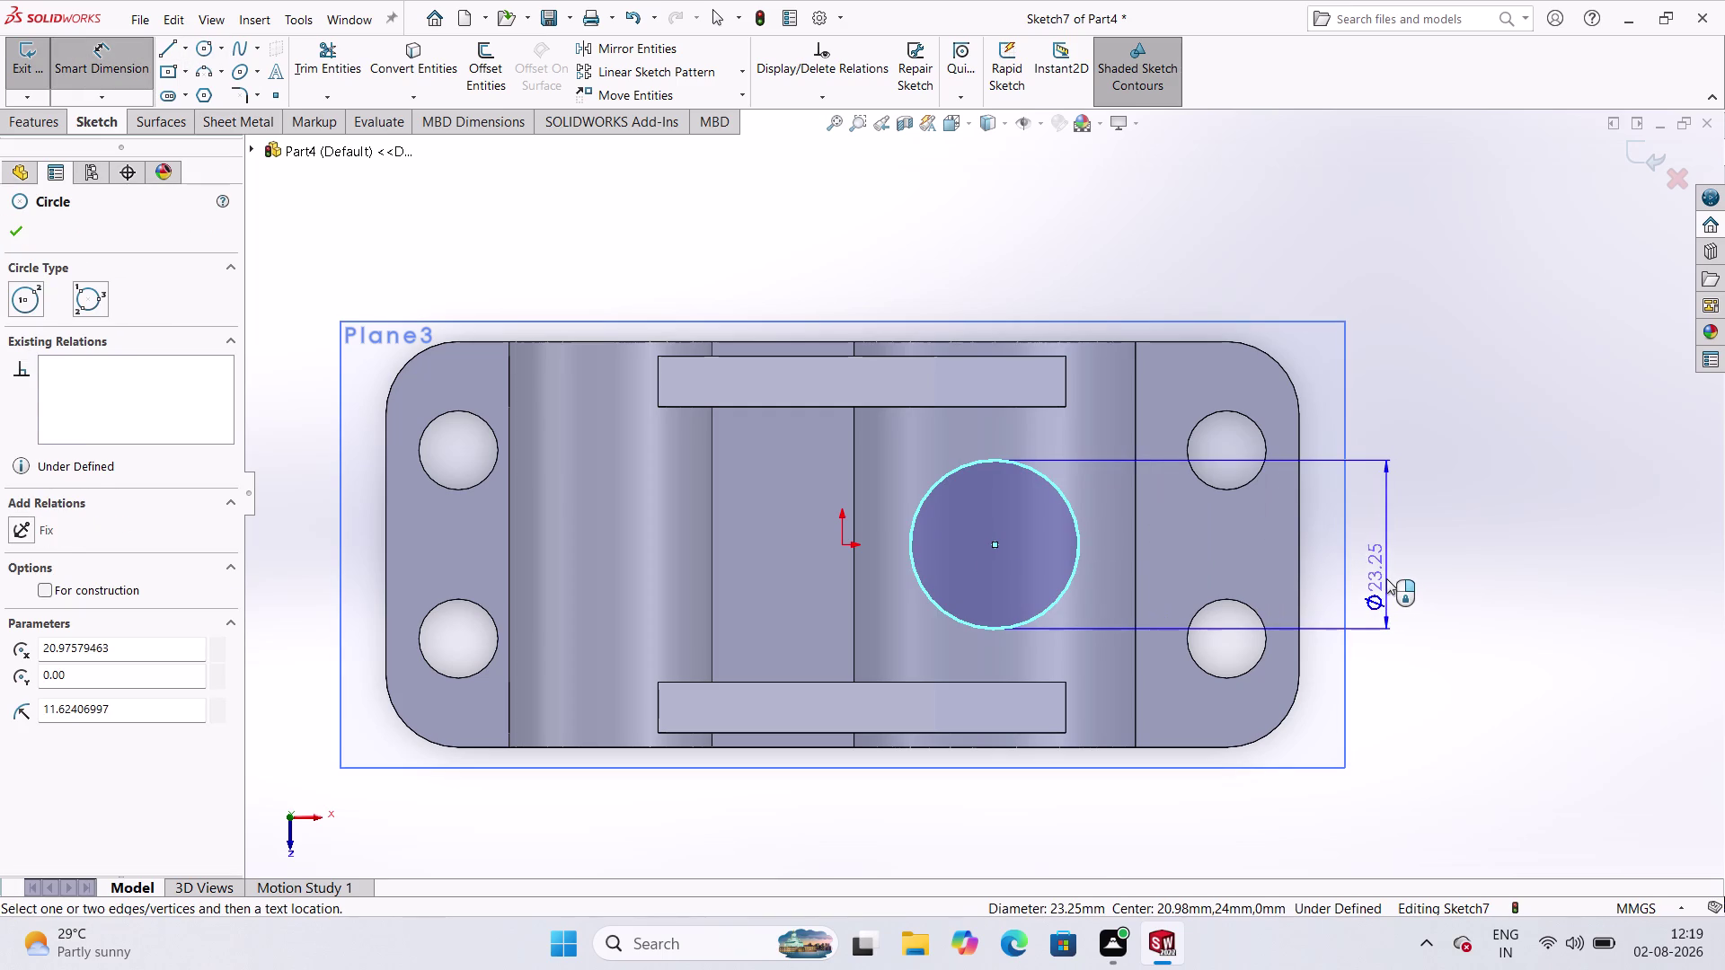
click(1386, 579)
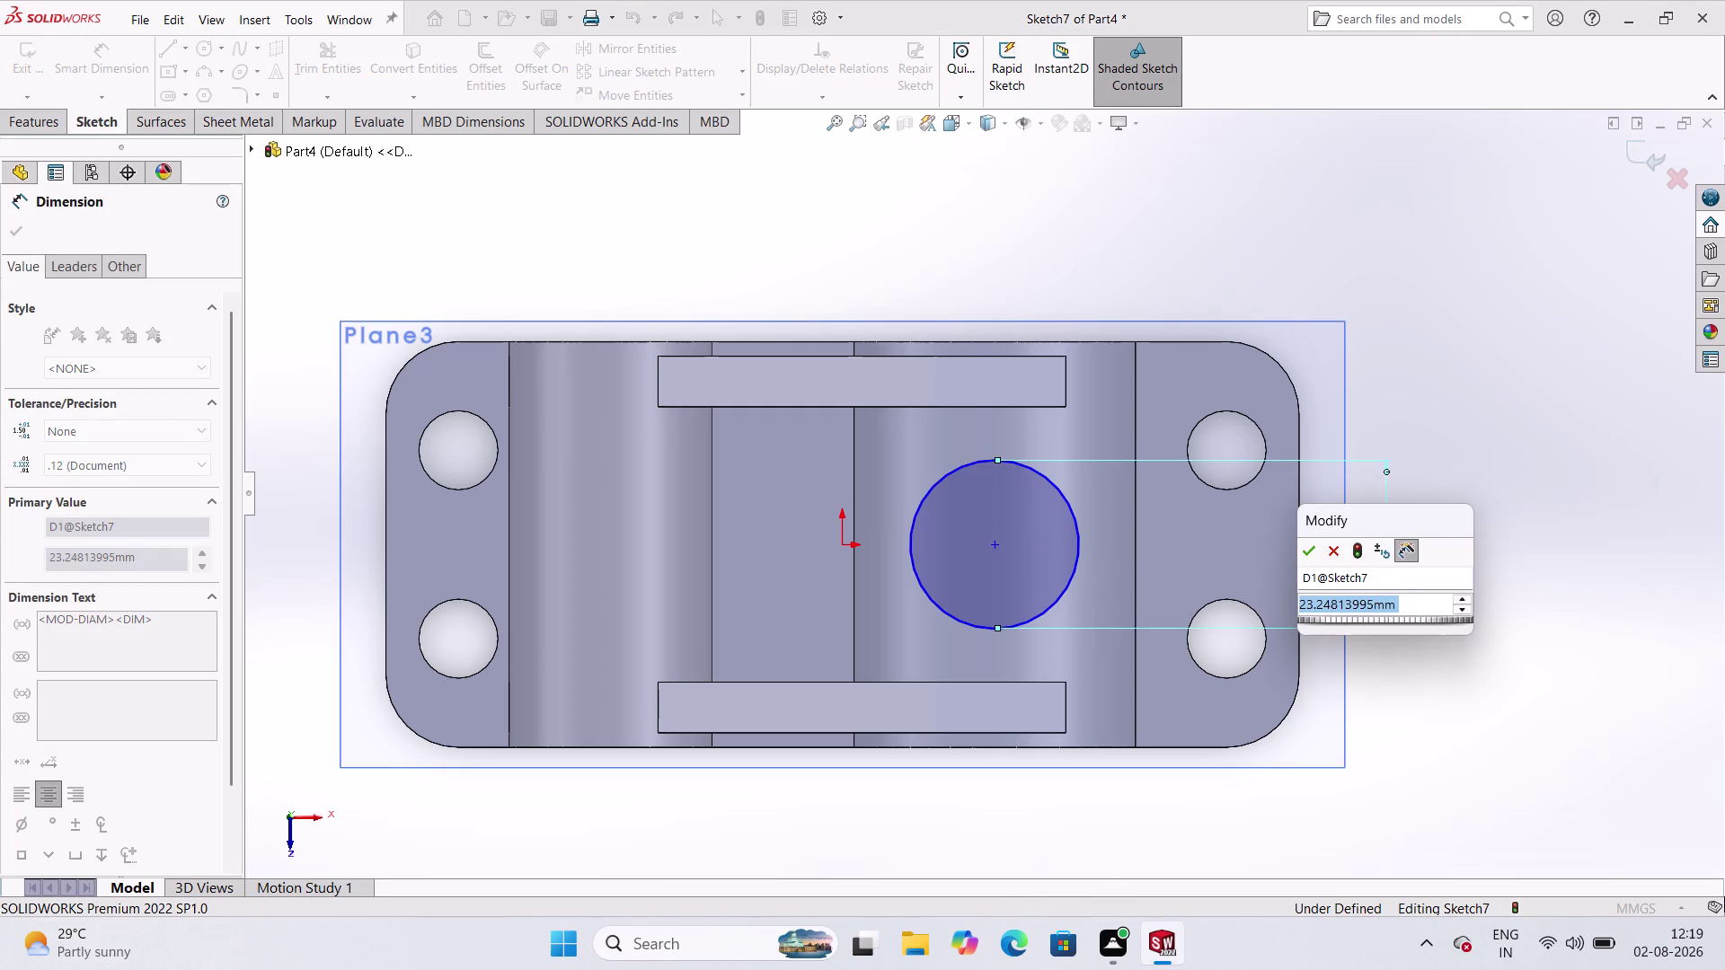
text(22)
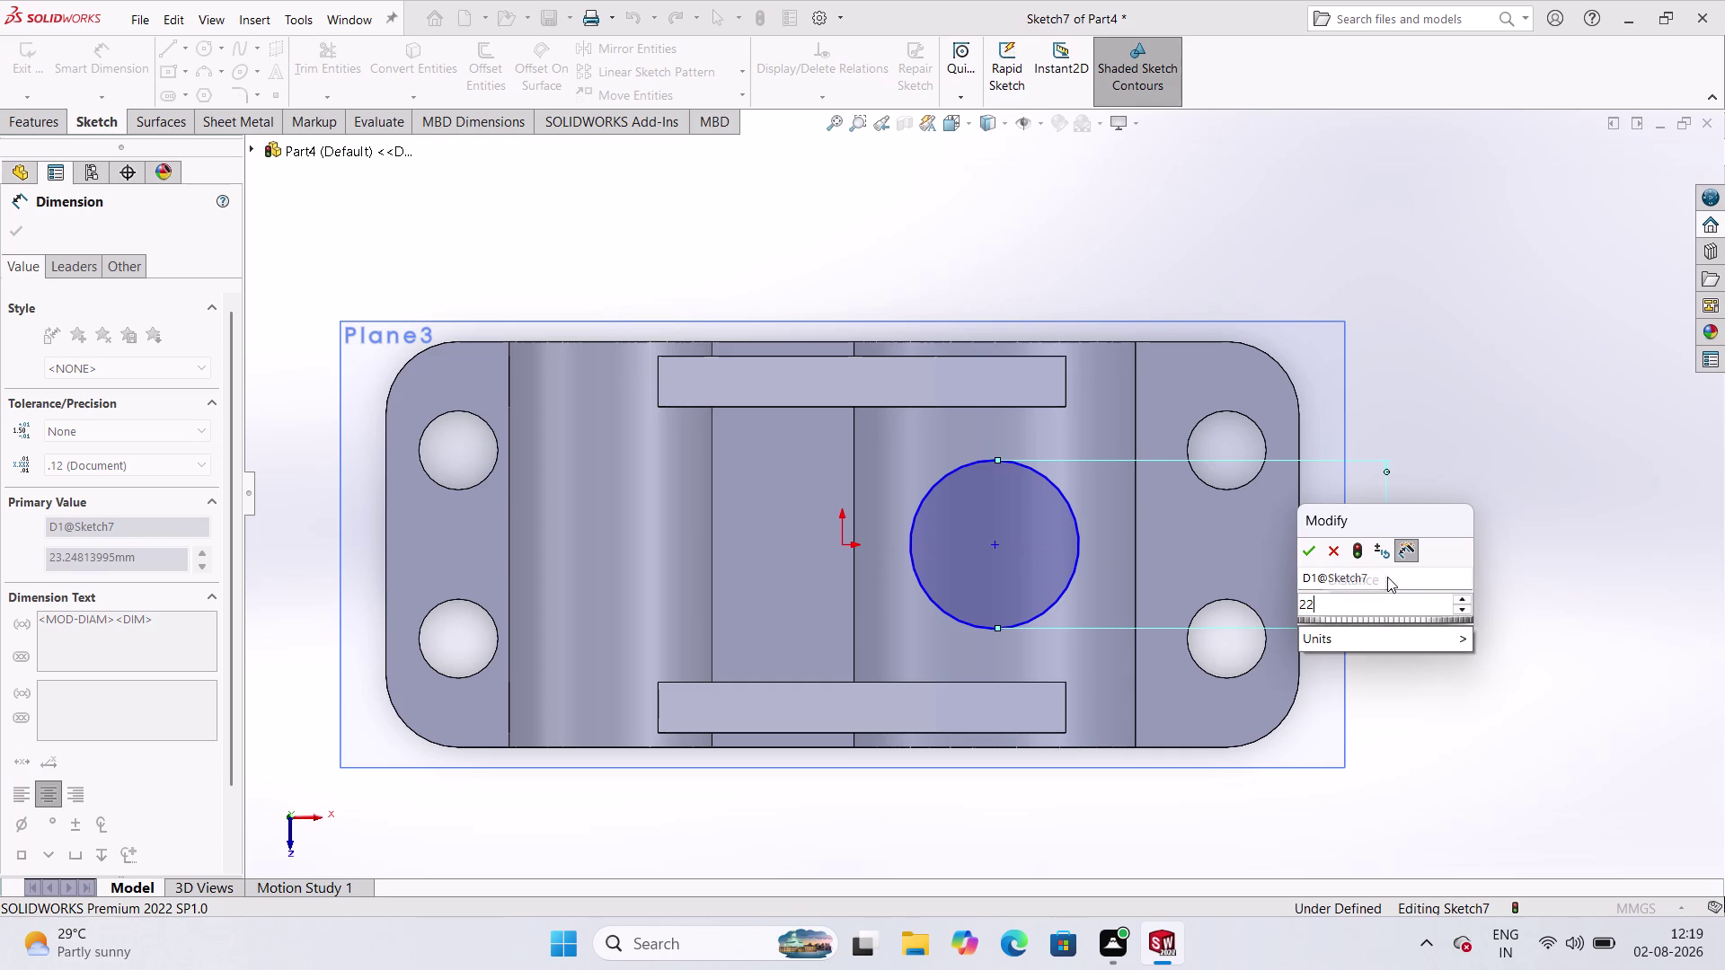
key(Return)
click(1214, 216)
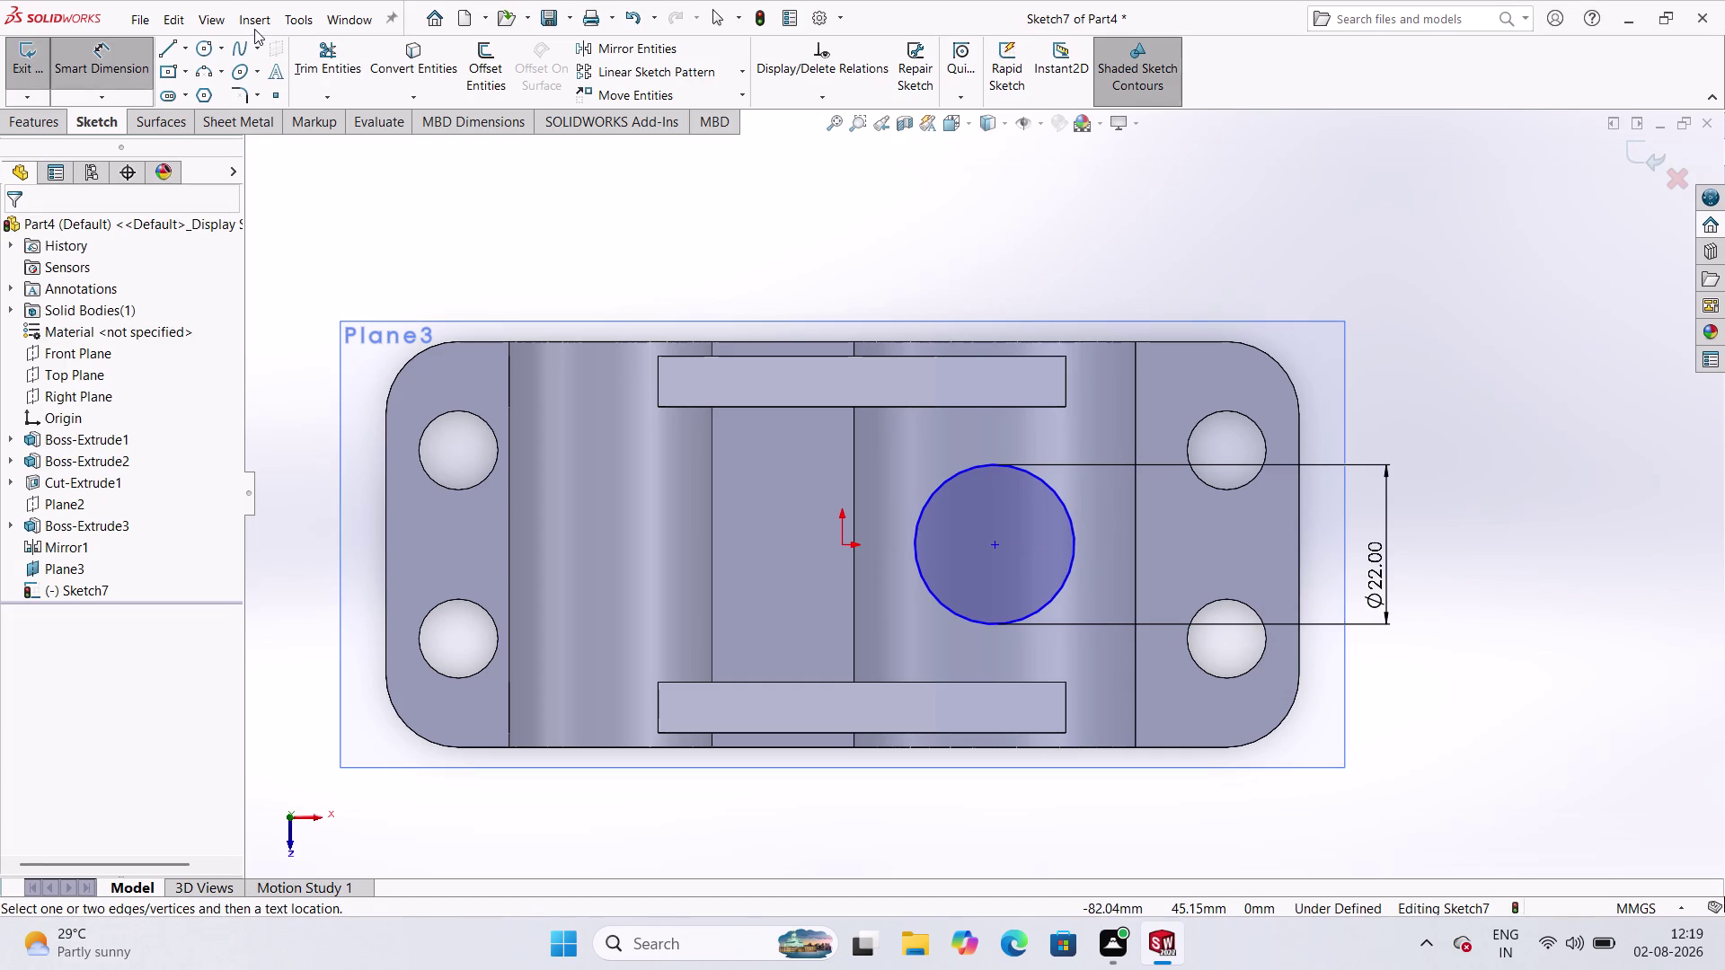
click(206, 47)
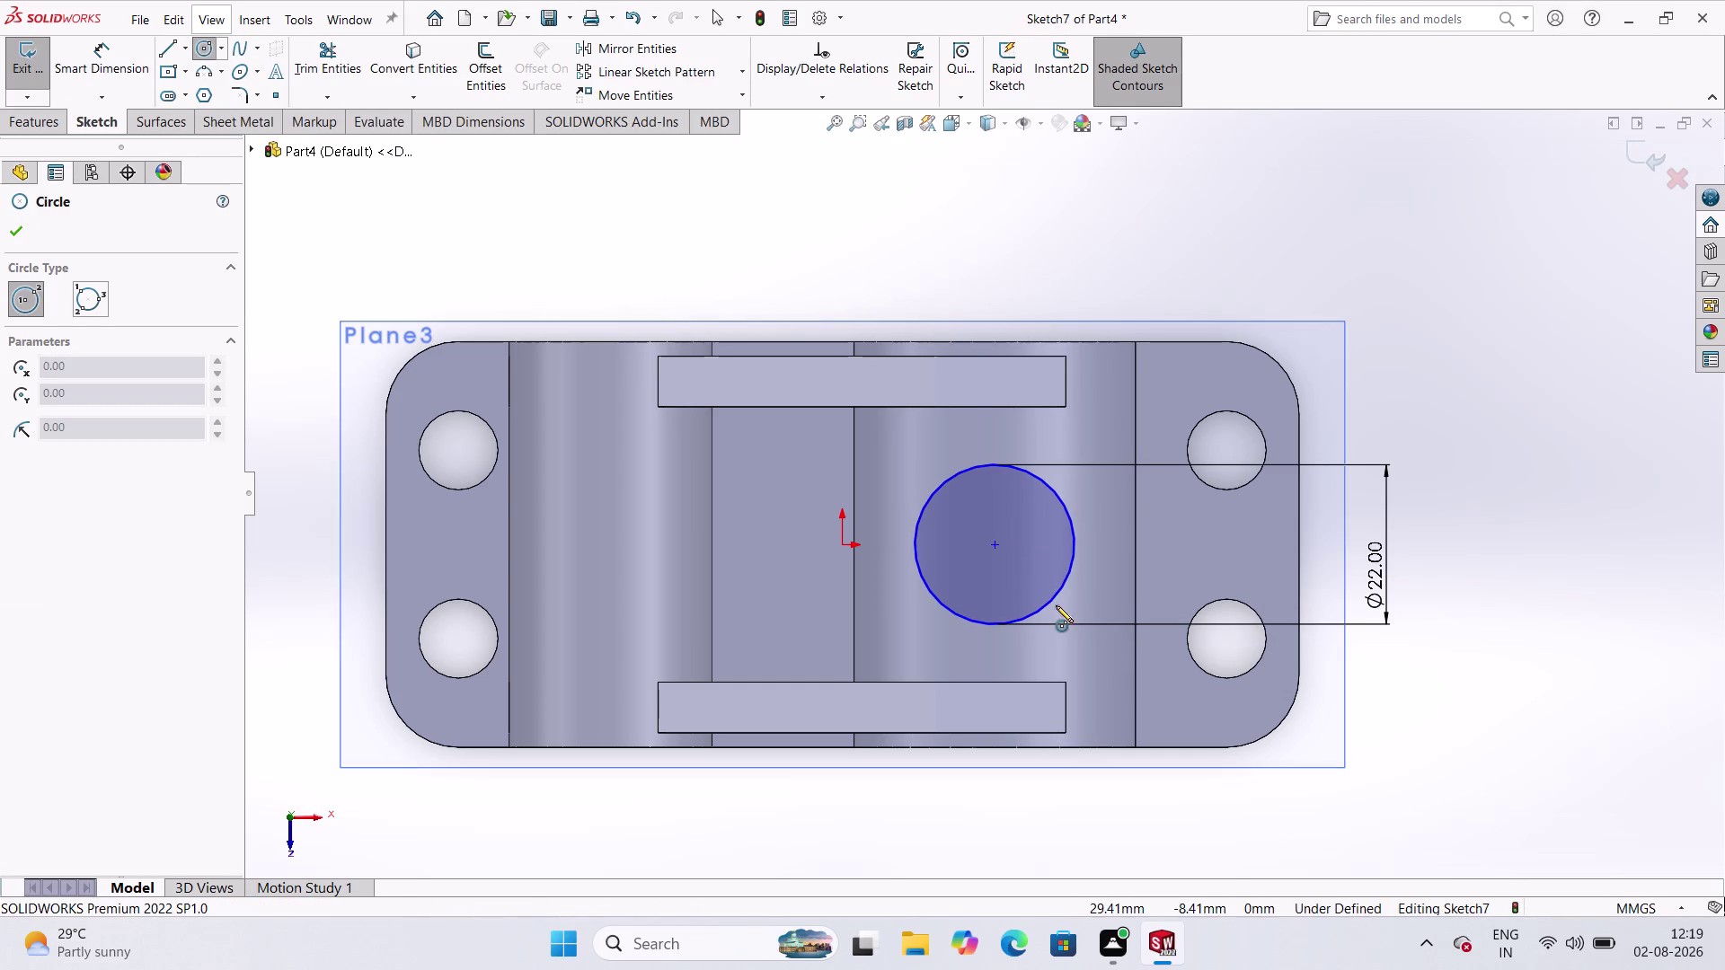
Make the inner circle concentric with the outer one and dimension its diameter 12 mm.
click(996, 550)
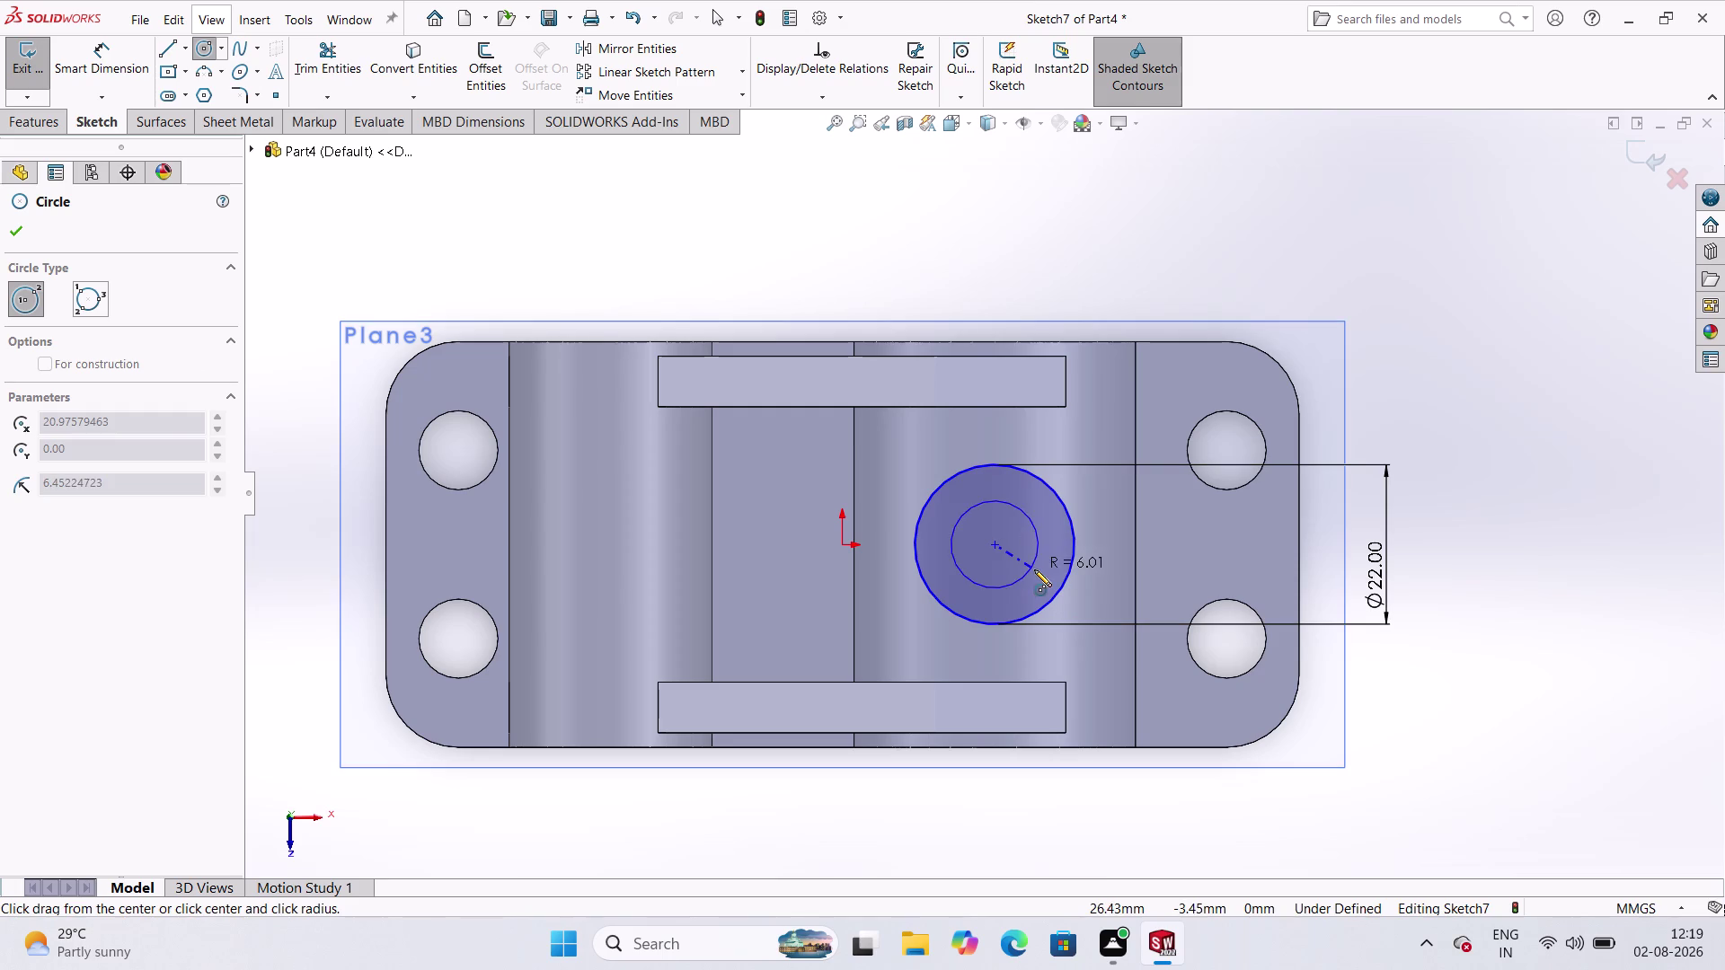
click(1030, 559)
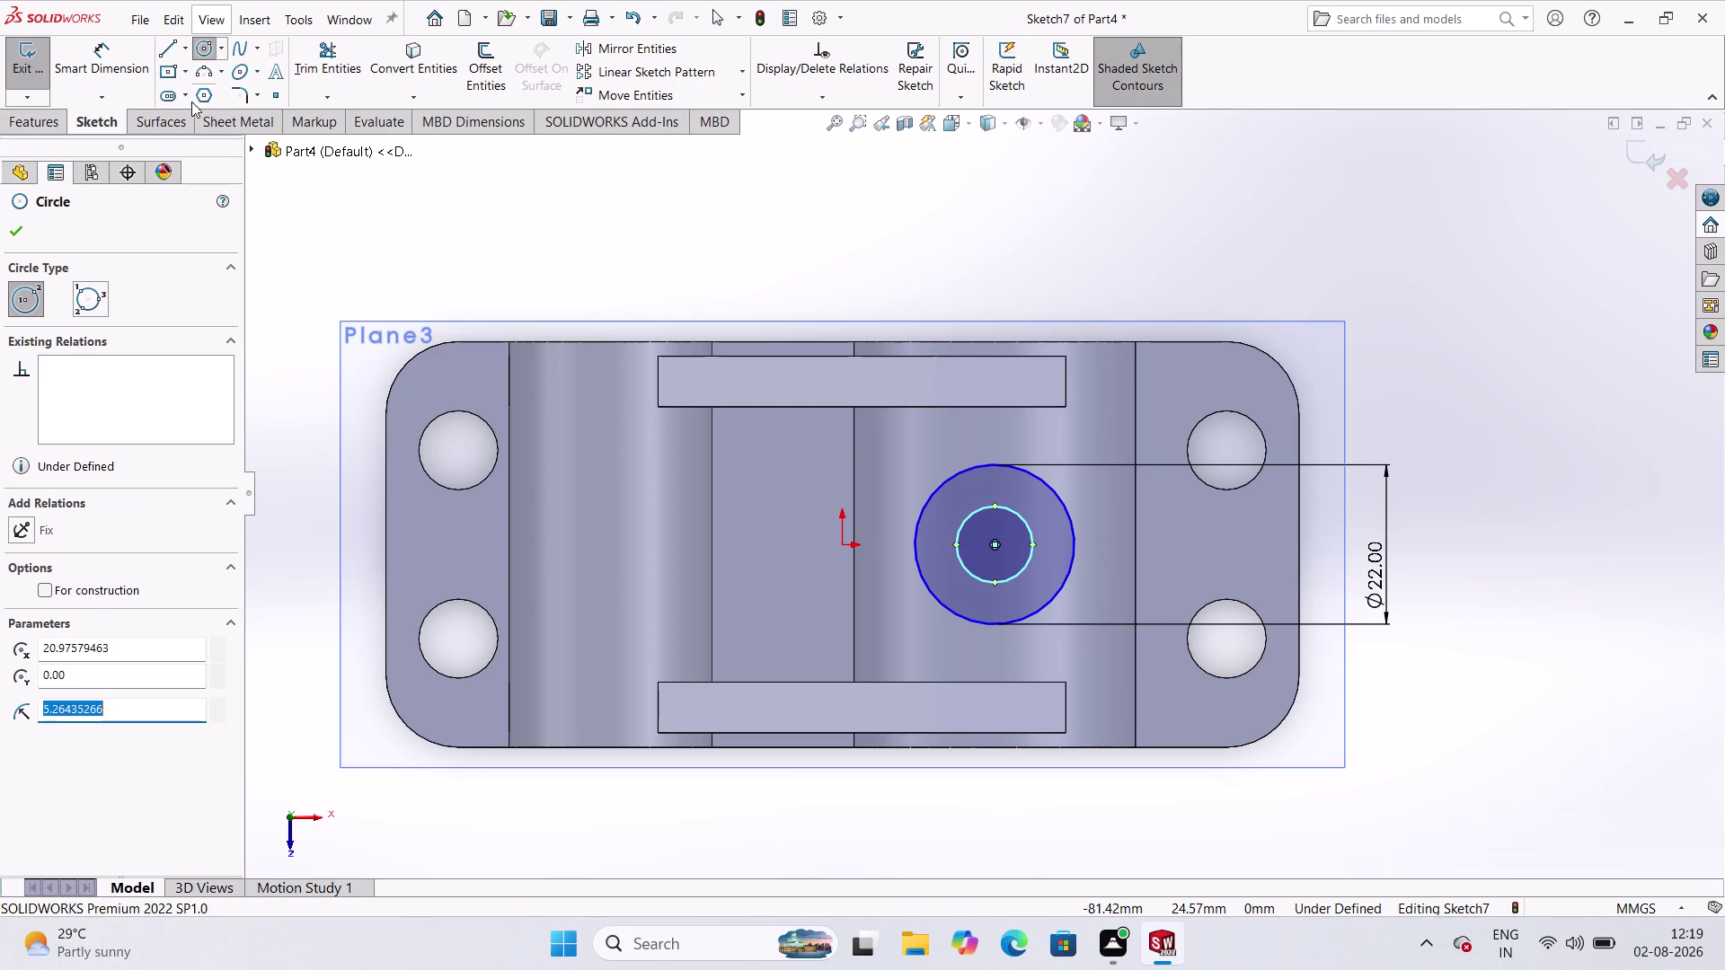
click(130, 64)
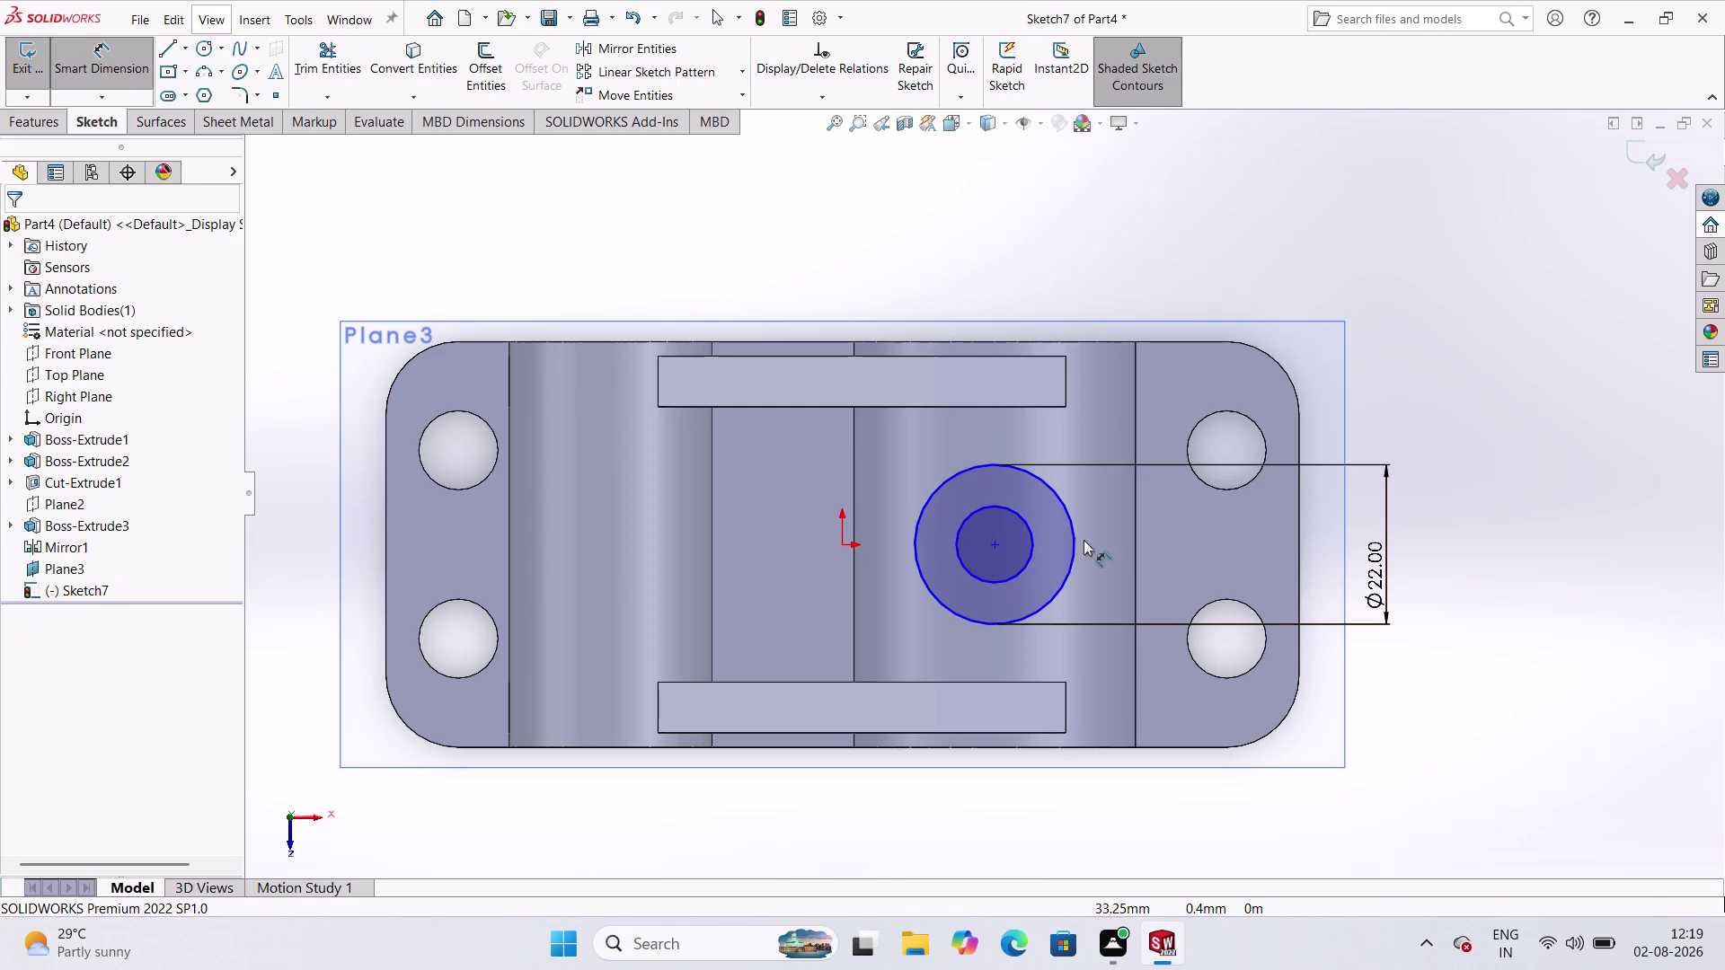
click(1022, 522)
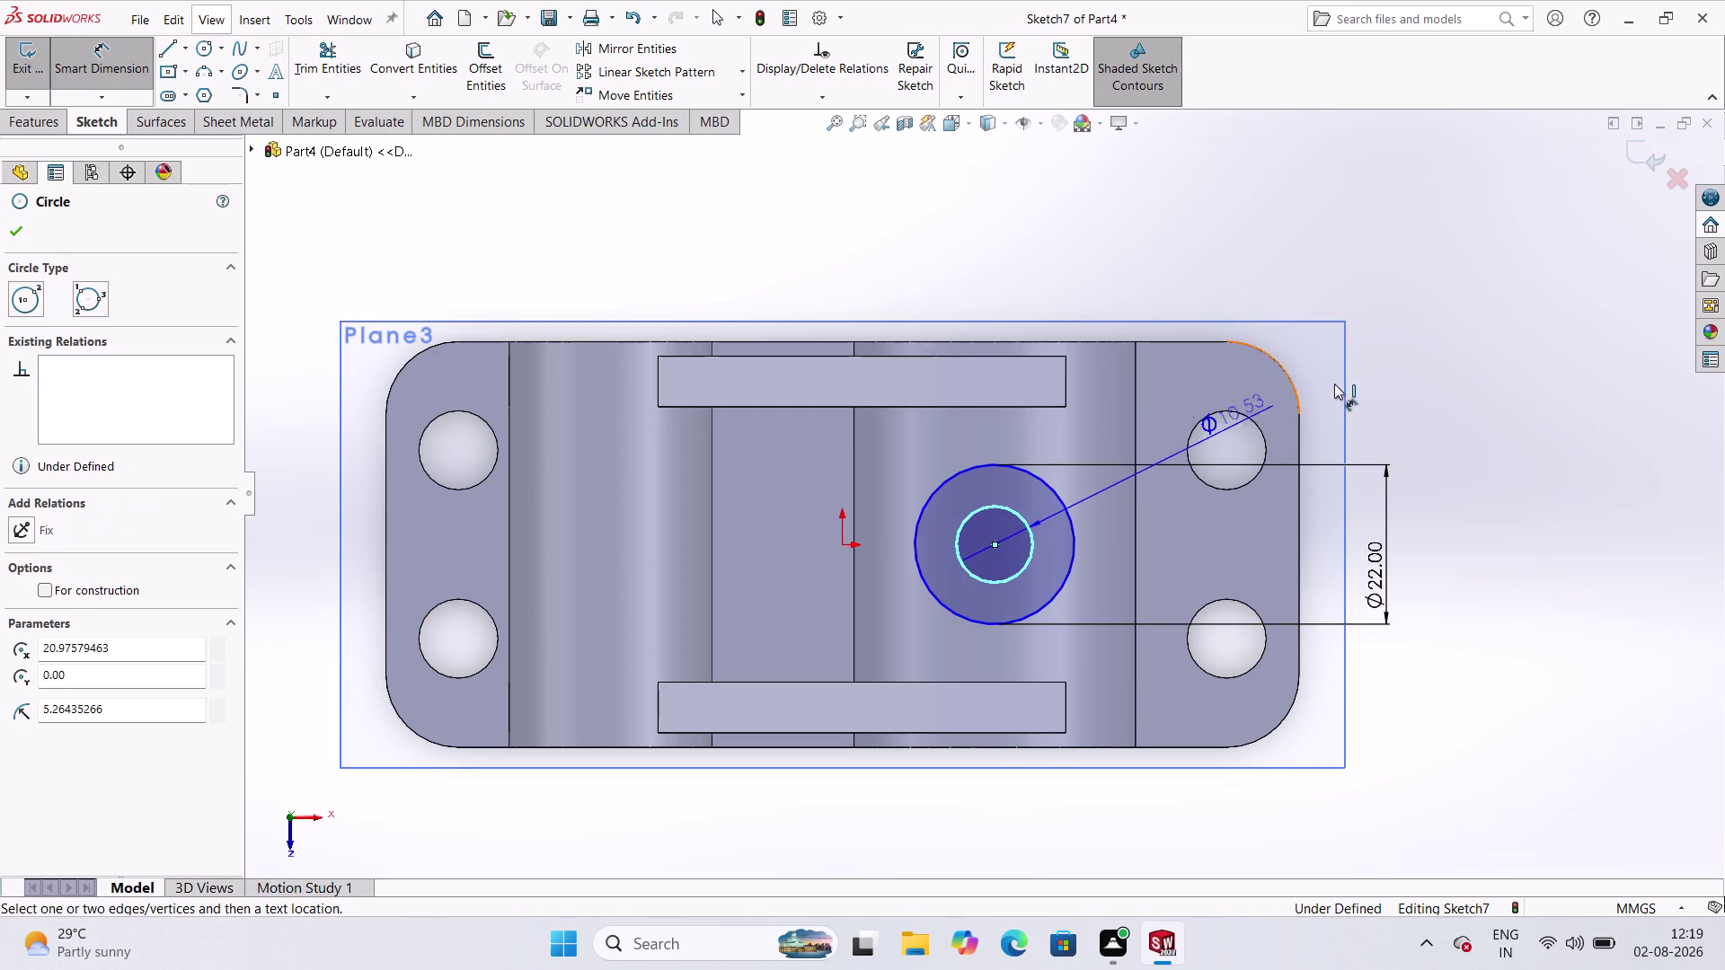
click(1418, 361)
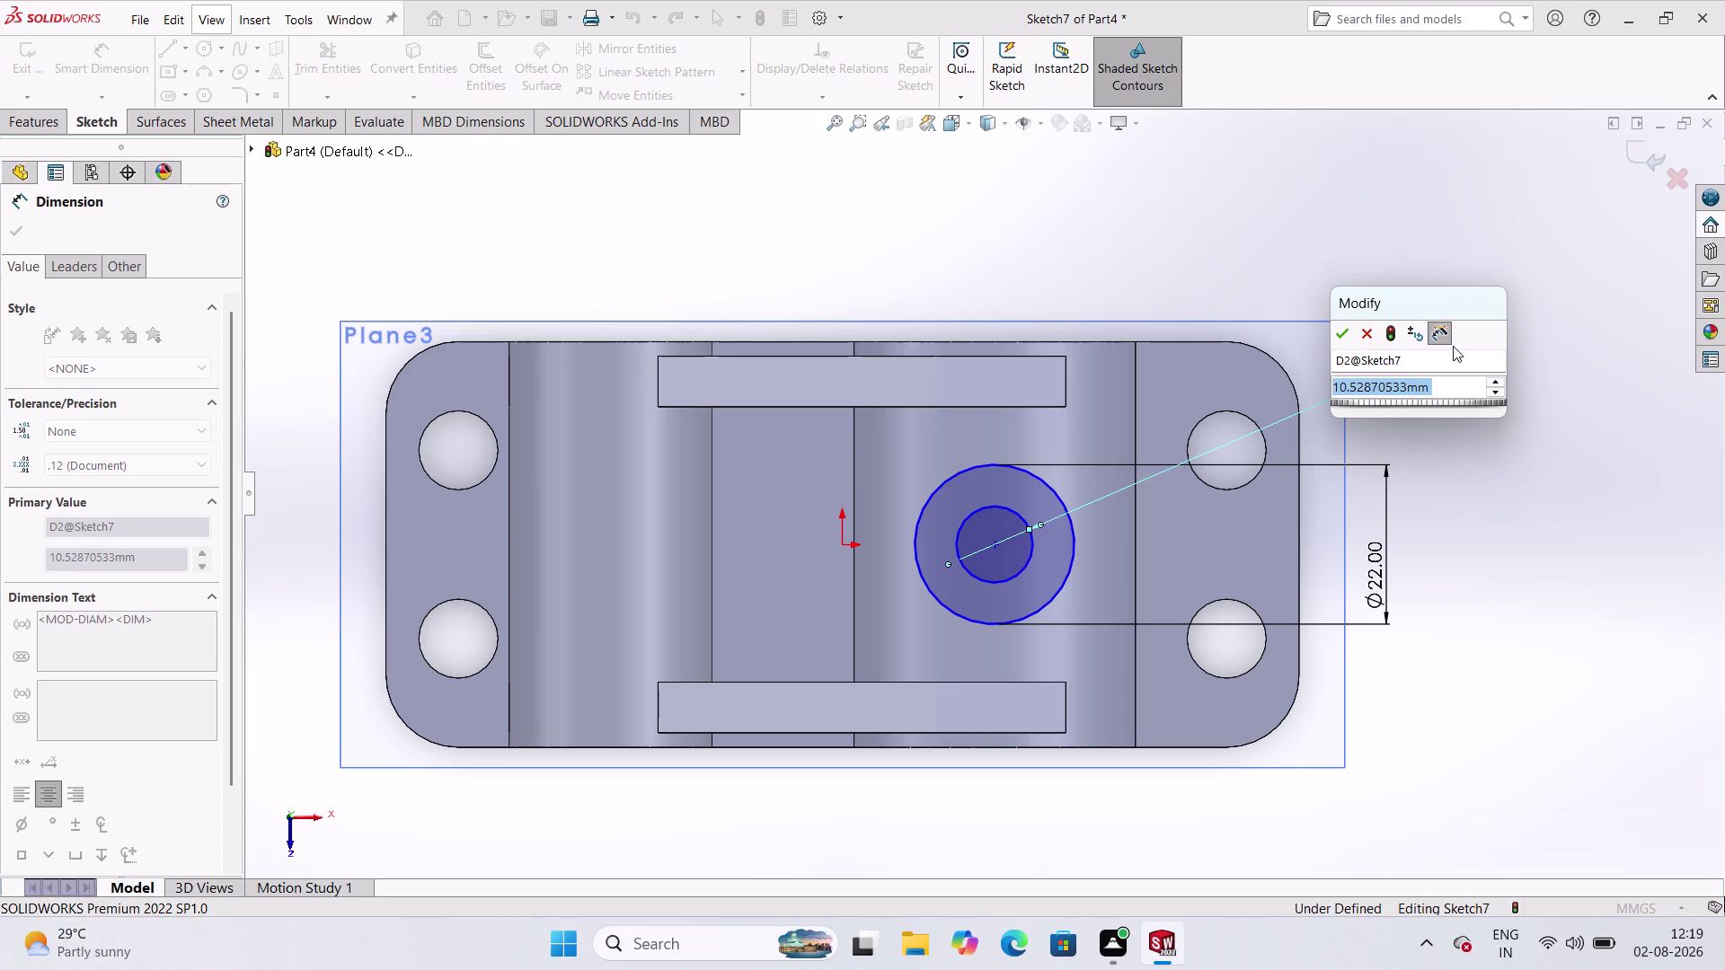
text(12)
key(Return)
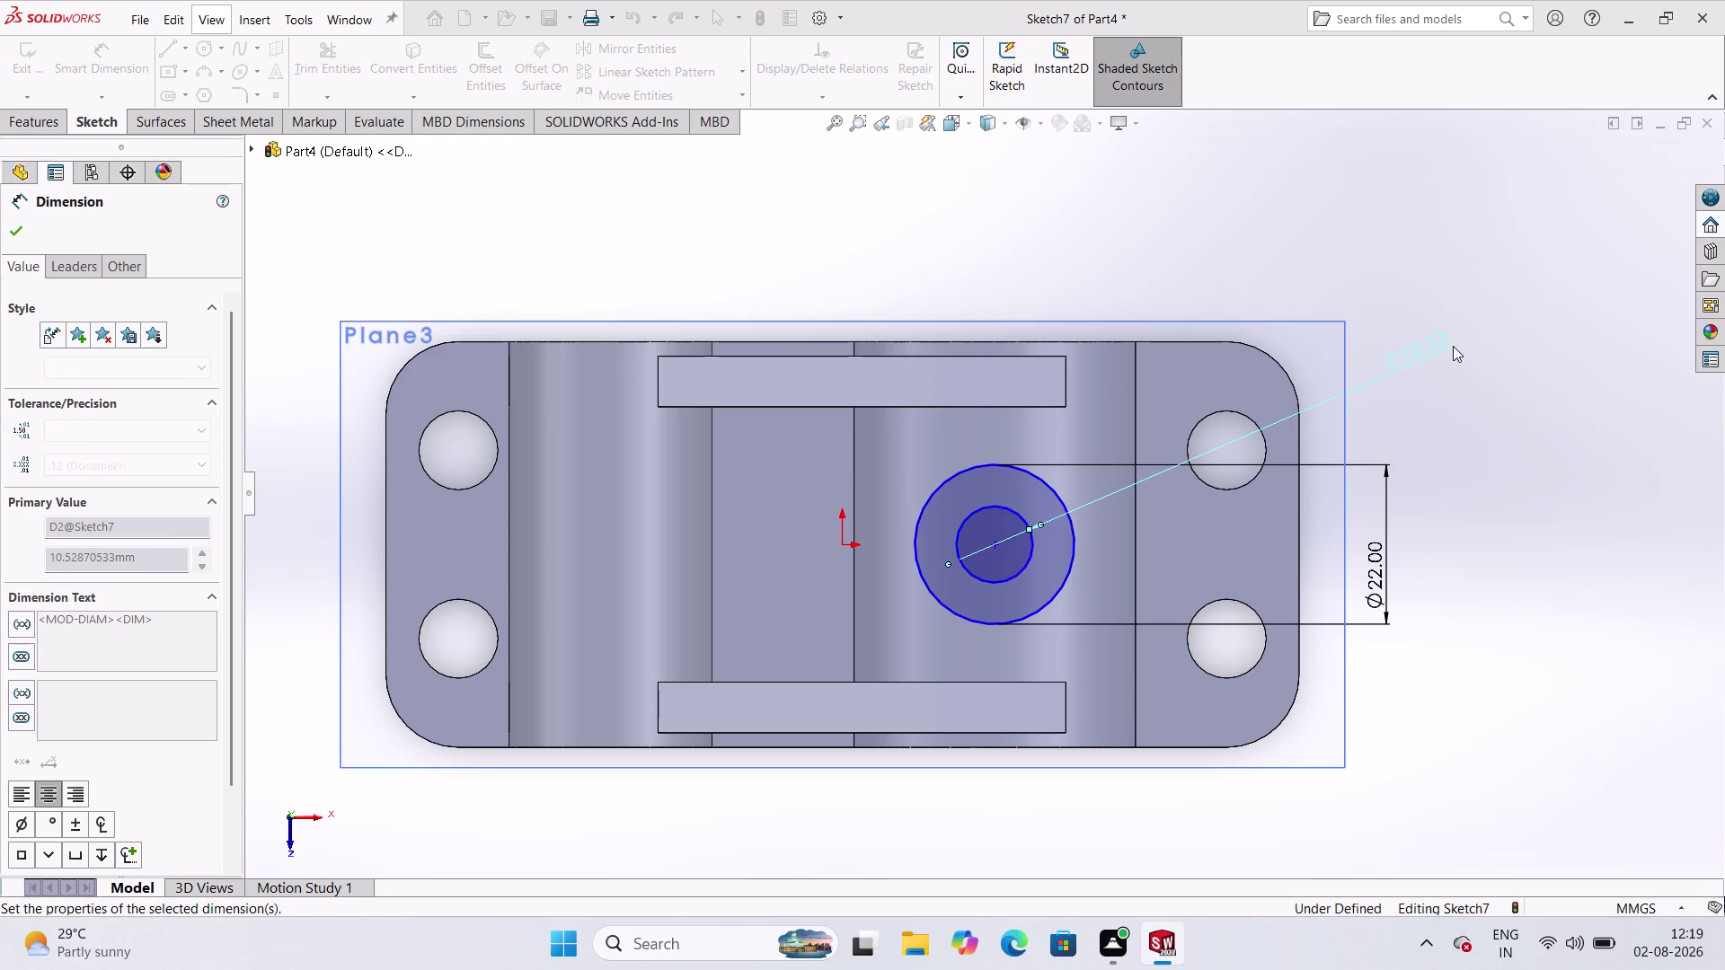
click(1504, 422)
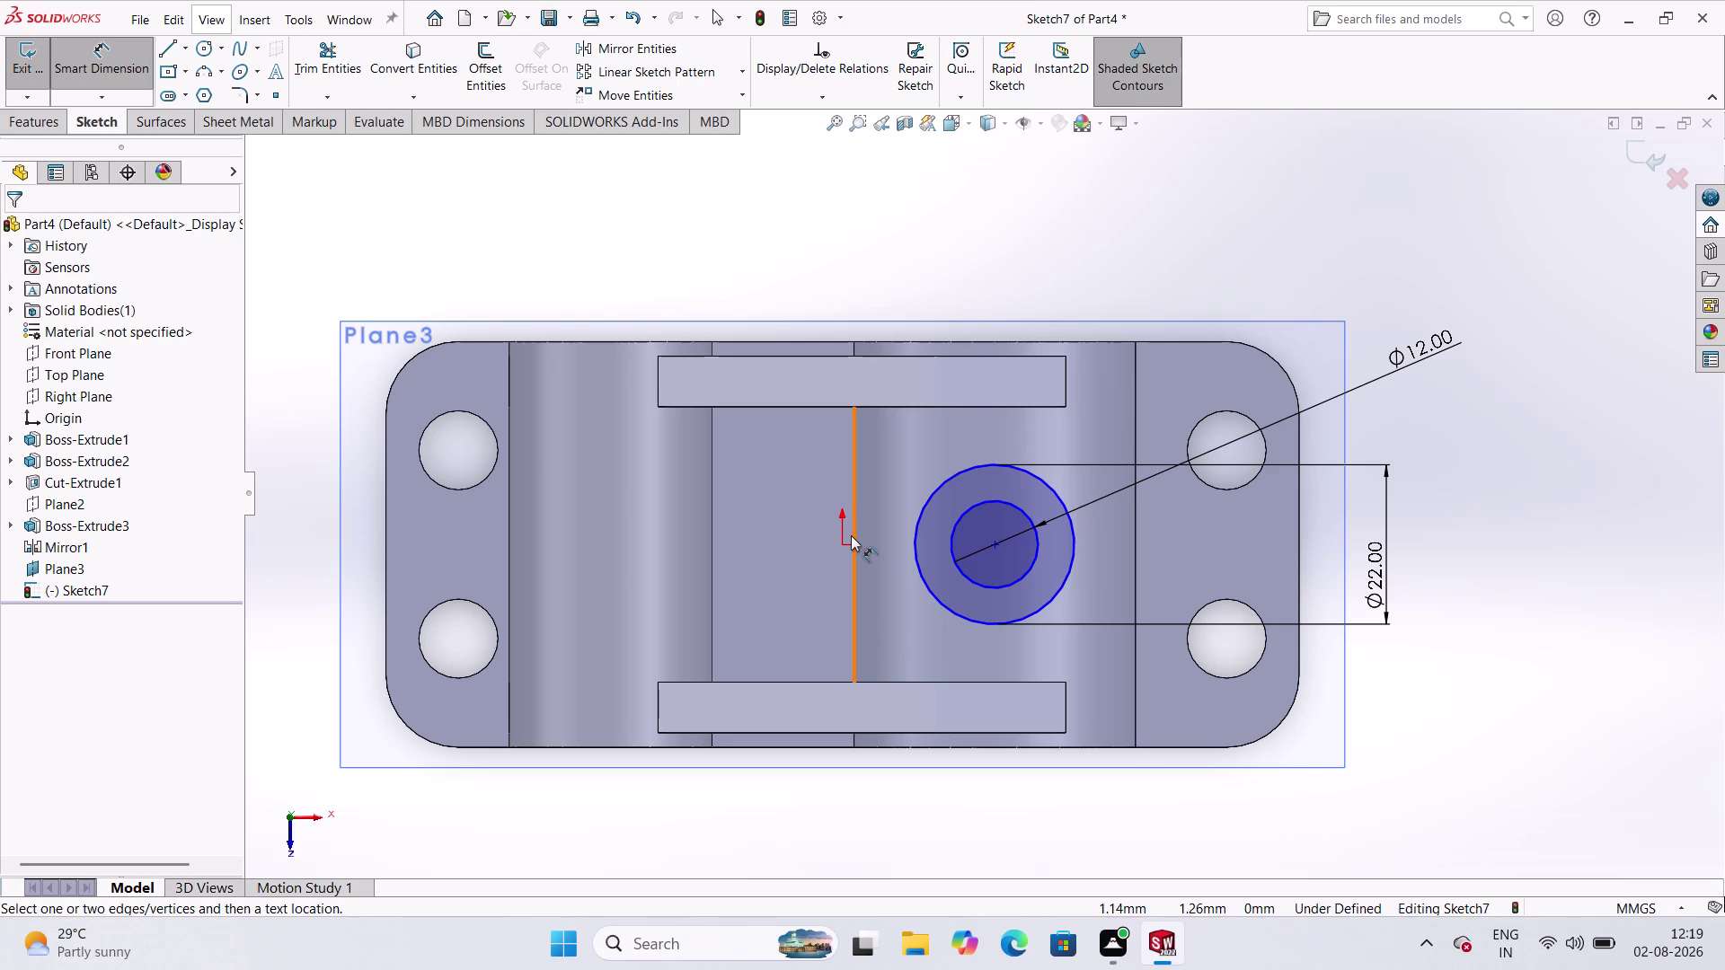
Dimension the circles' centre 42 mm from the part's right edge and close the sketch.
click(1299, 548)
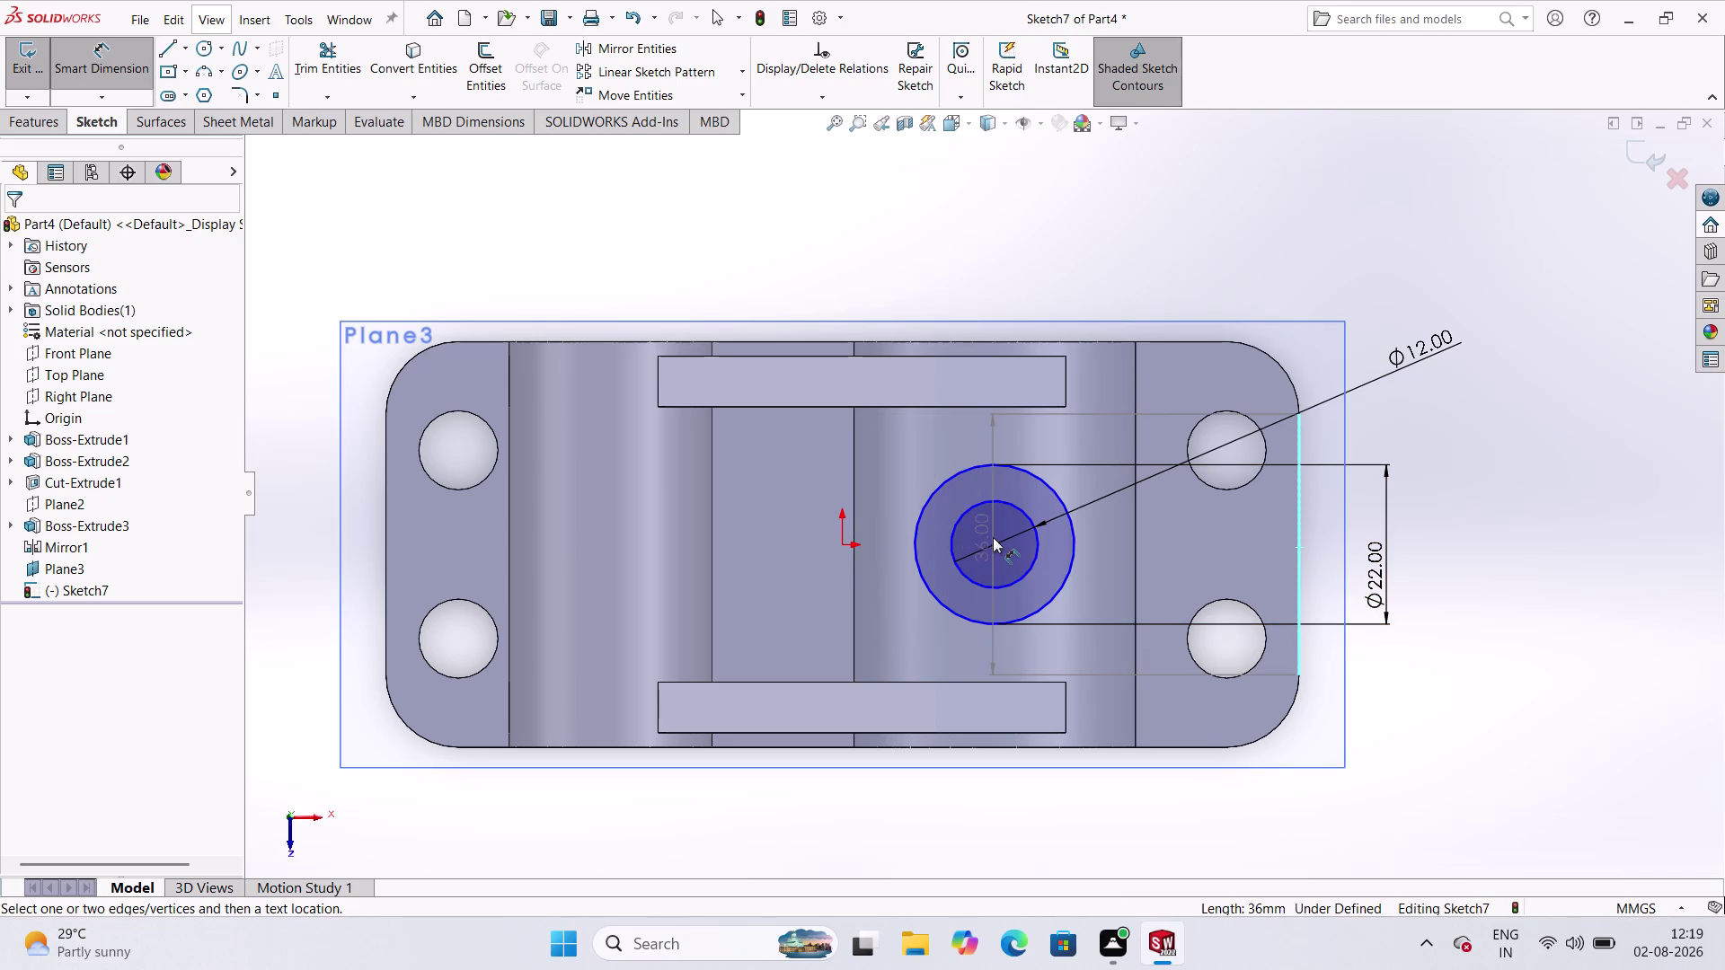
click(996, 541)
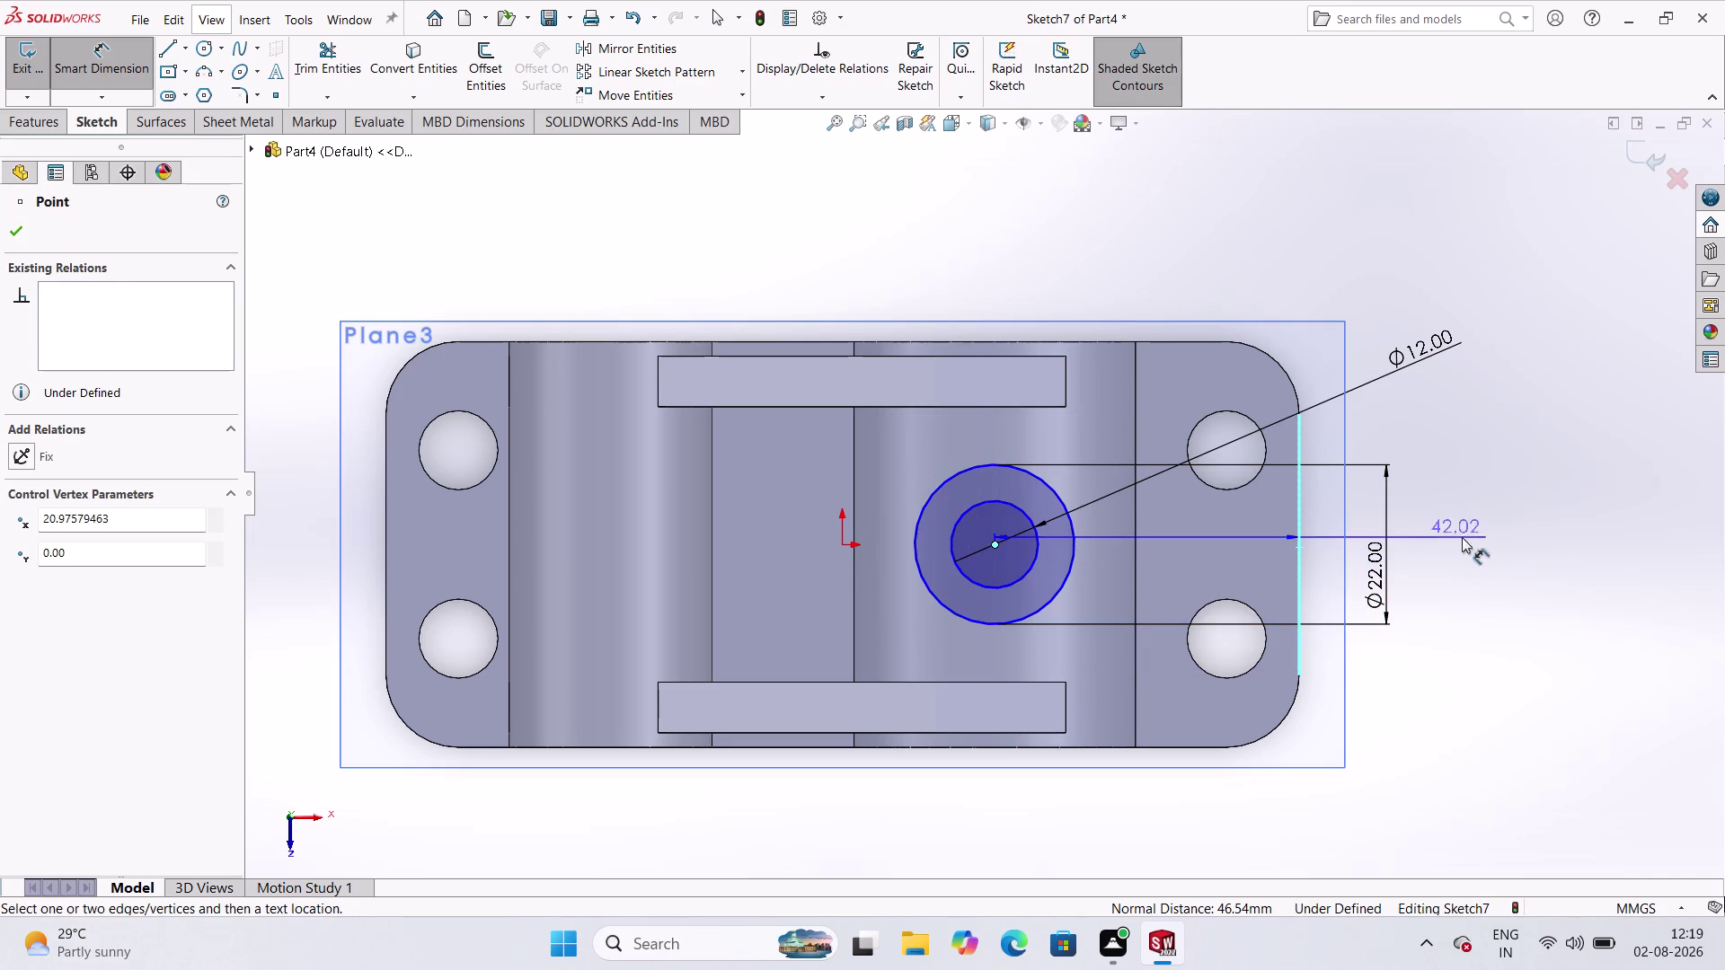
click(1481, 547)
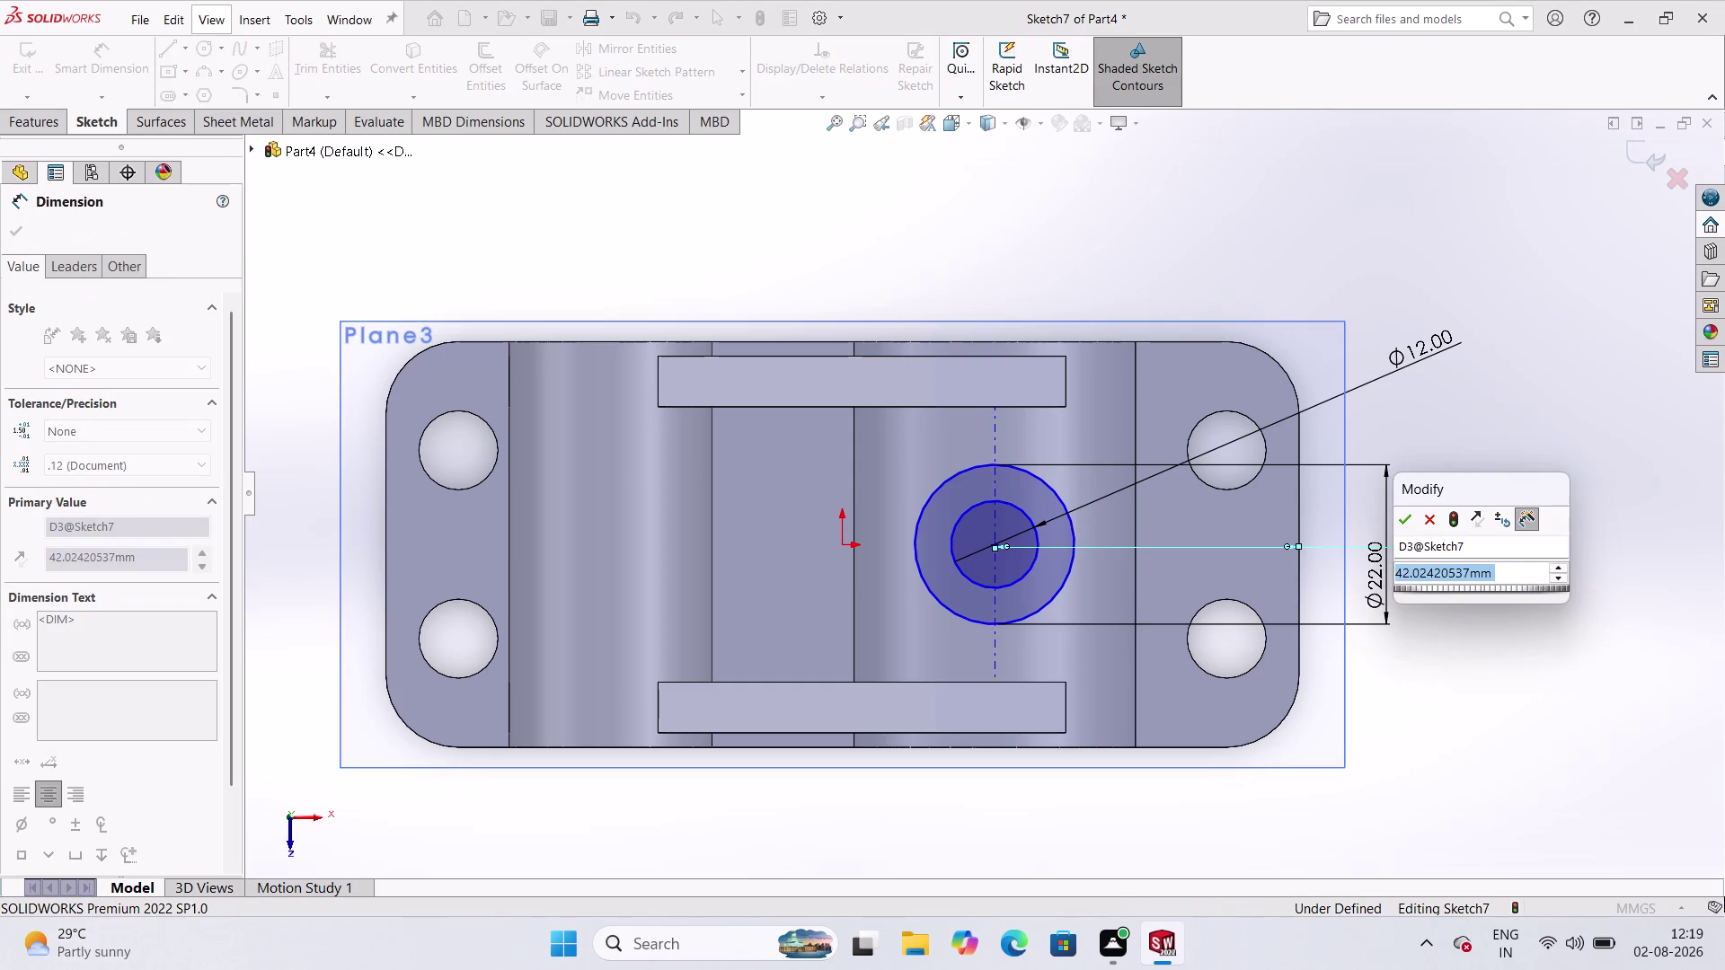
text(4)
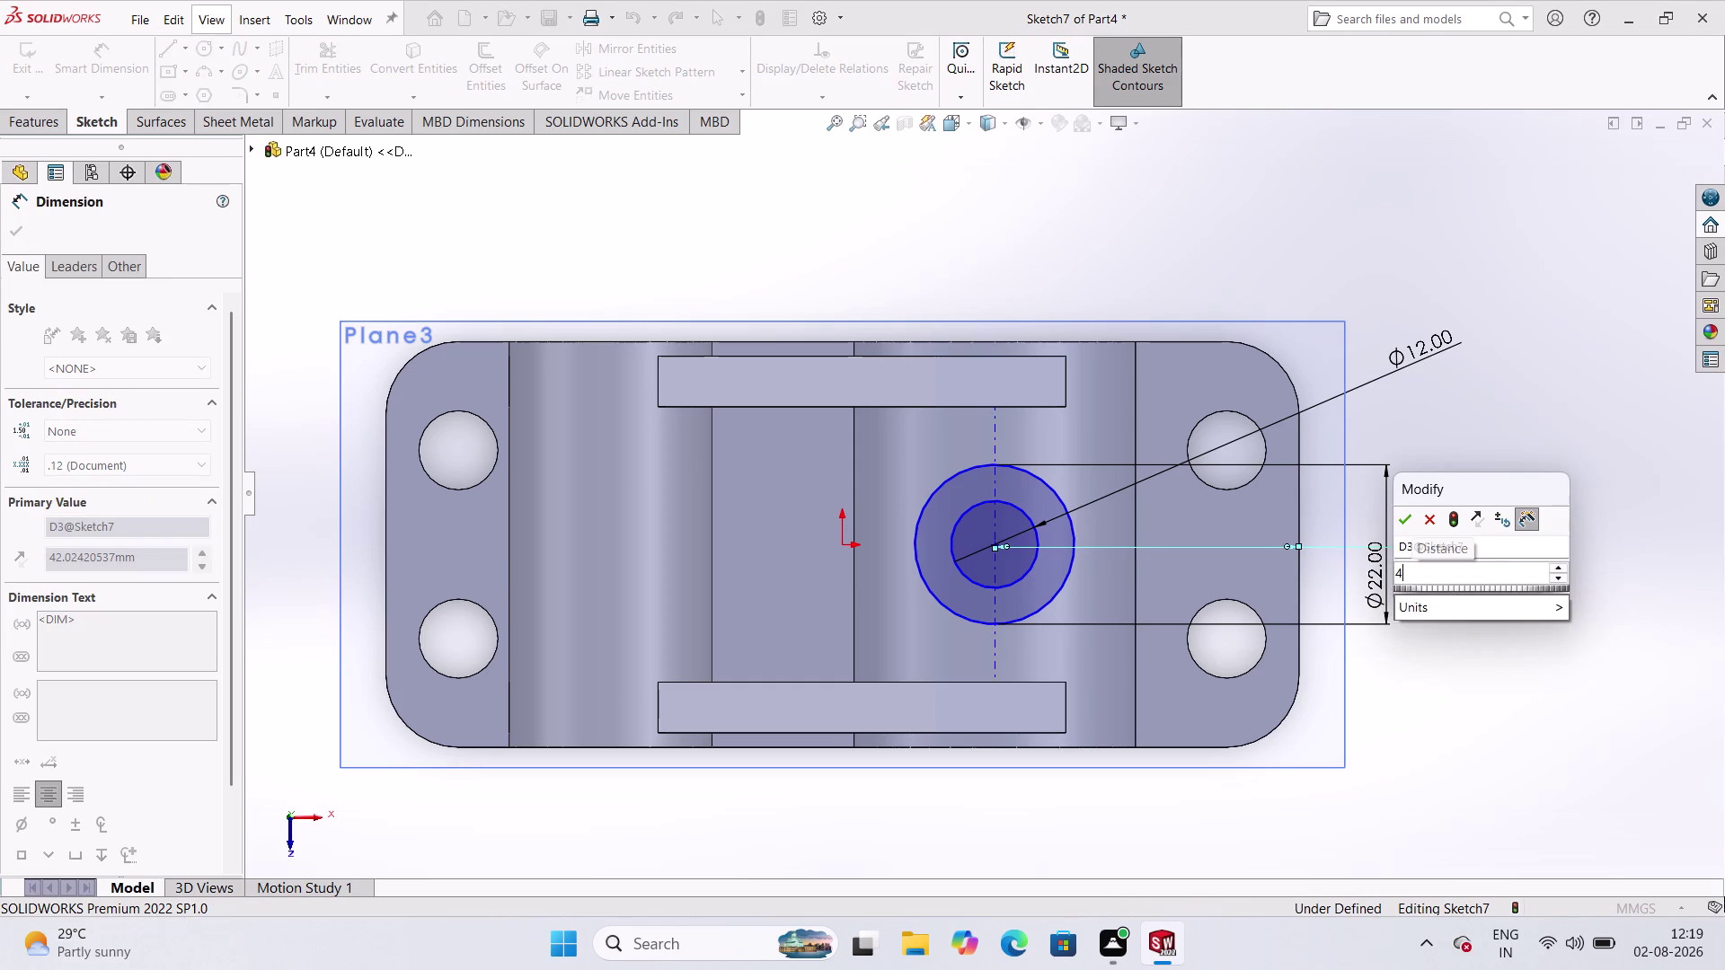
text(2)
key(Return)
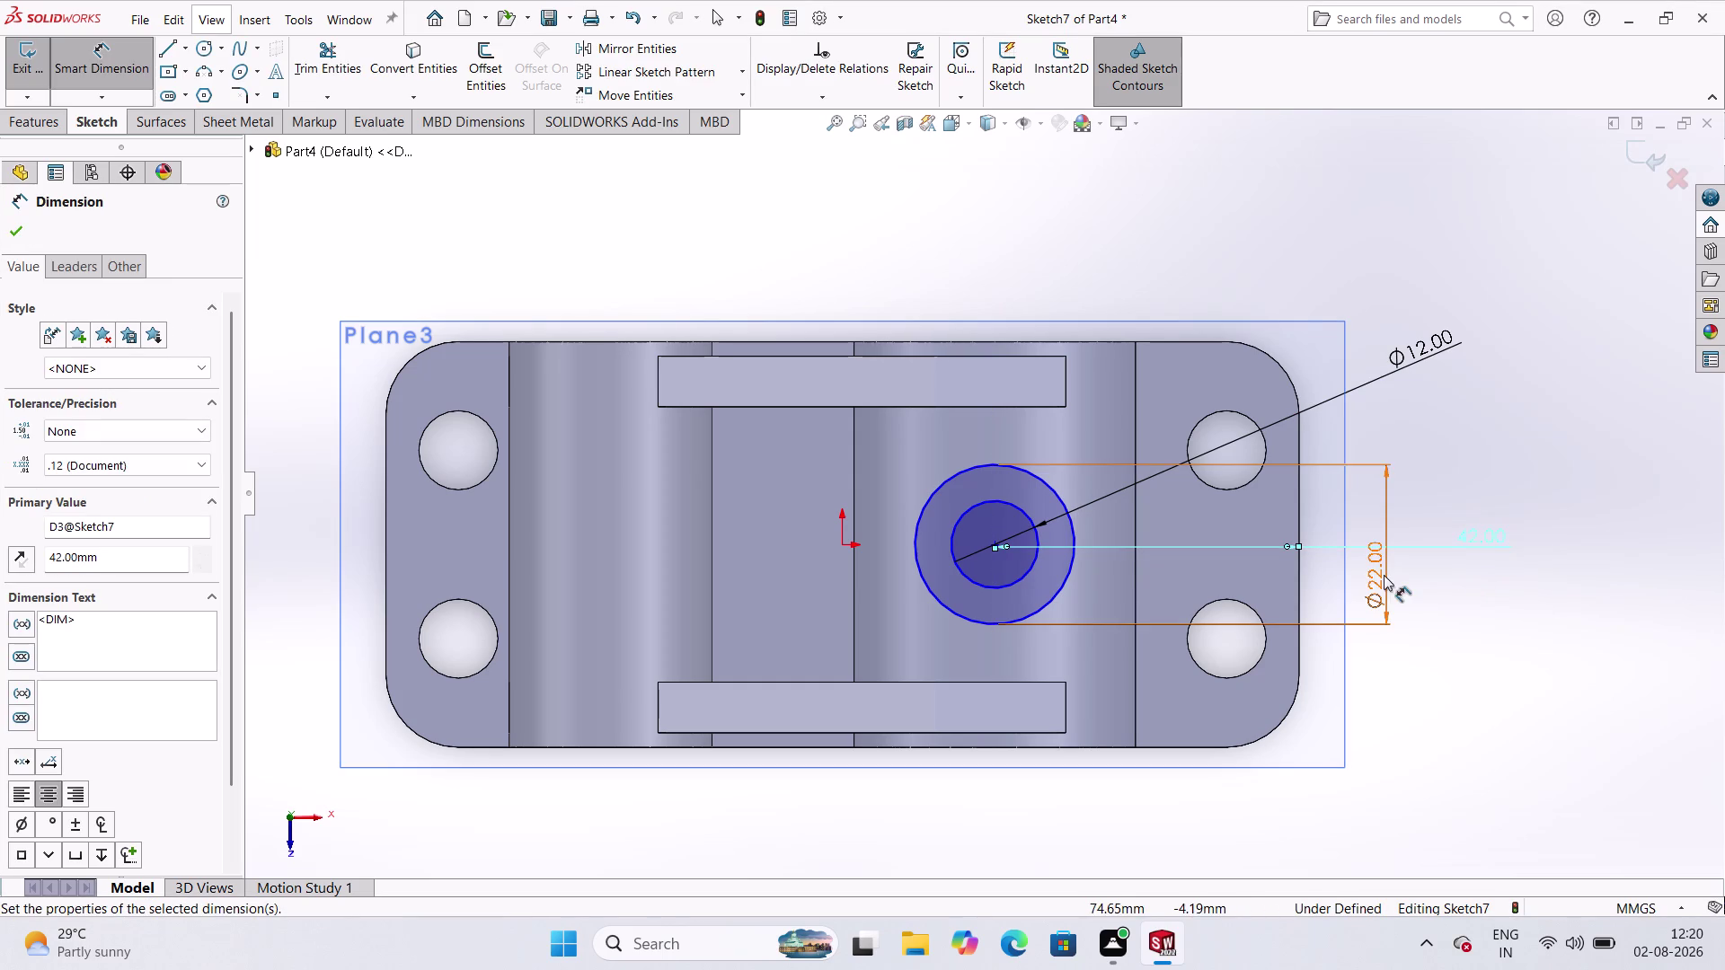
click(27, 226)
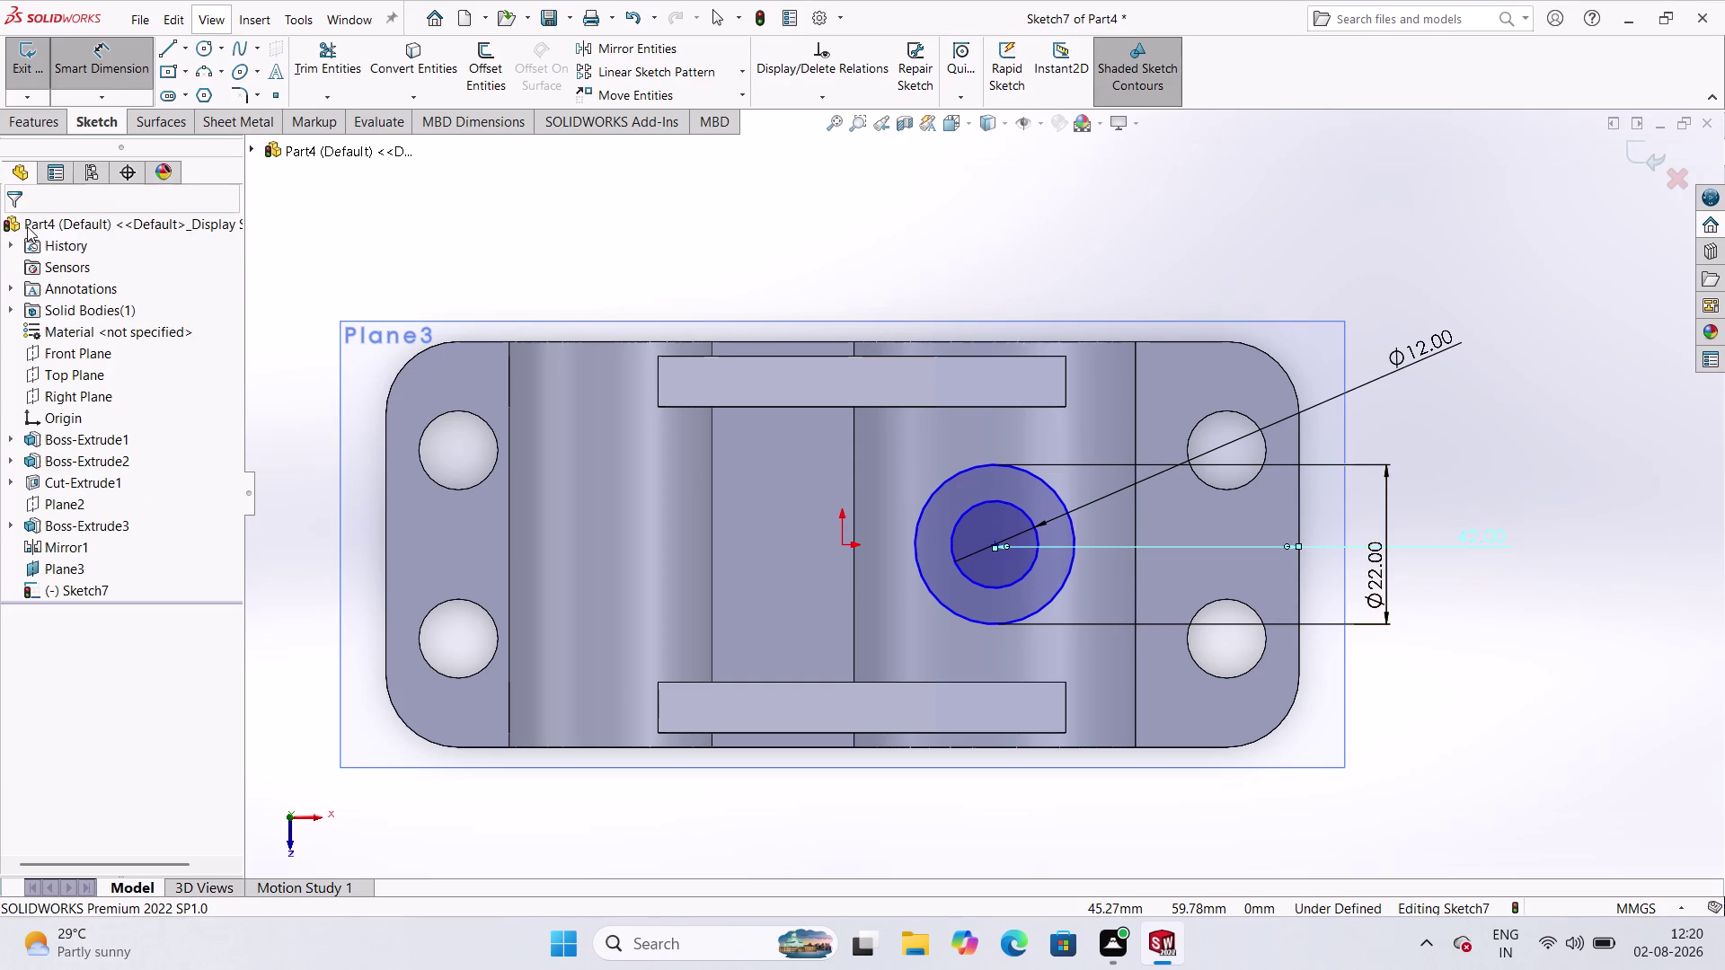
click(31, 55)
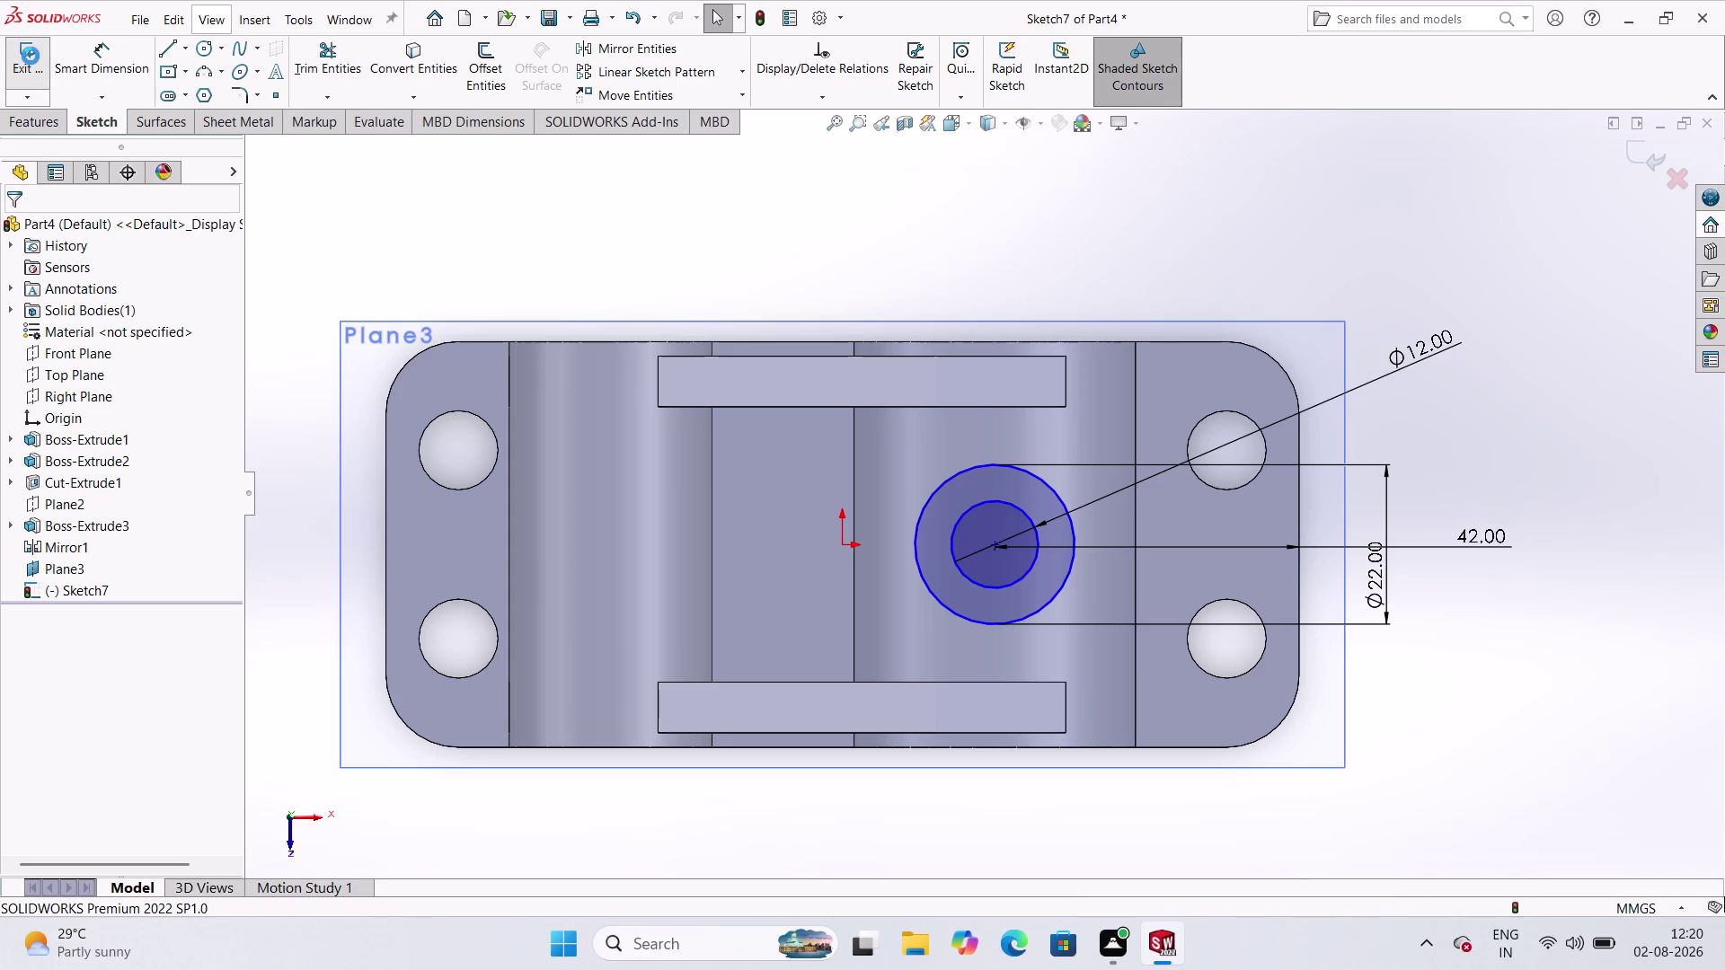
click(60, 108)
Extrude Sketch7's ring, reversed toward the base, with the Up To Next end condition.
click(31, 124)
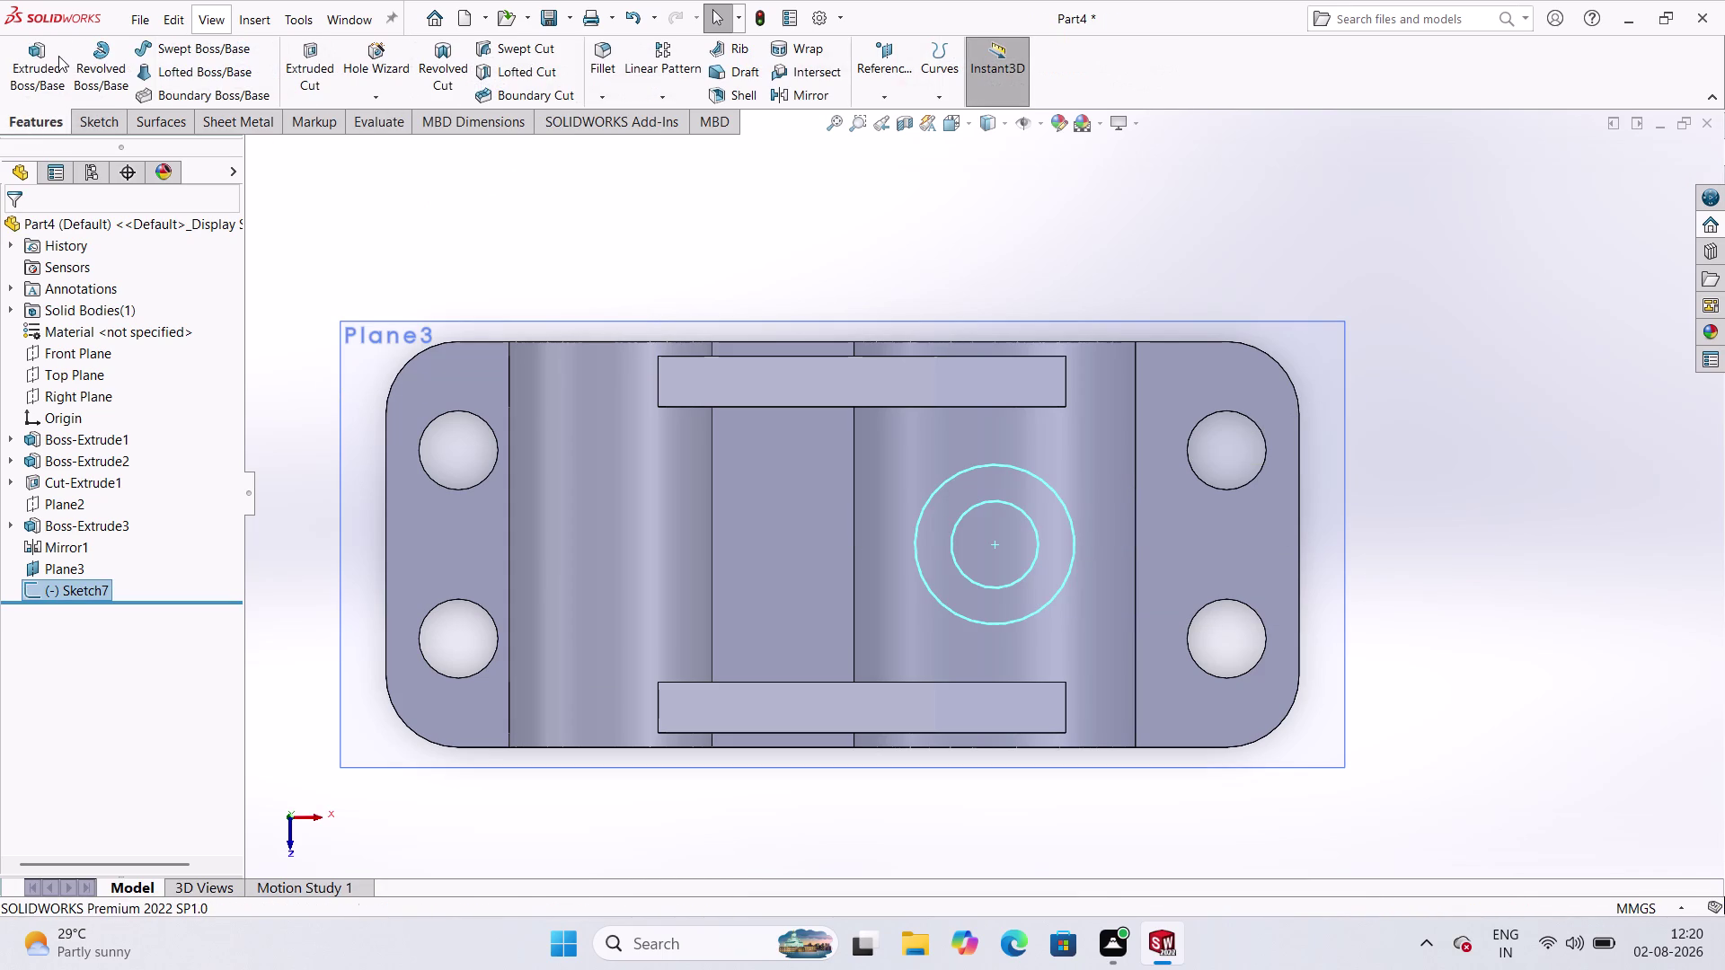
click(59, 56)
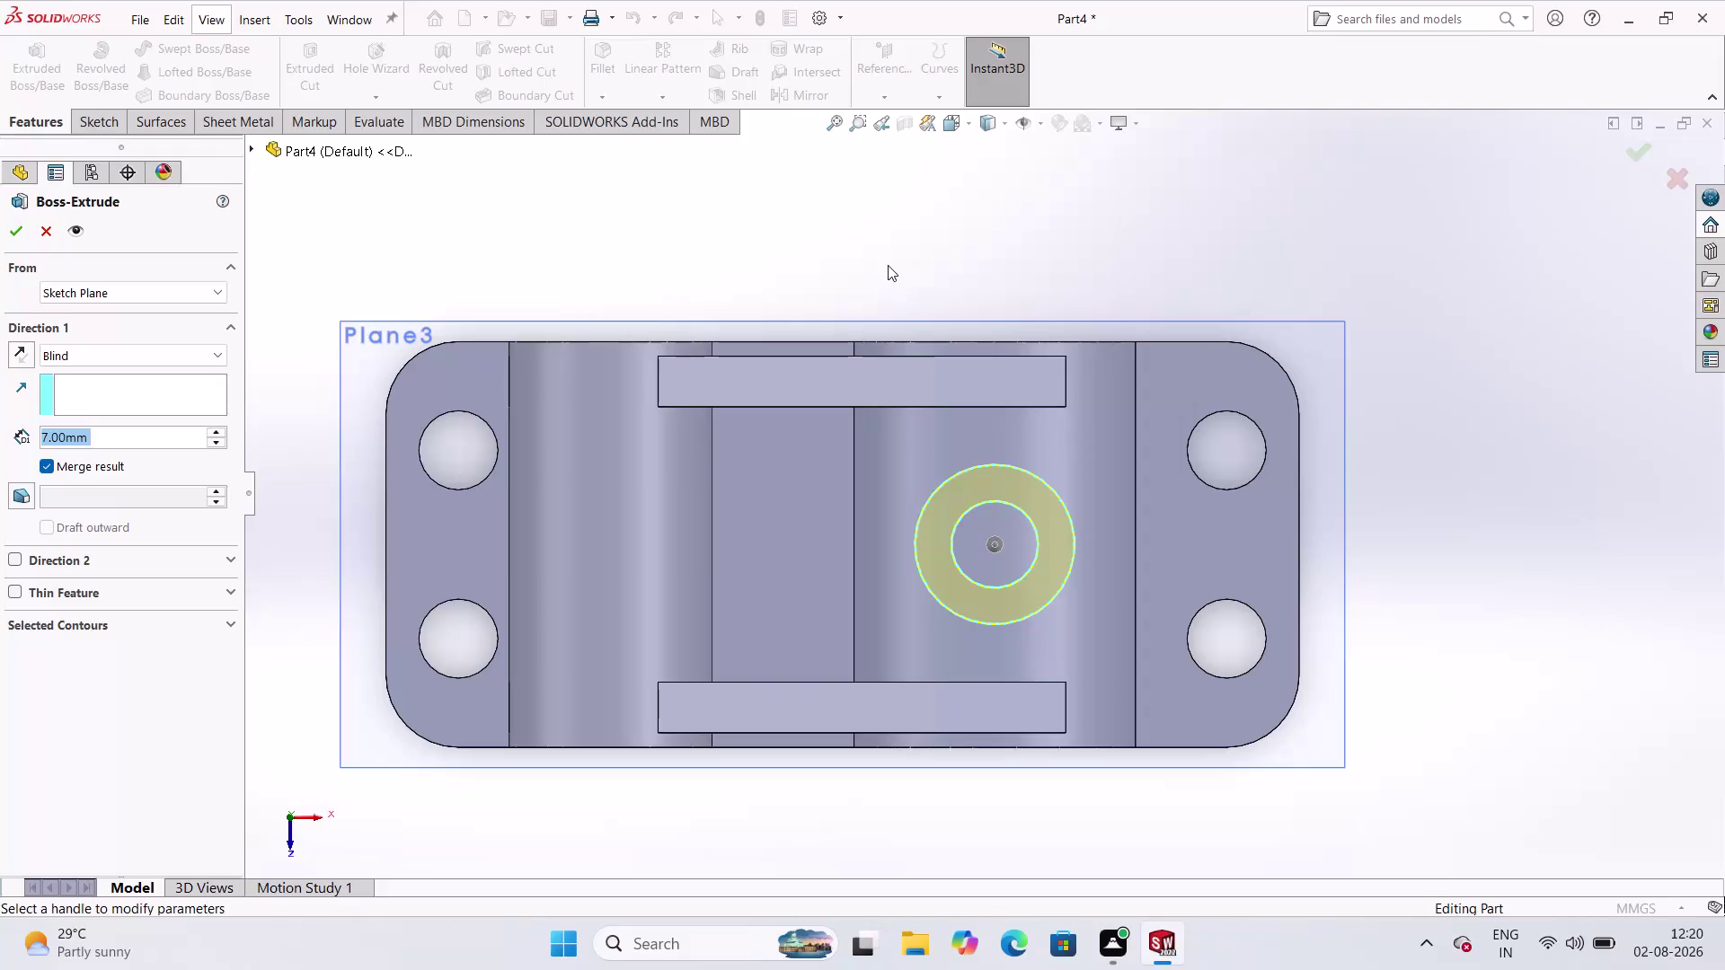
middle_drag(888, 263, 911, 42)
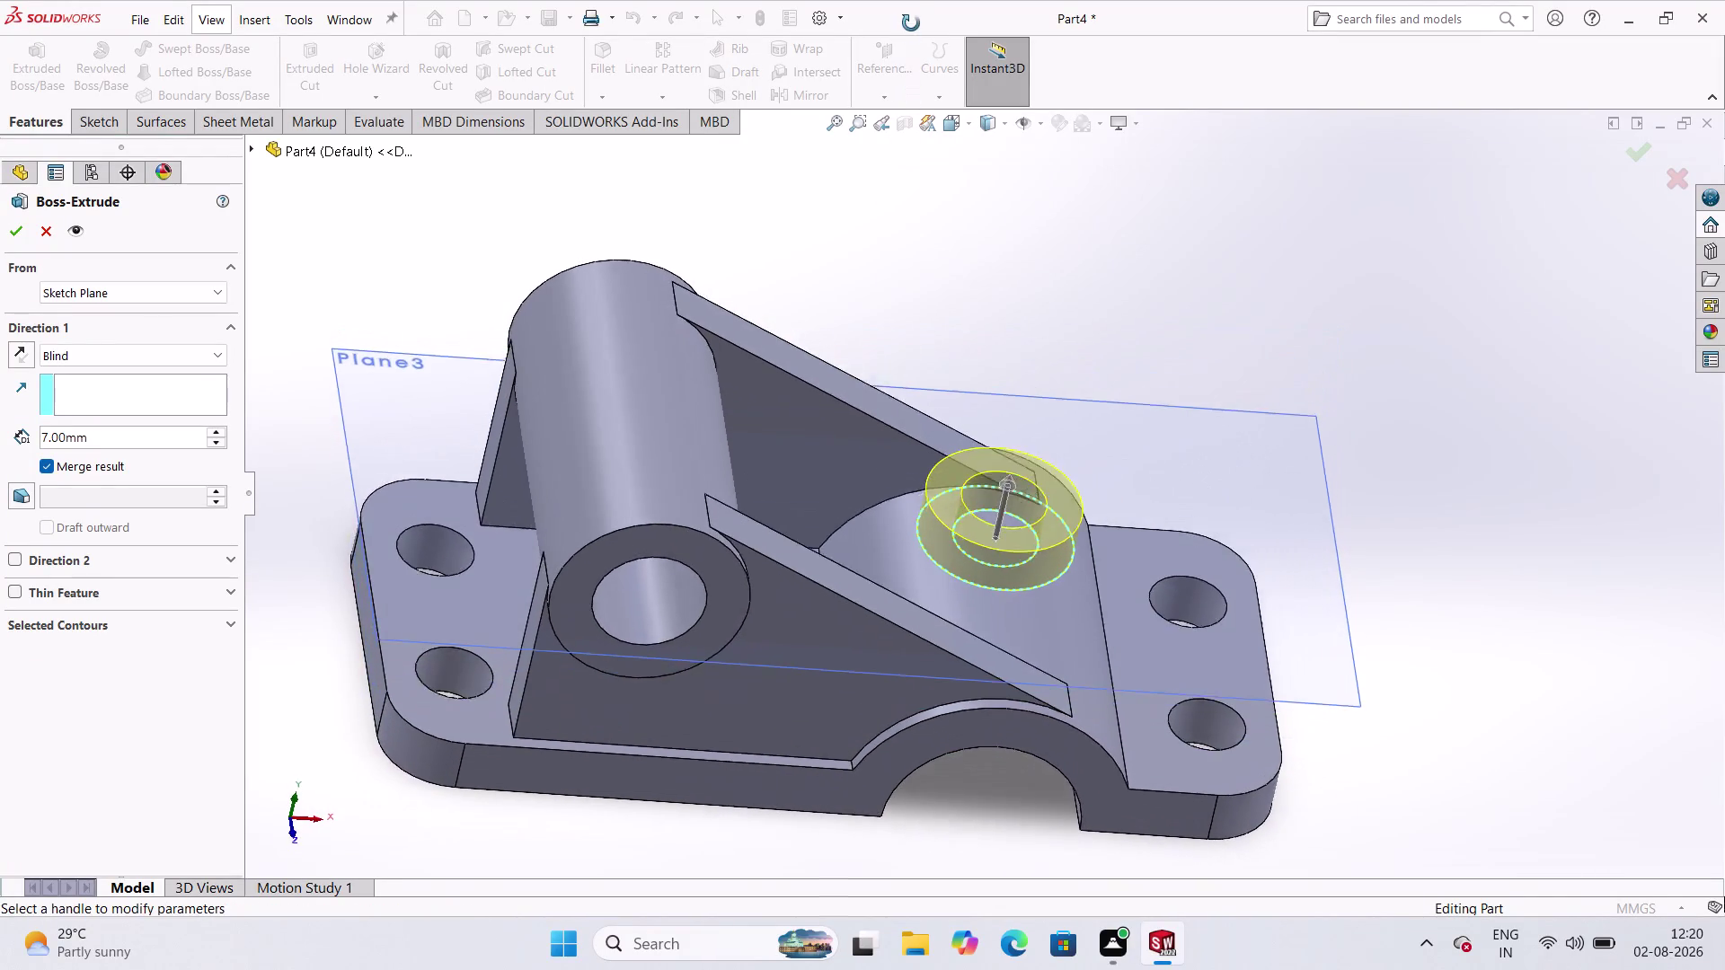
middle_drag(910, 42, 929, 0)
middle_click(930, 0)
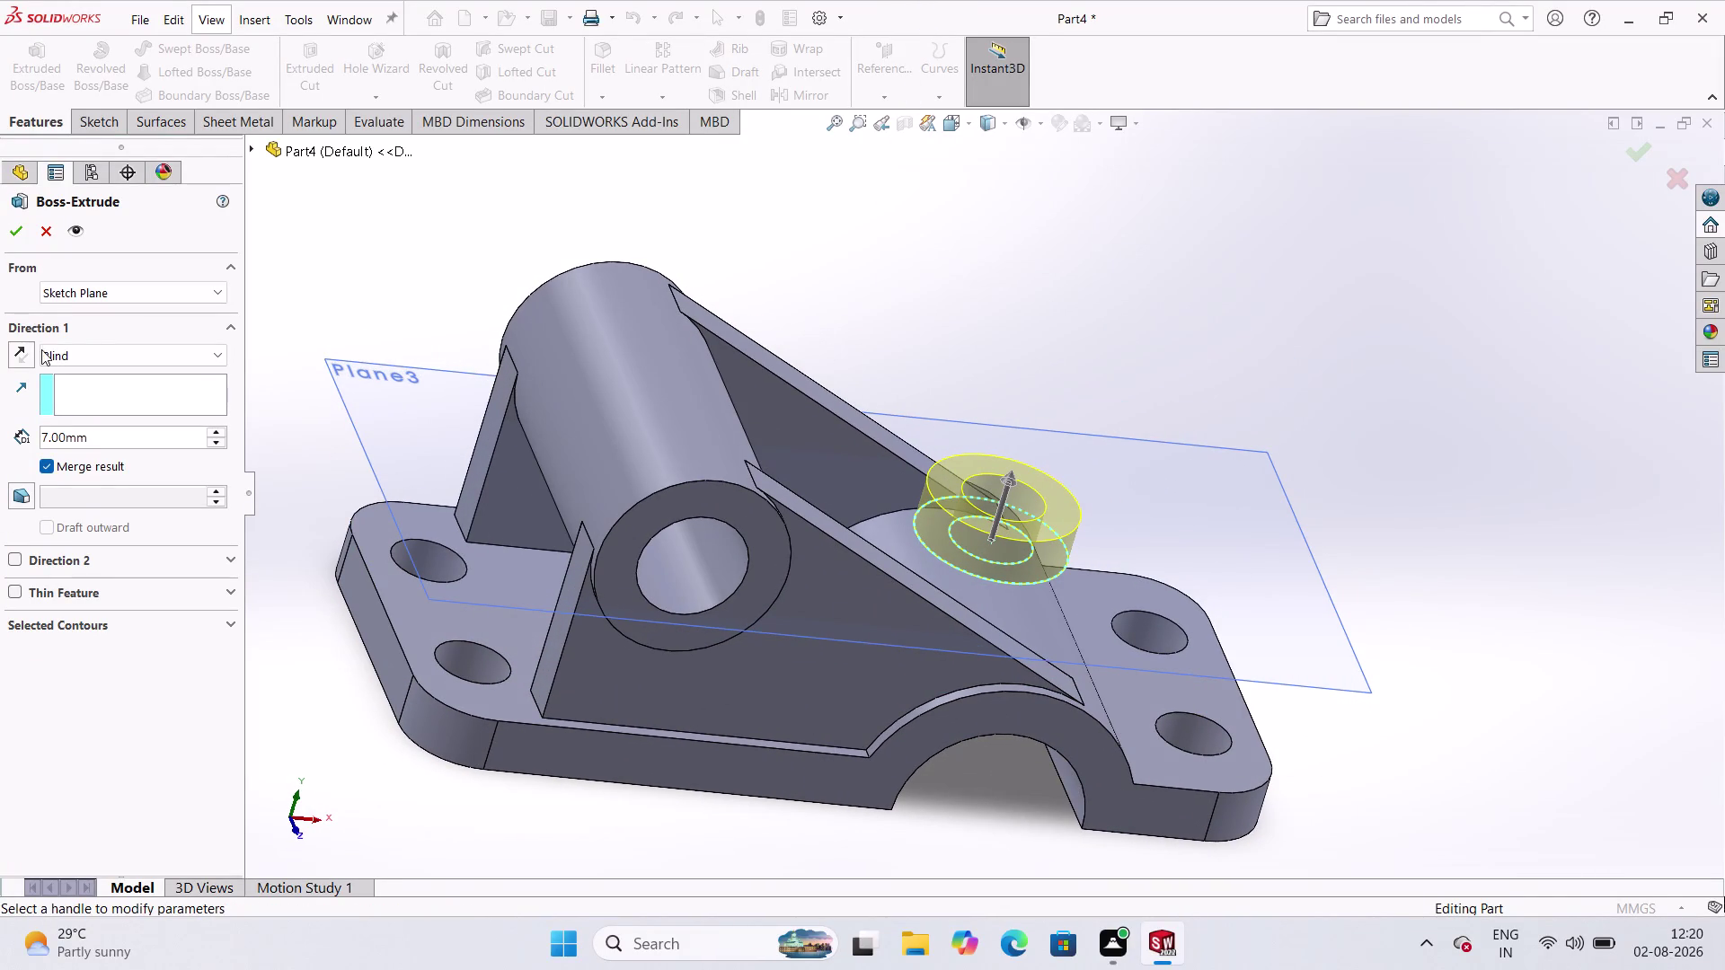
click(25, 356)
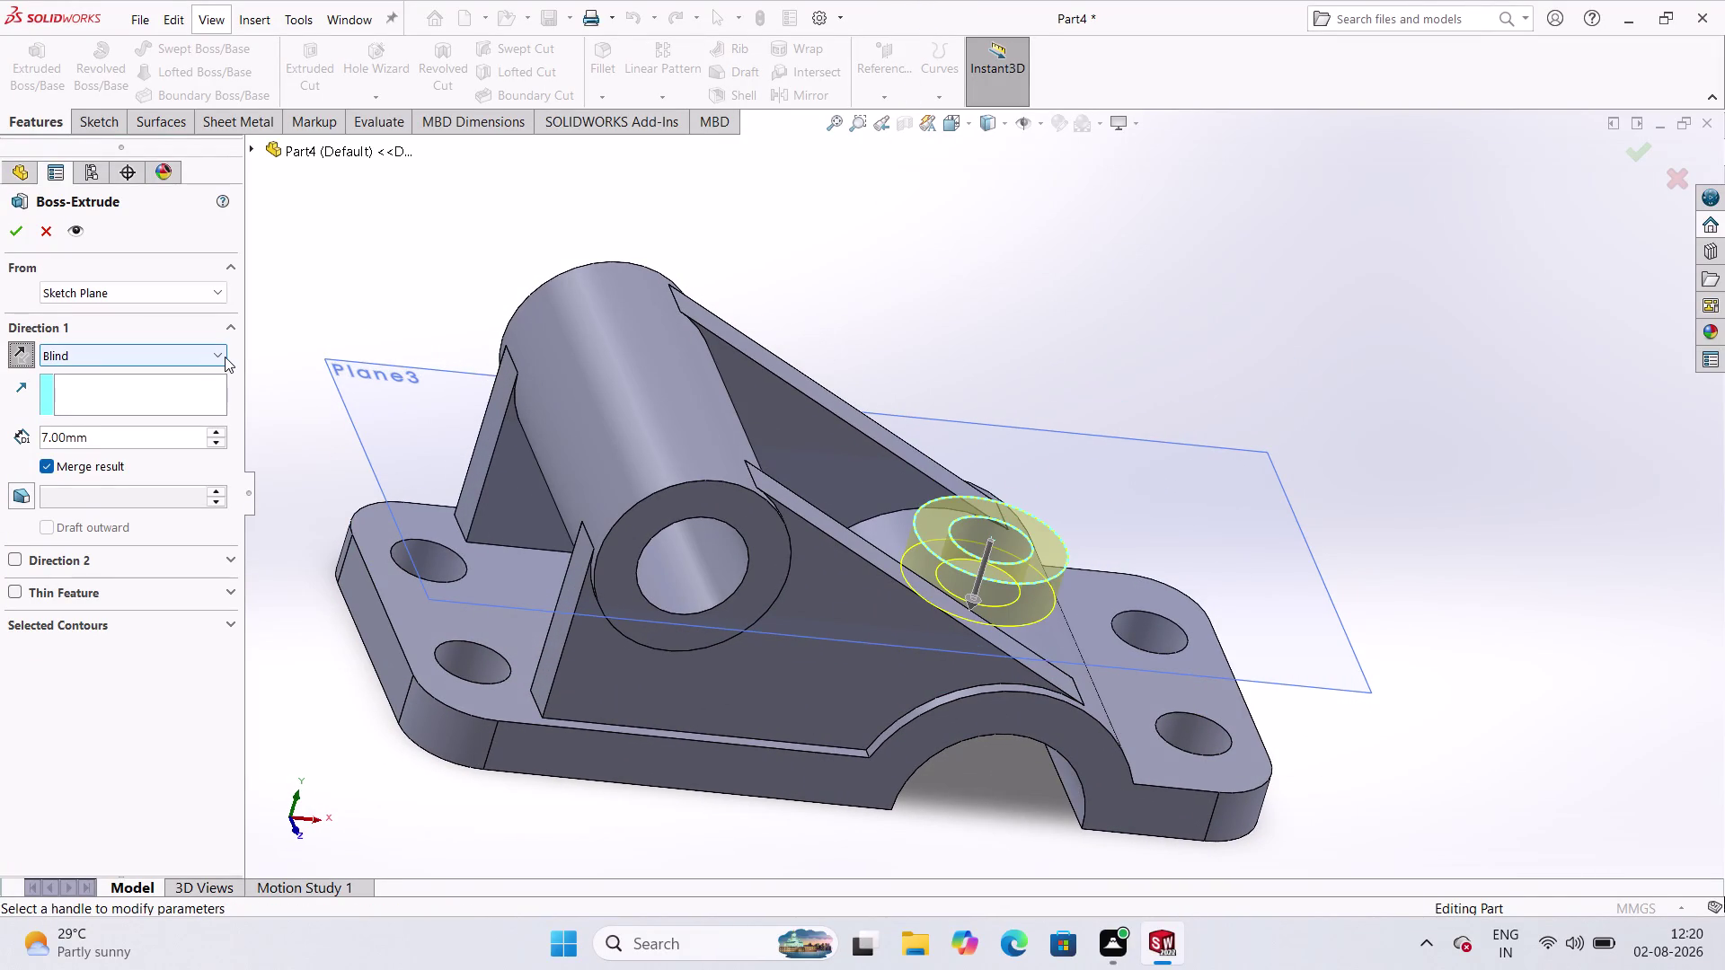
click(224, 357)
click(104, 405)
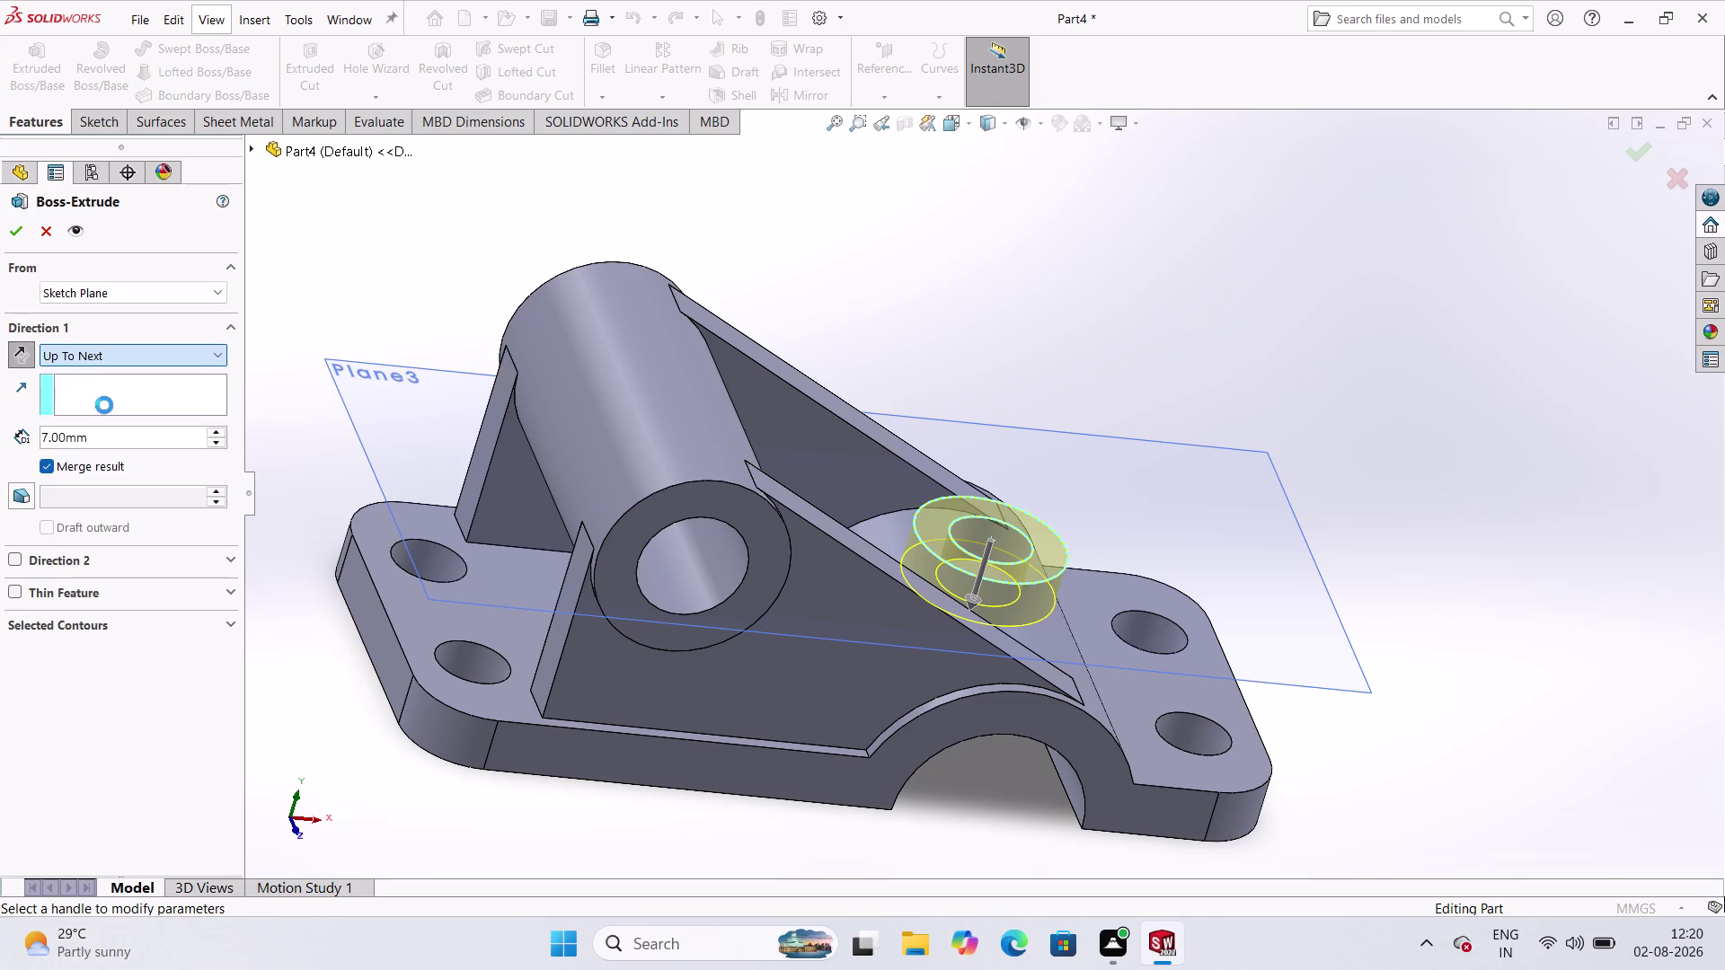
click(24, 234)
click(985, 202)
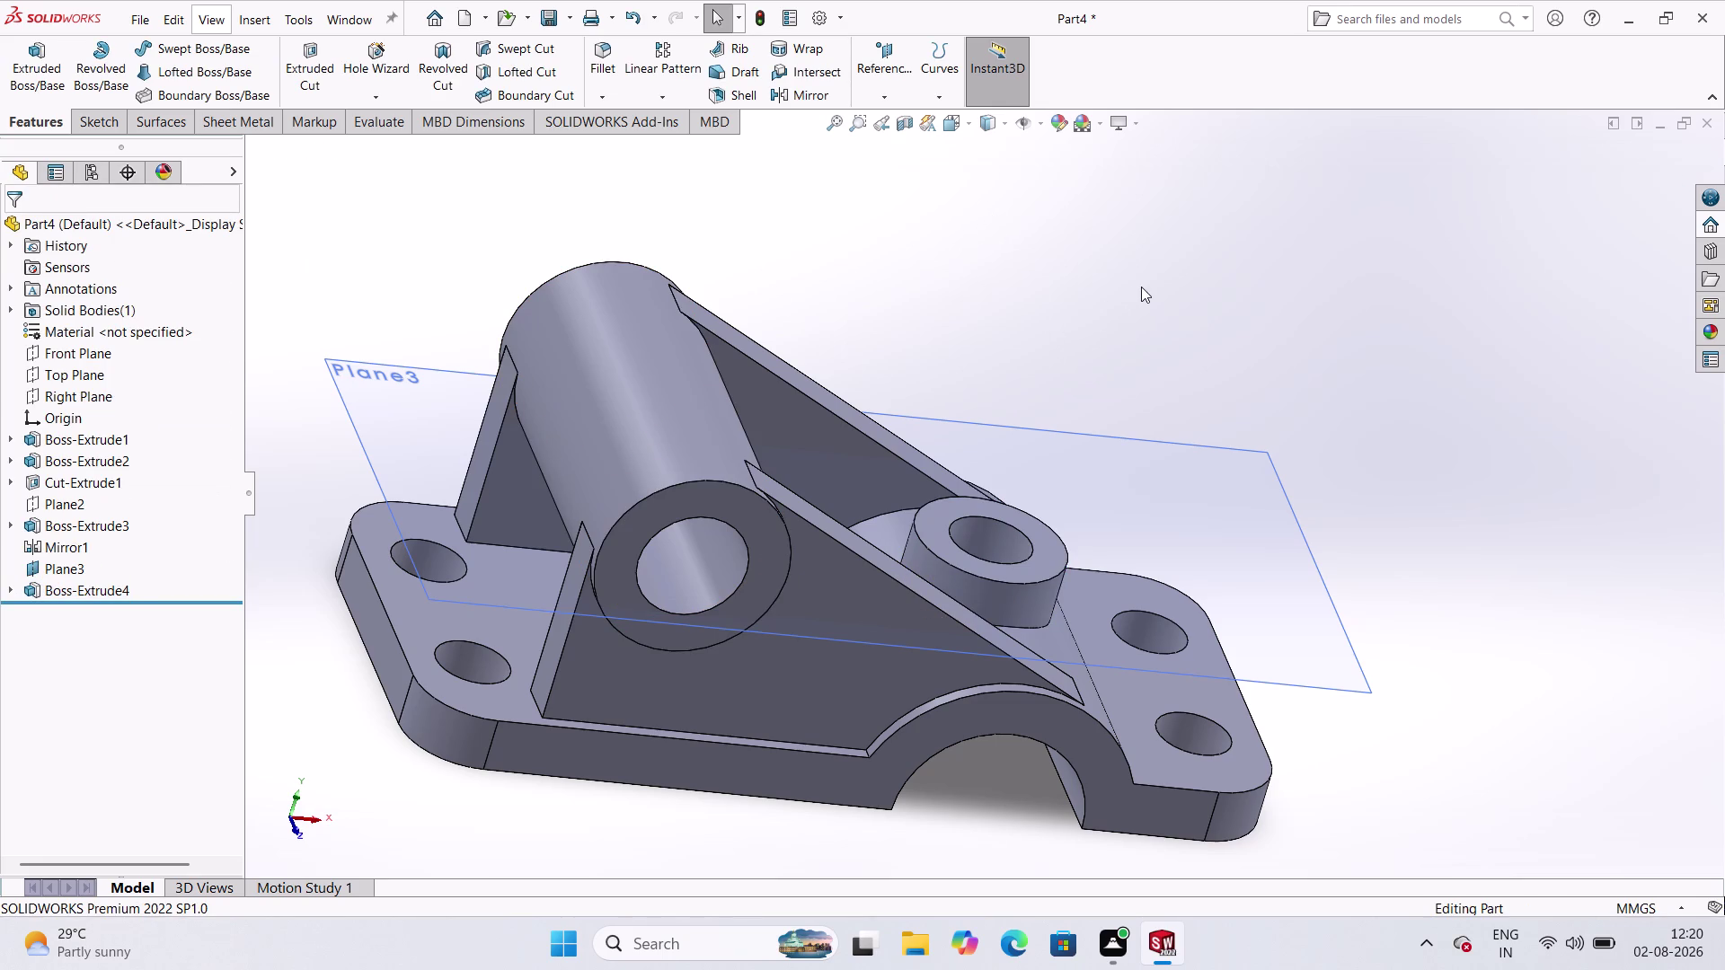
middle_drag(1144, 284, 1105, 475)
middle_click(1105, 475)
Open Sketch8 on the raised boss's top face and view it Normal To.
middle_click(1100, 478)
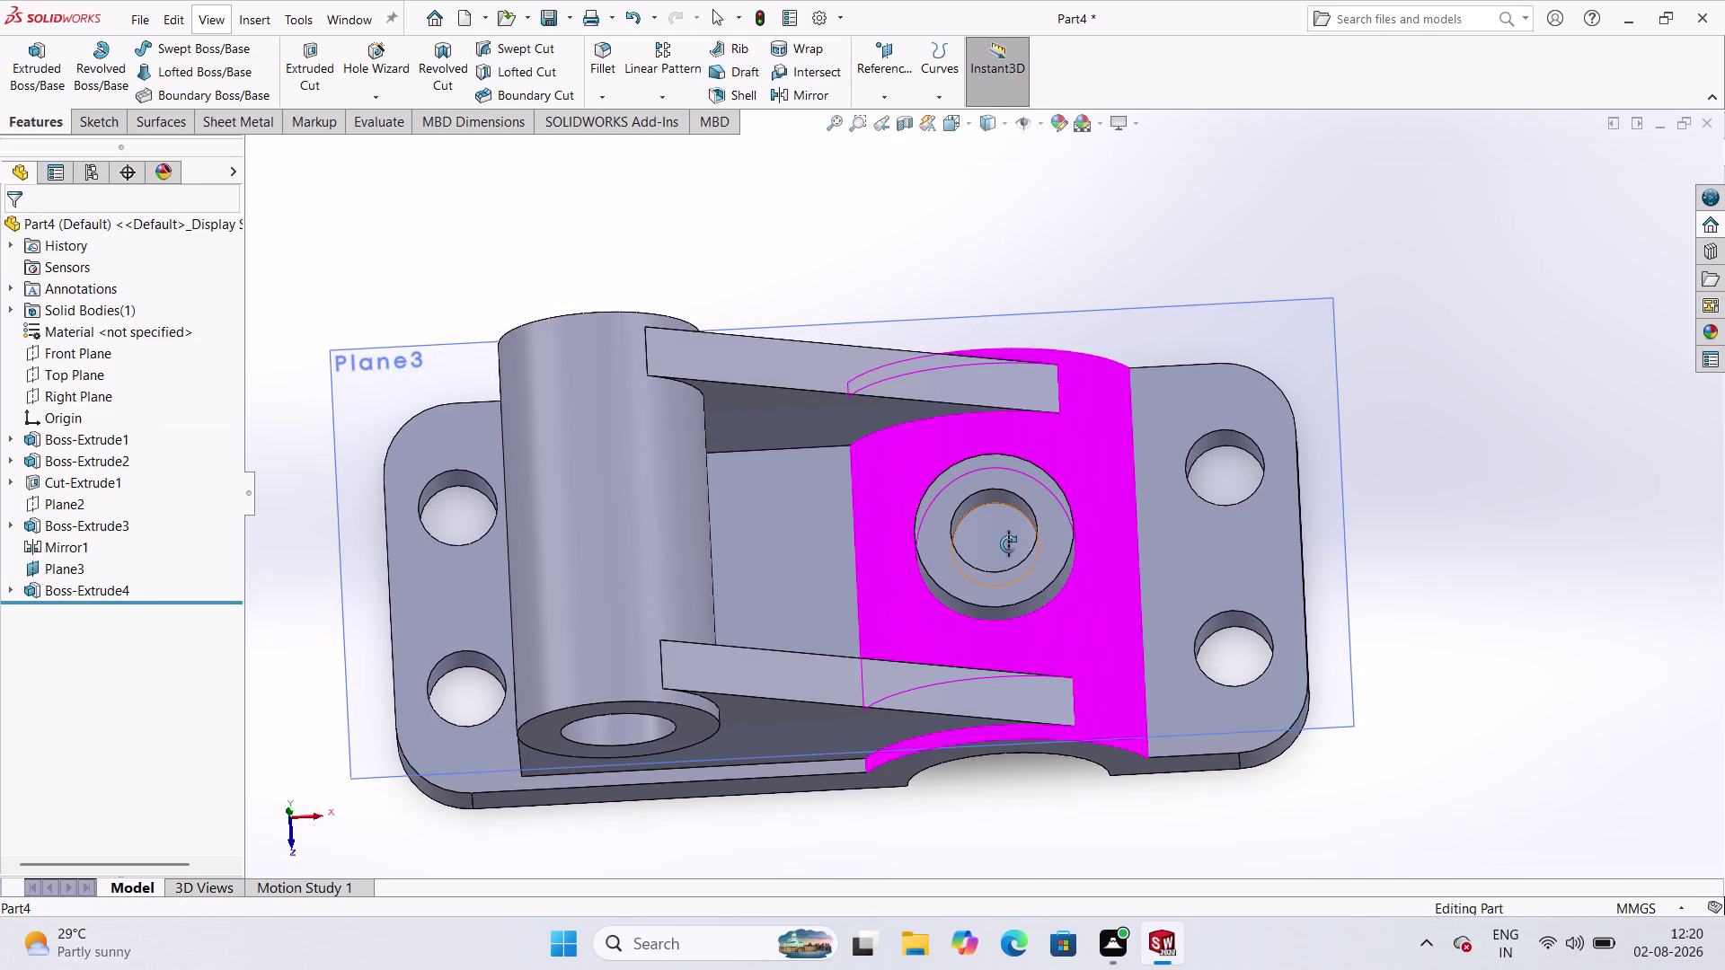
click(1008, 543)
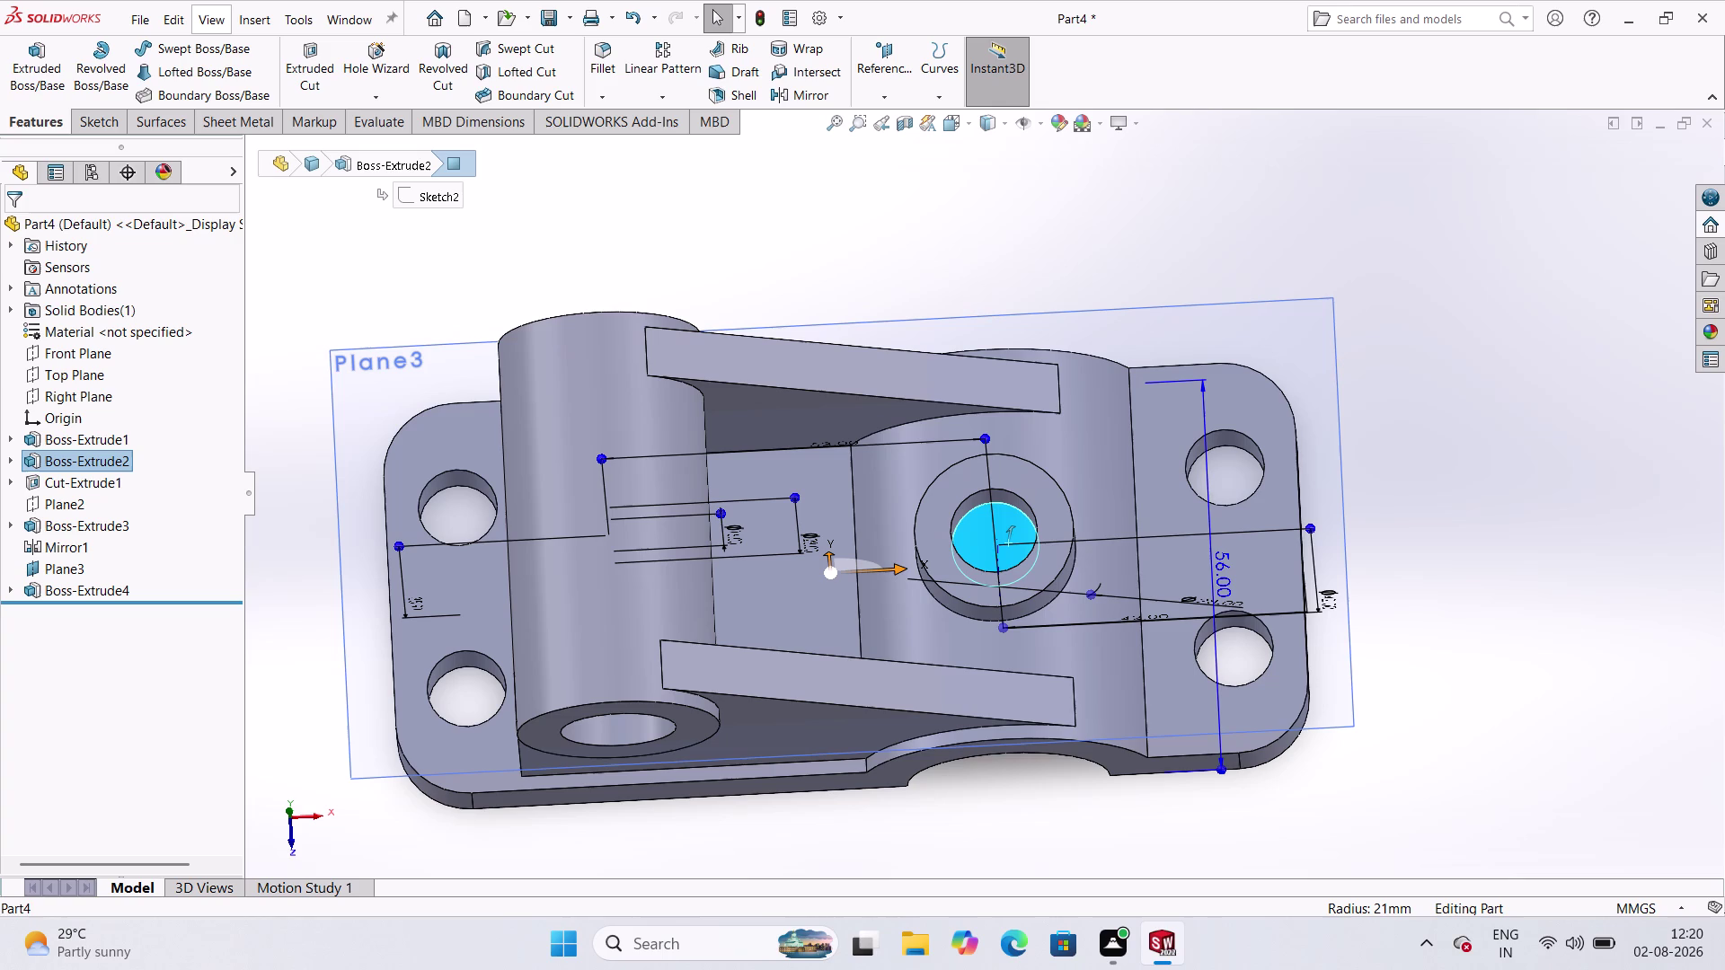
click(104, 118)
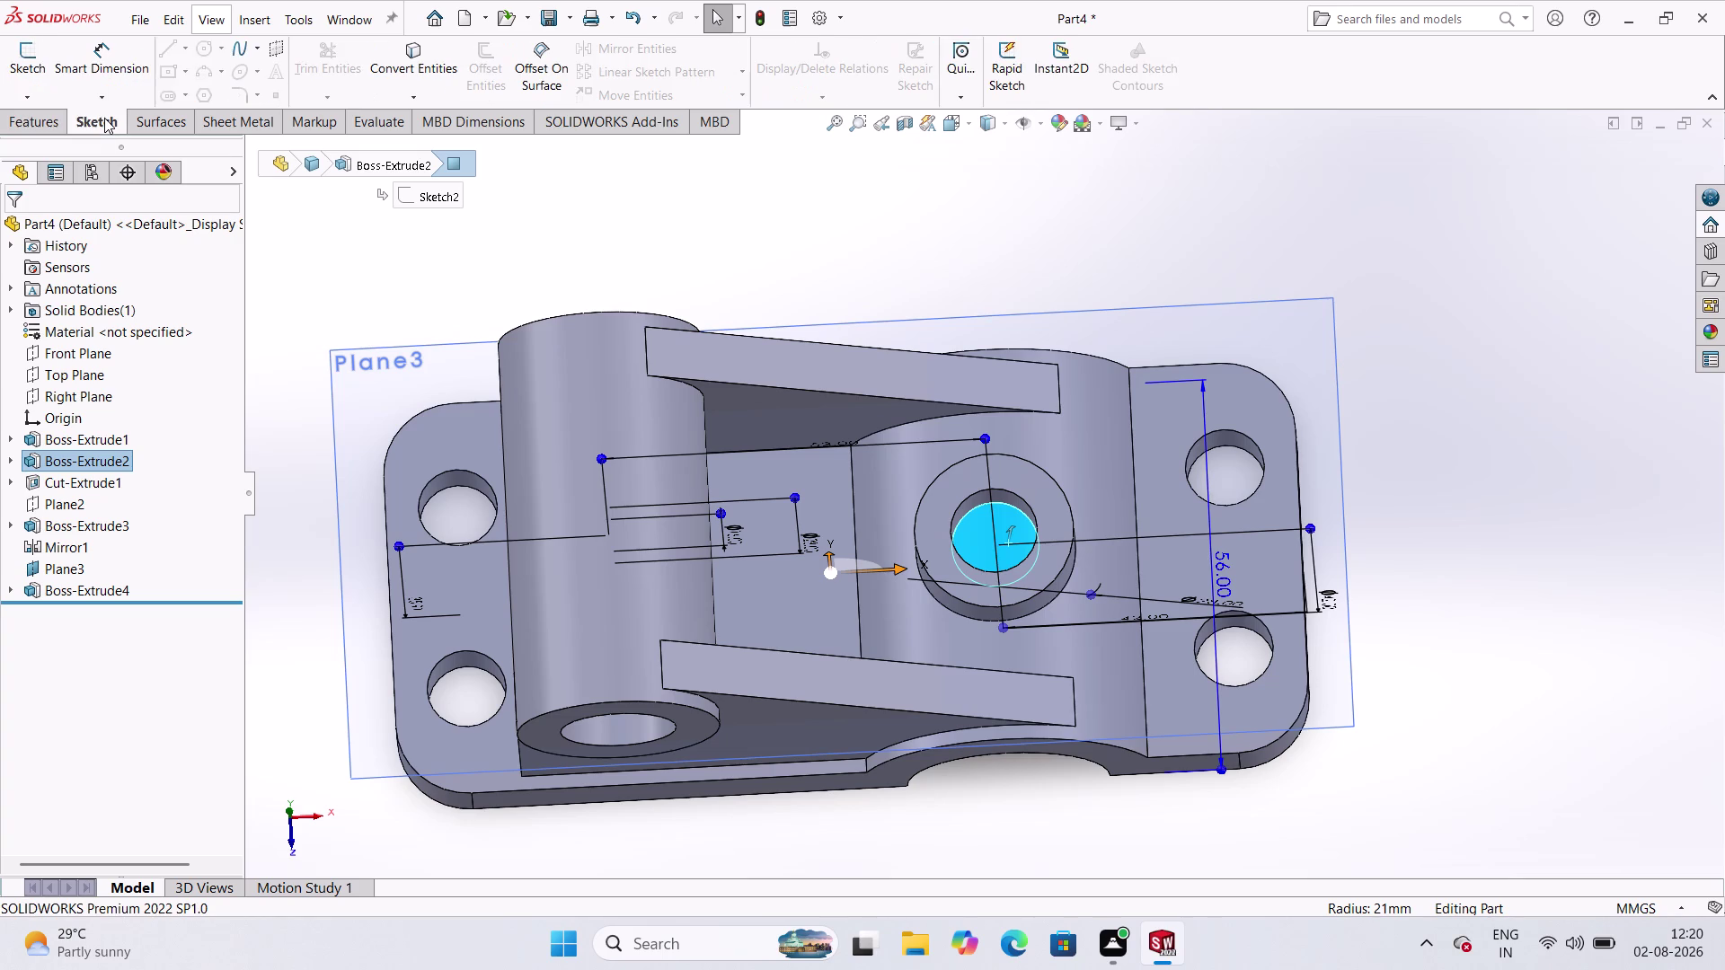
click(19, 77)
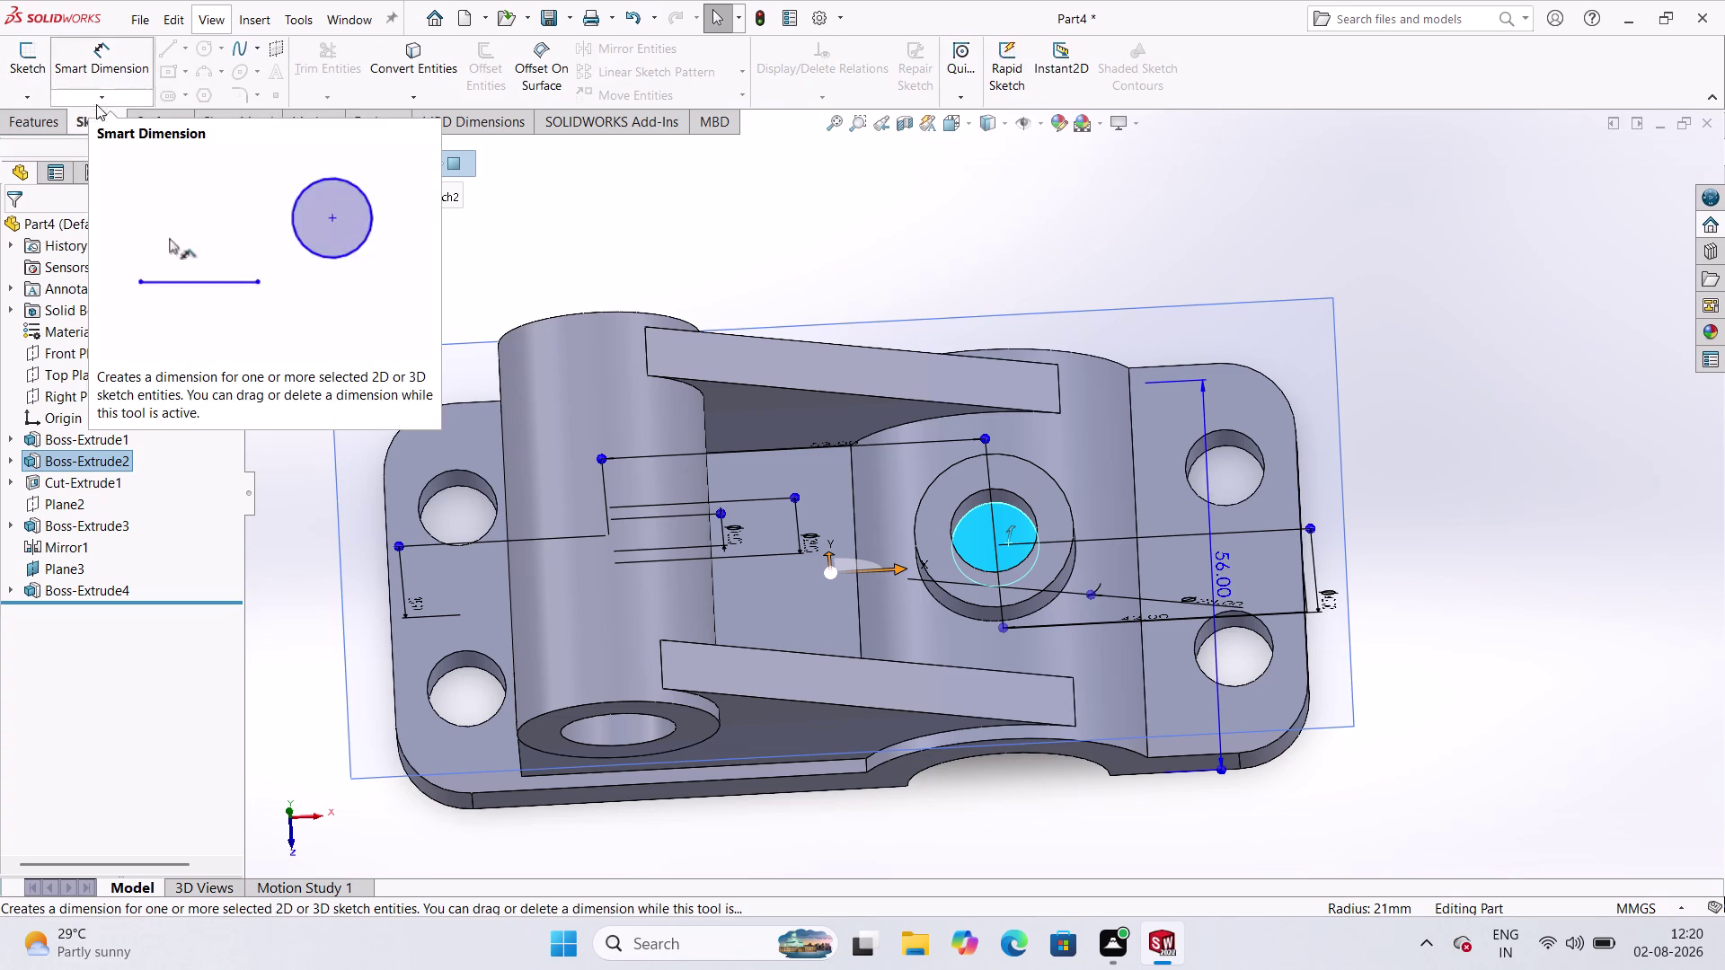
click(970, 536)
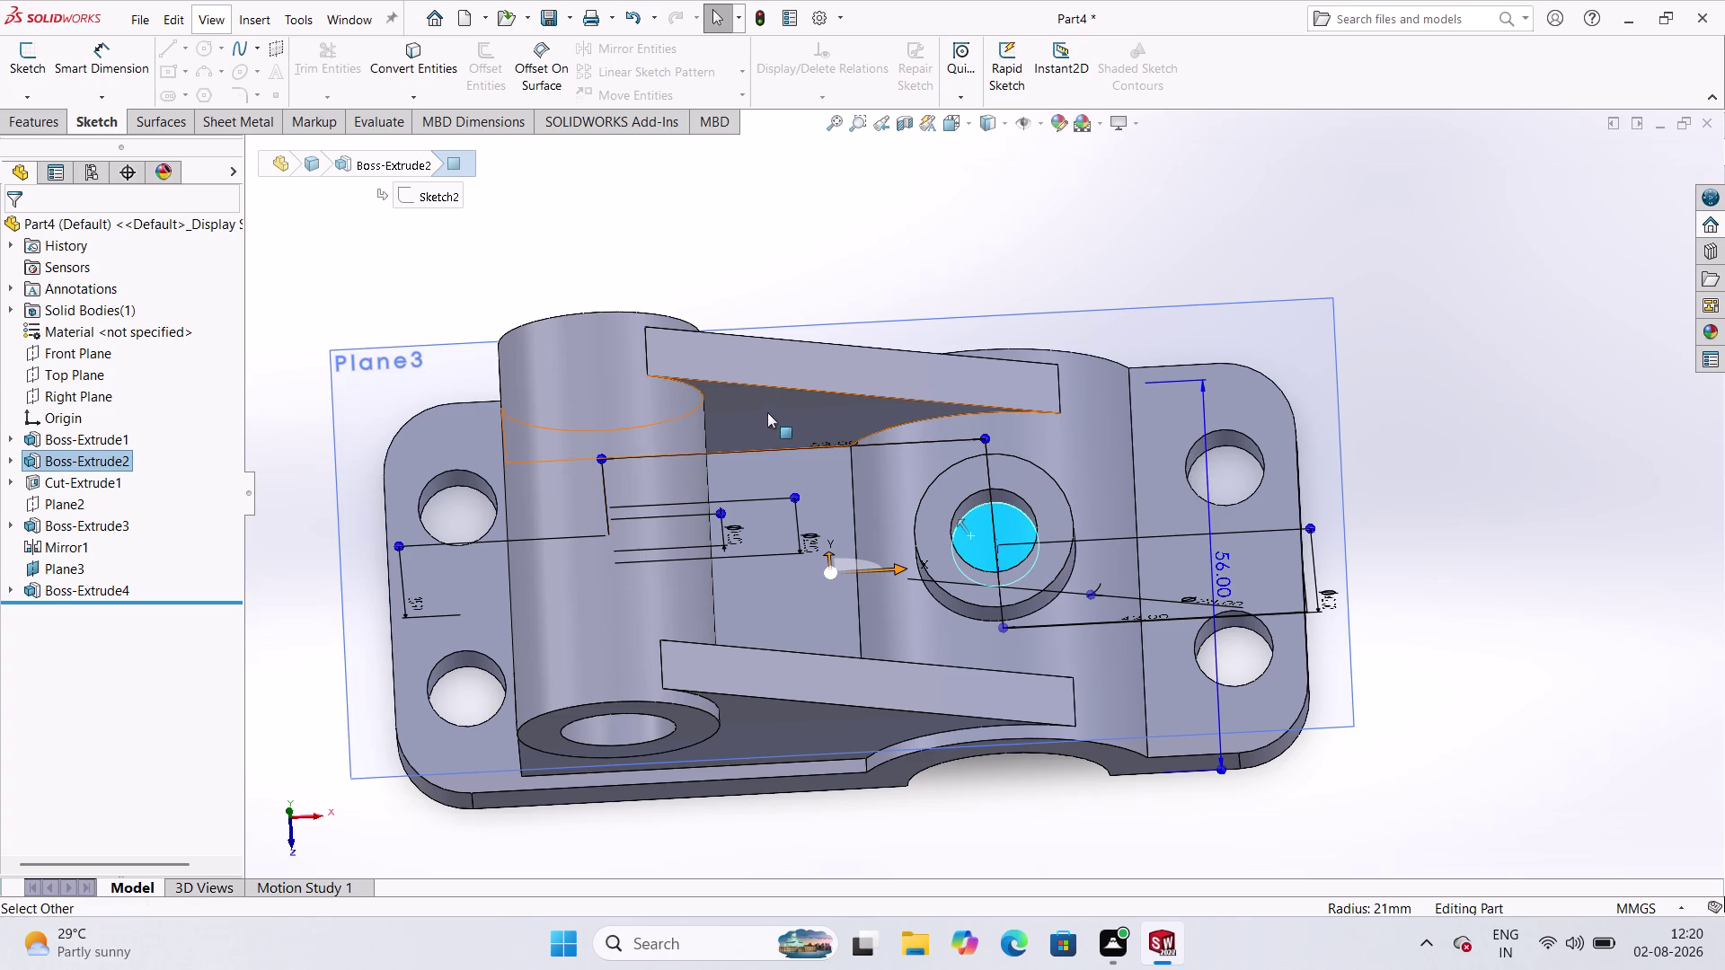
key(Escape)
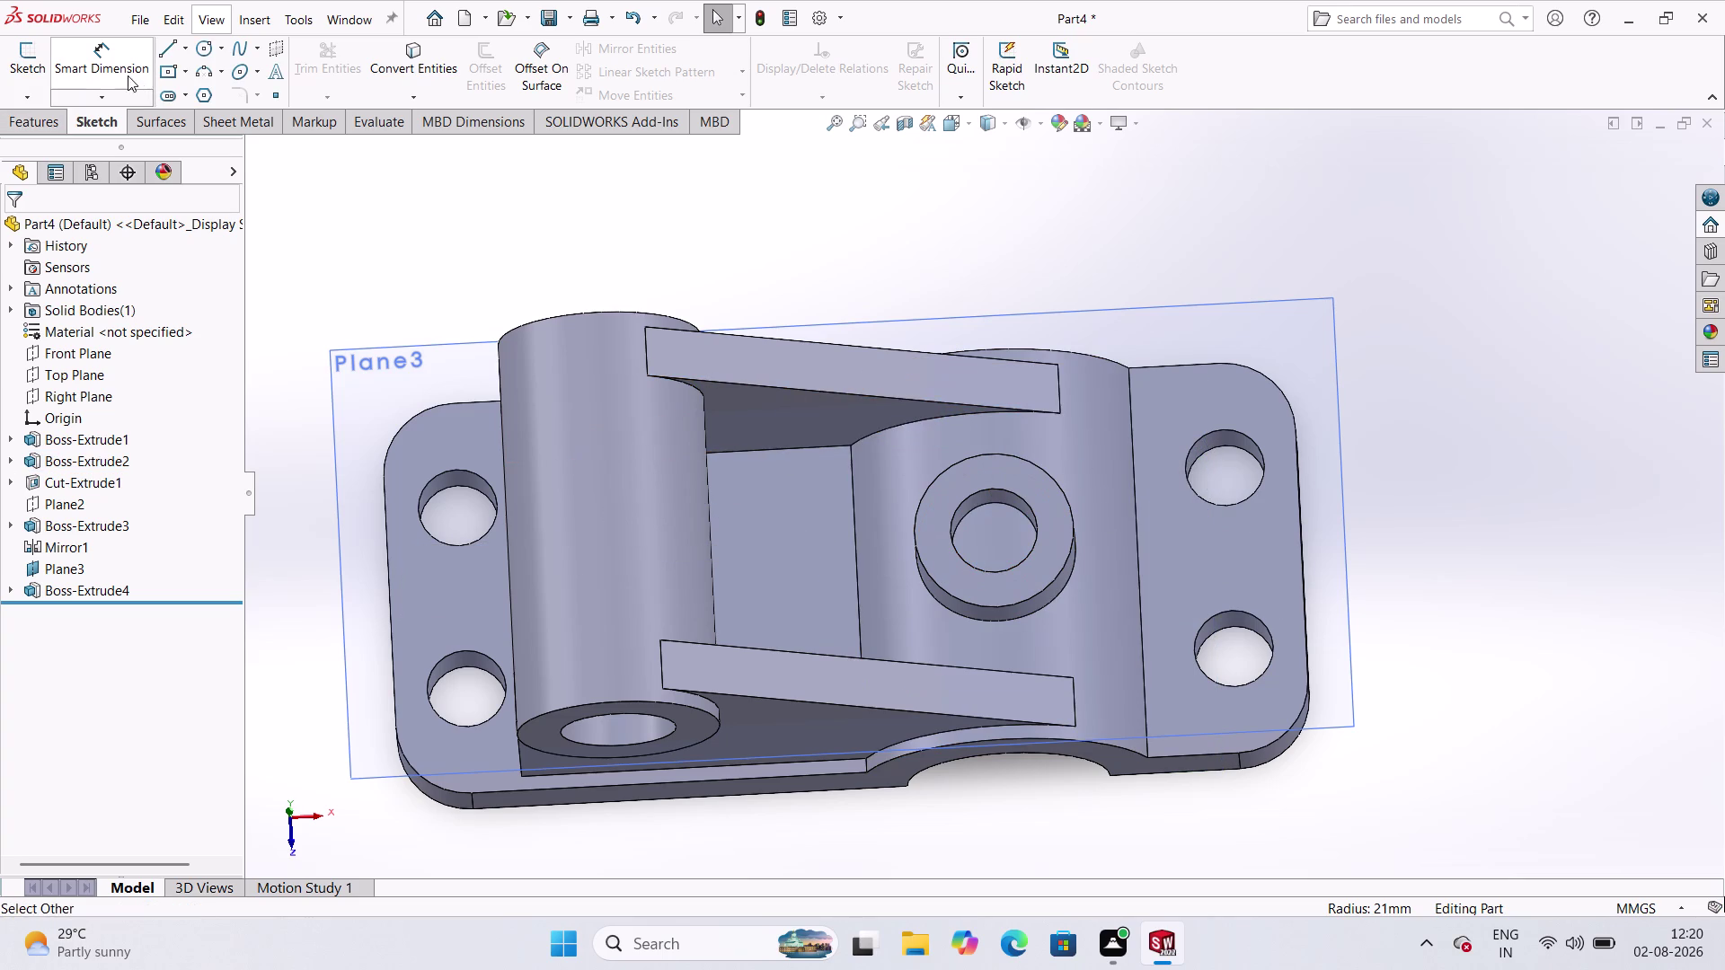
click(38, 68)
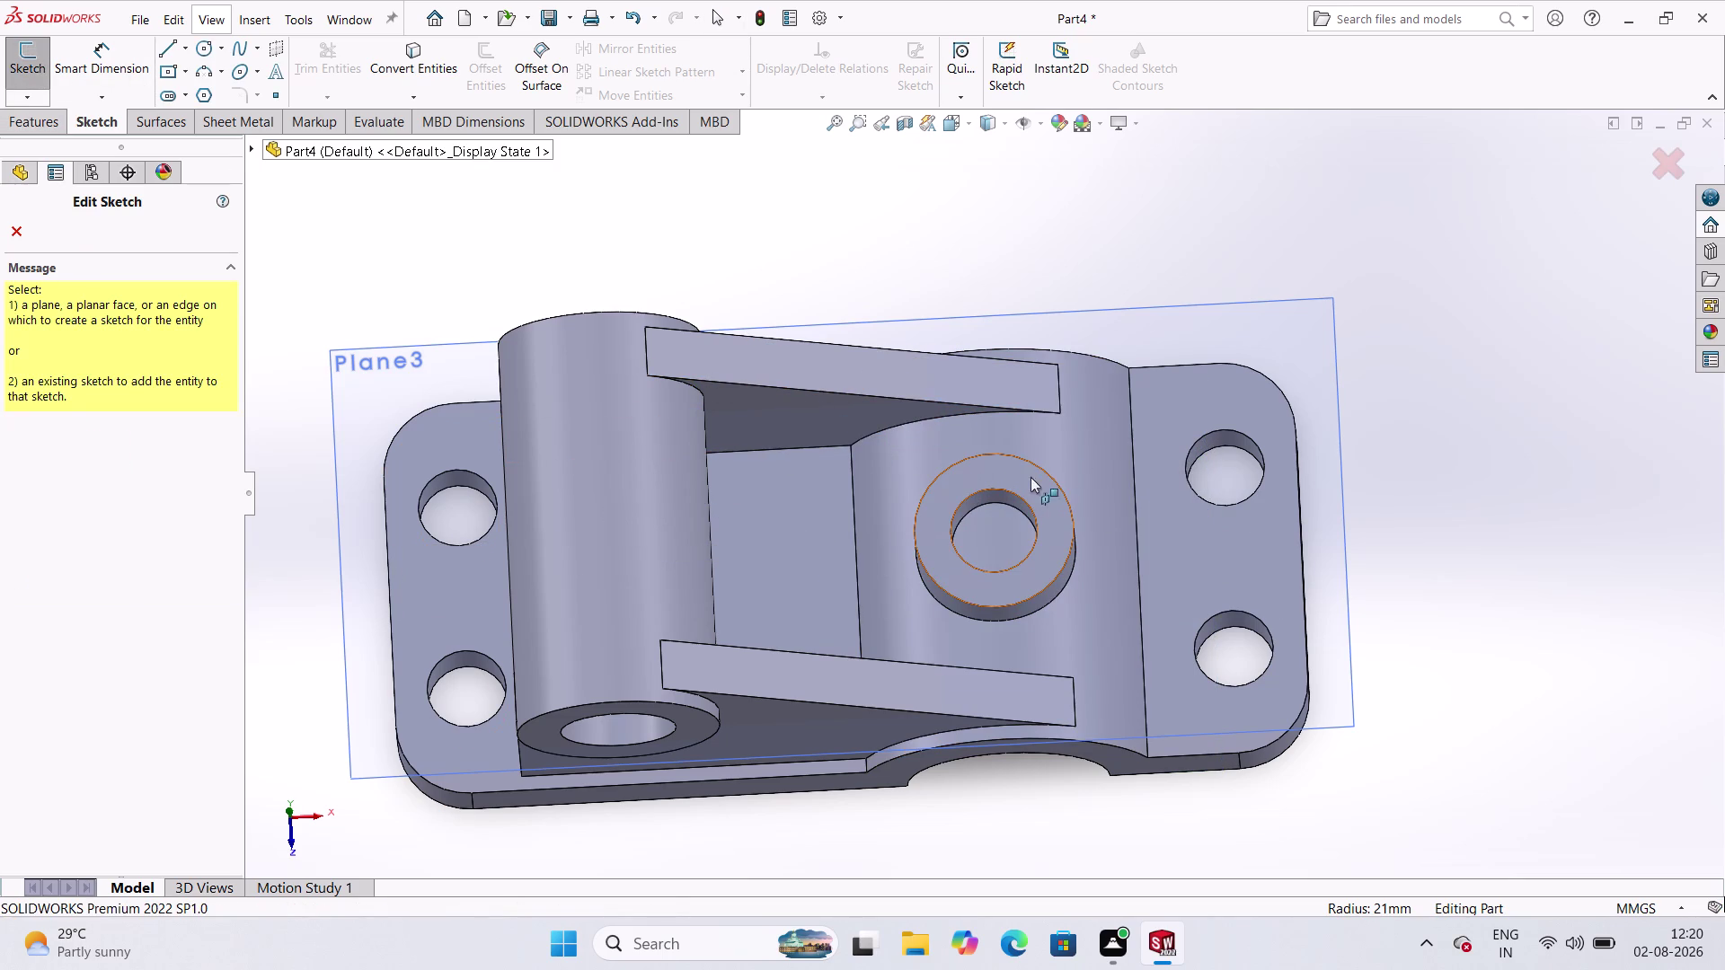
click(1045, 490)
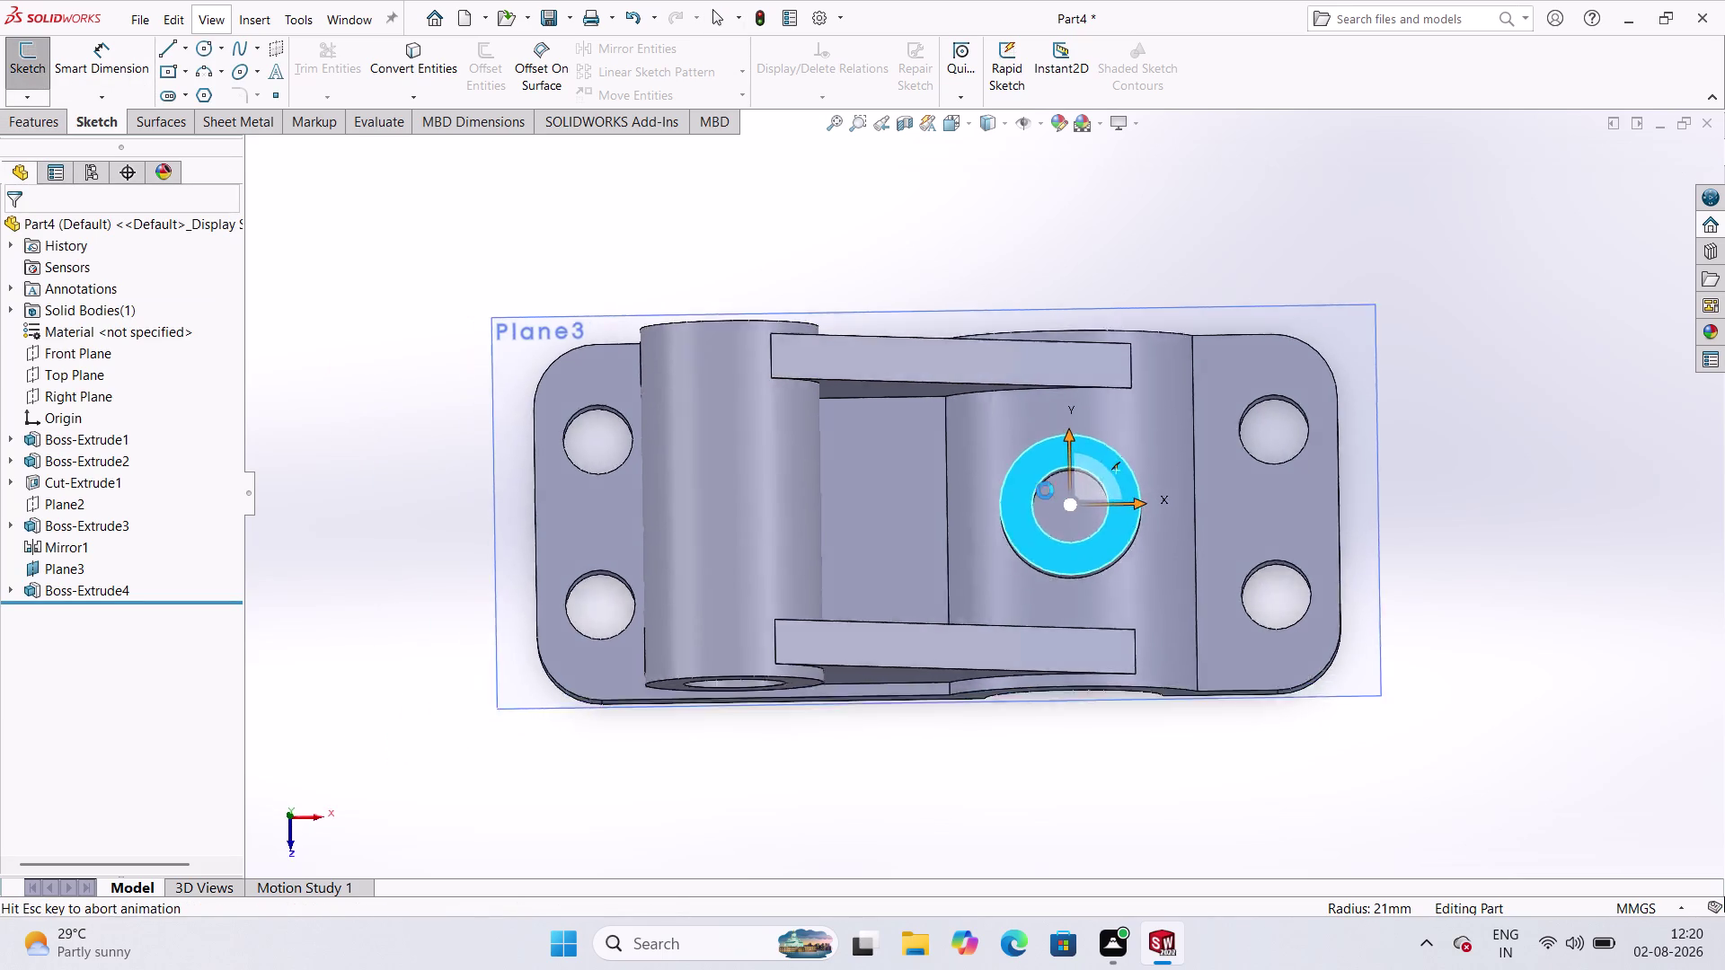
click(418, 353)
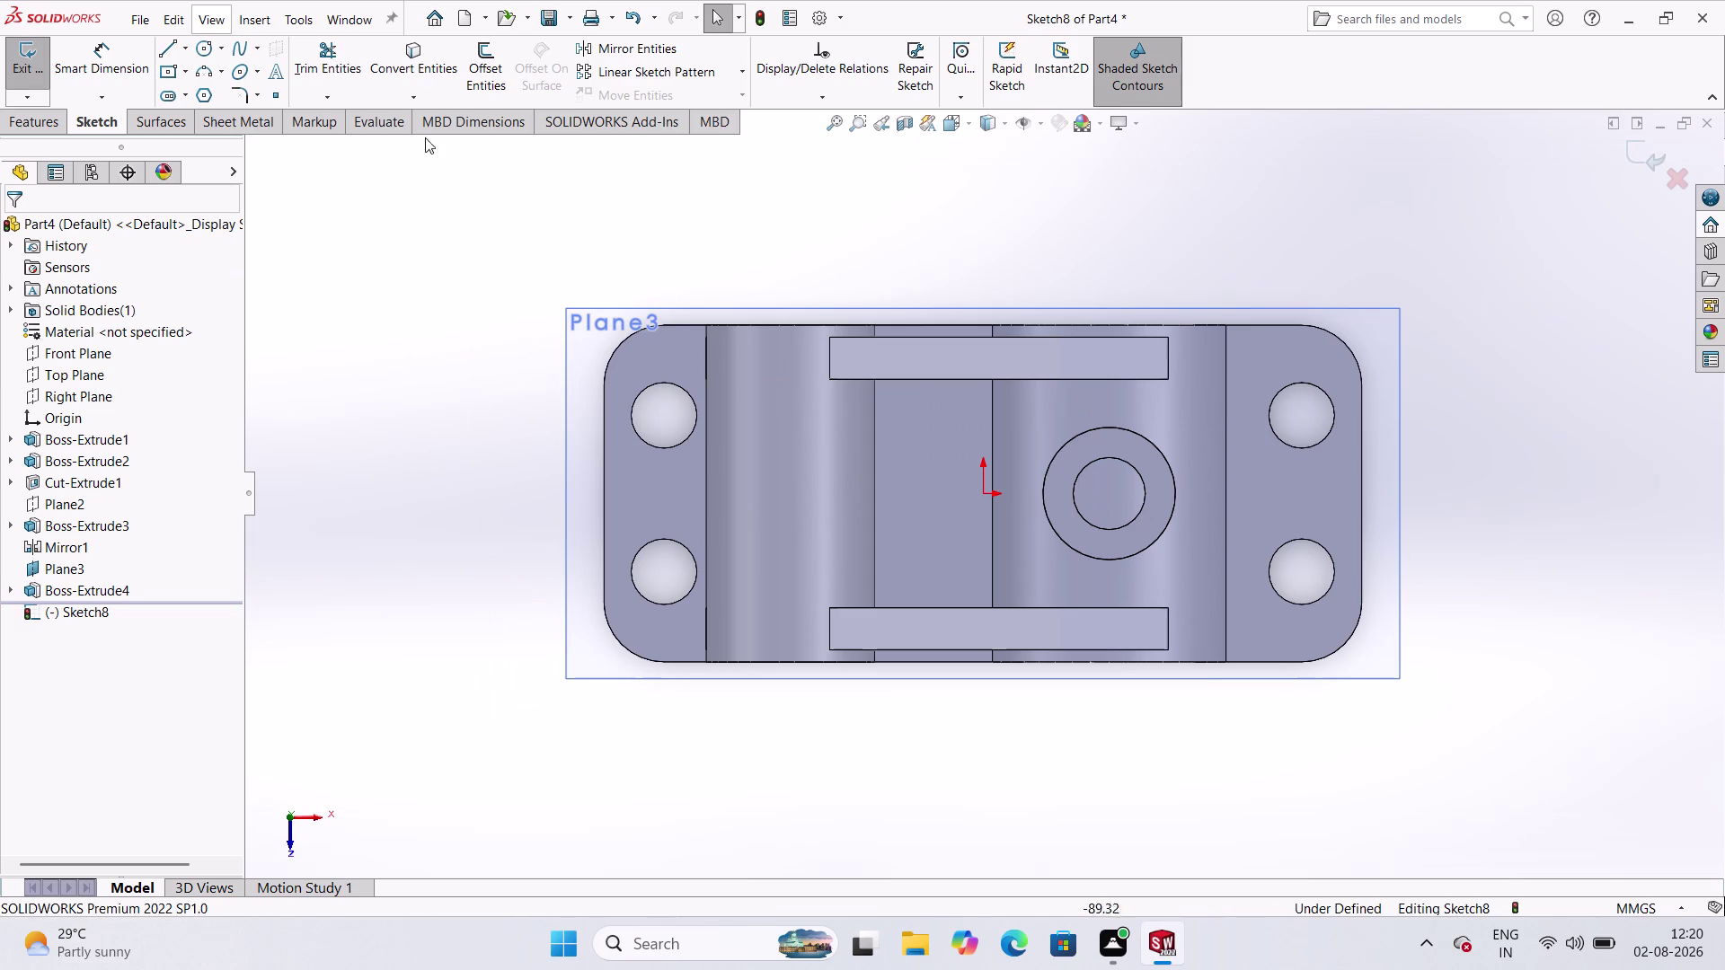
Convert the boss's inner hole edge into Sketch8 and exit the sketch.
click(448, 87)
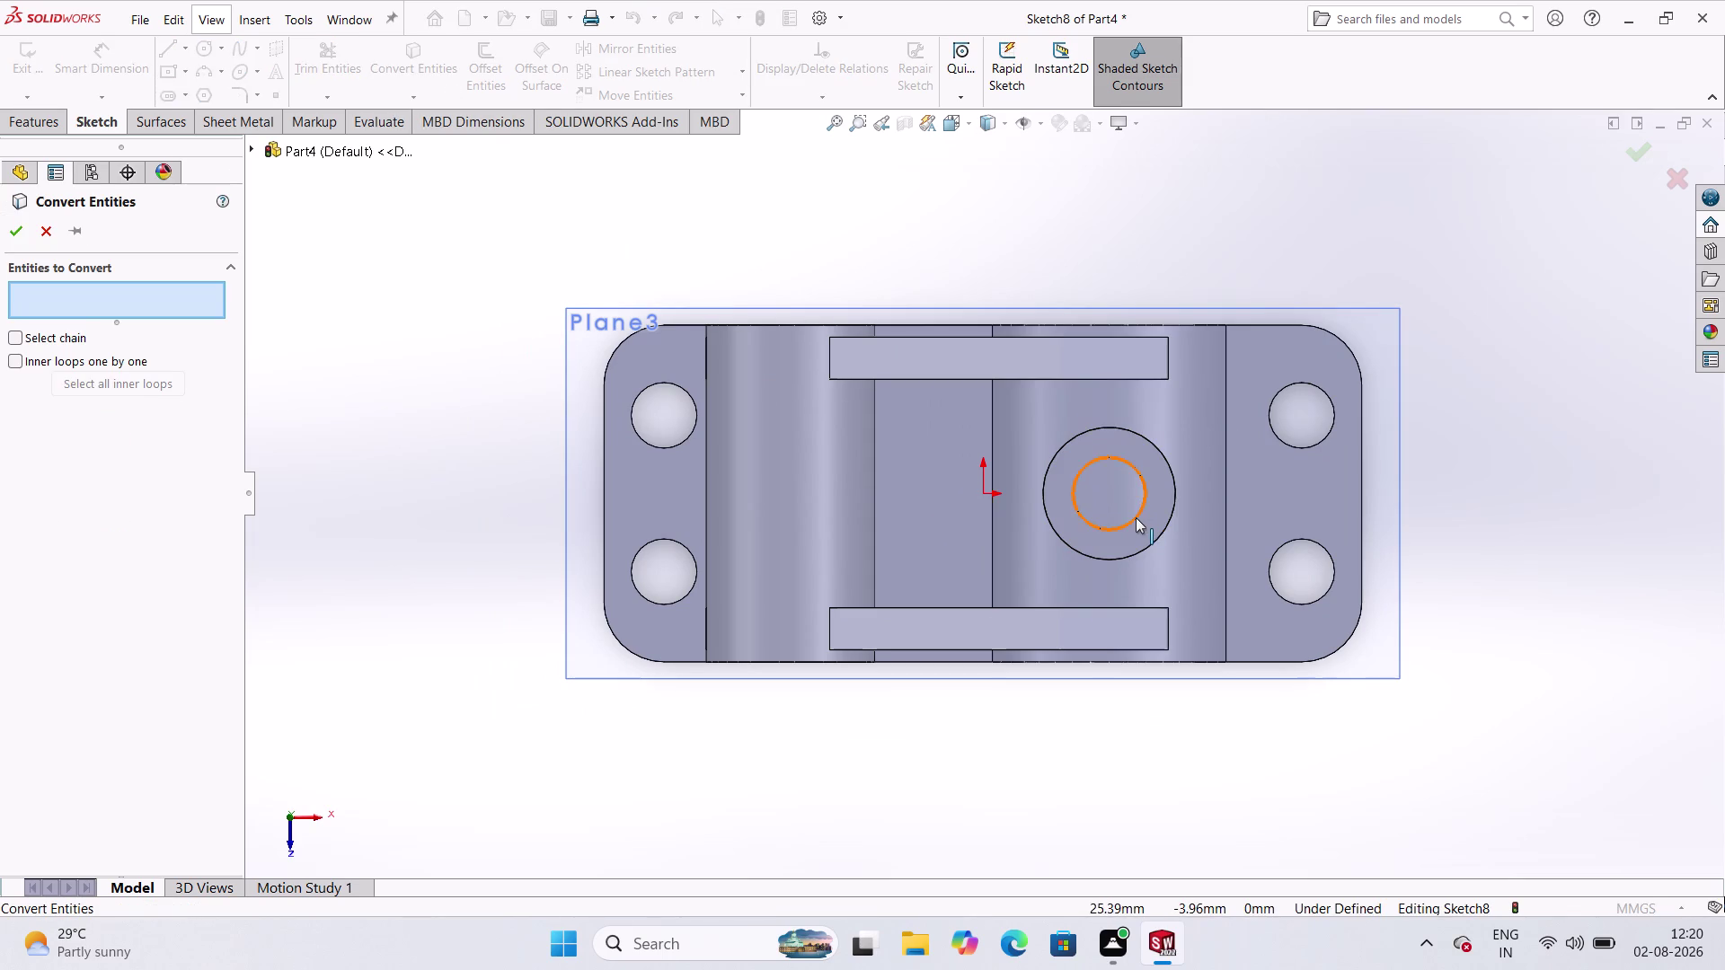
click(1136, 518)
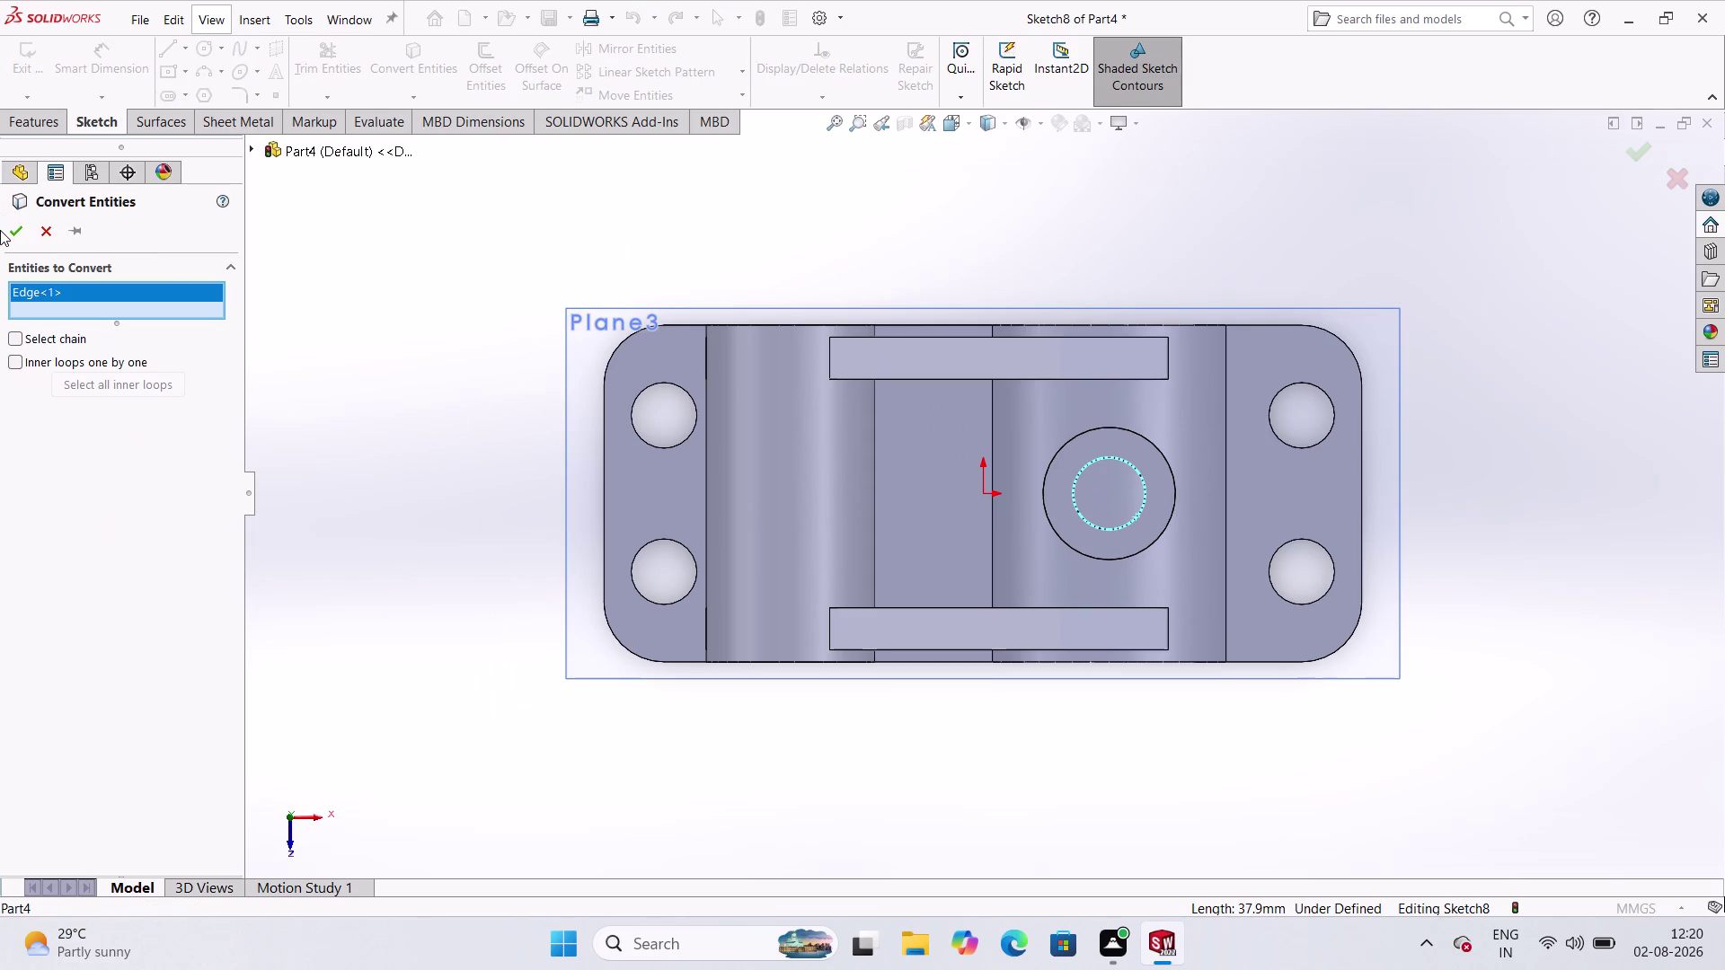
click(19, 225)
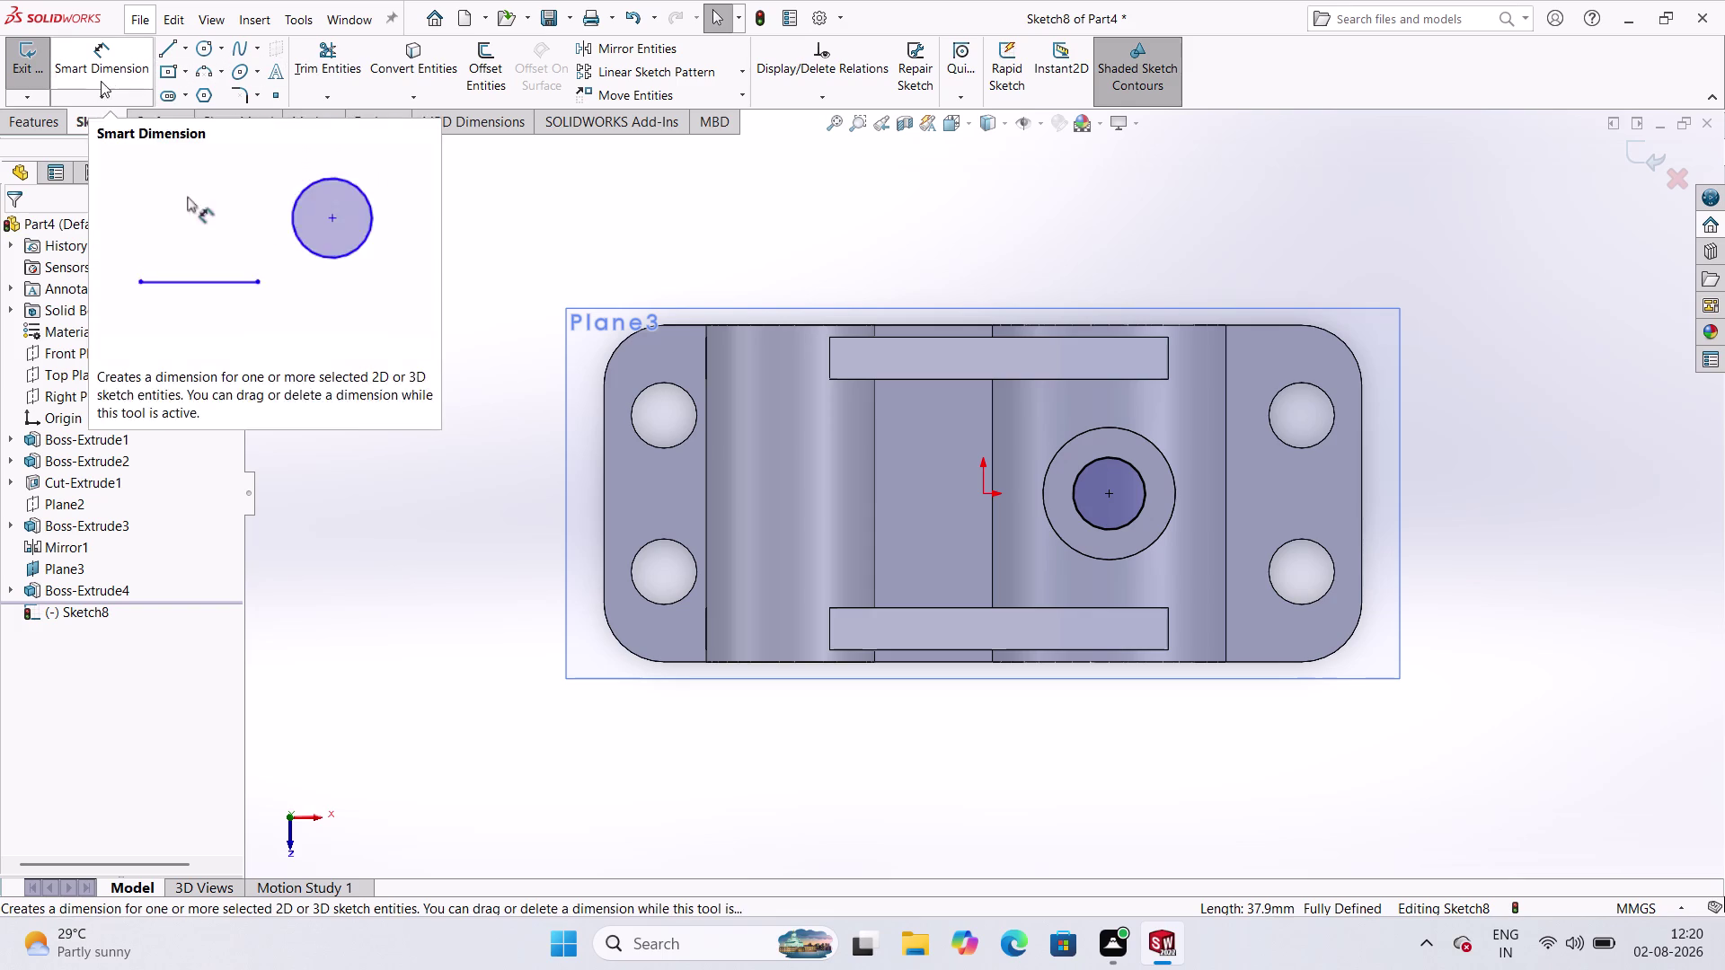
click(45, 63)
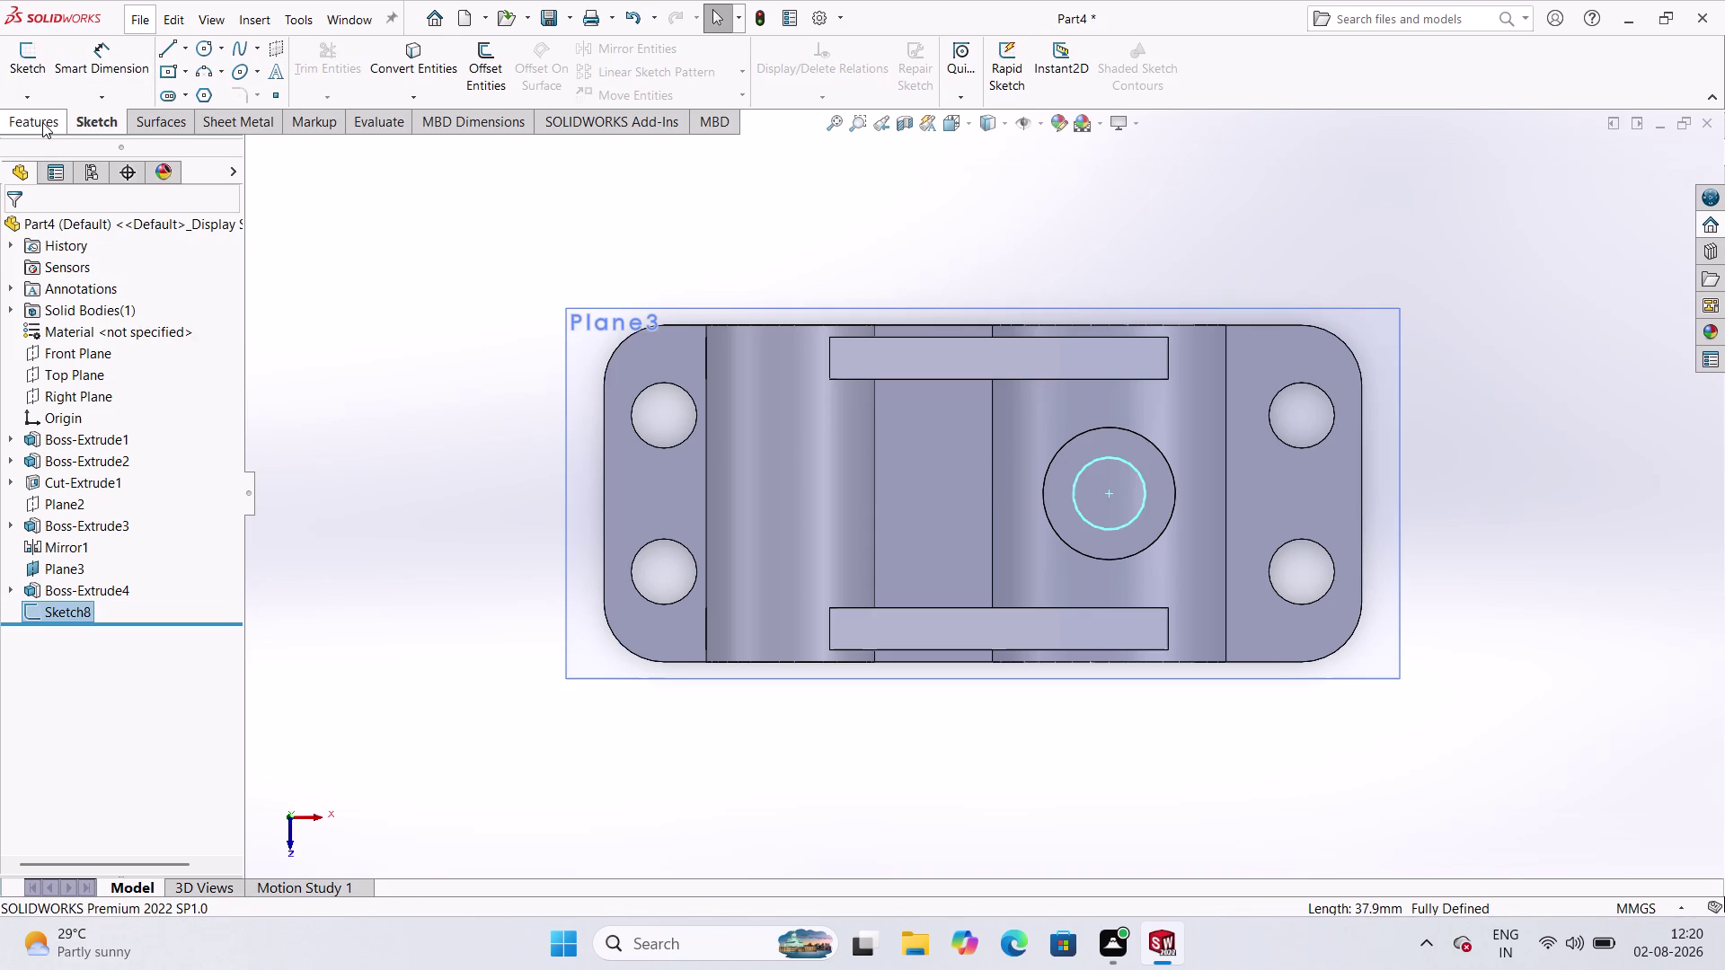
click(42, 122)
Cut-extrude the hole sketch Up To Next down through the bracket.
click(324, 59)
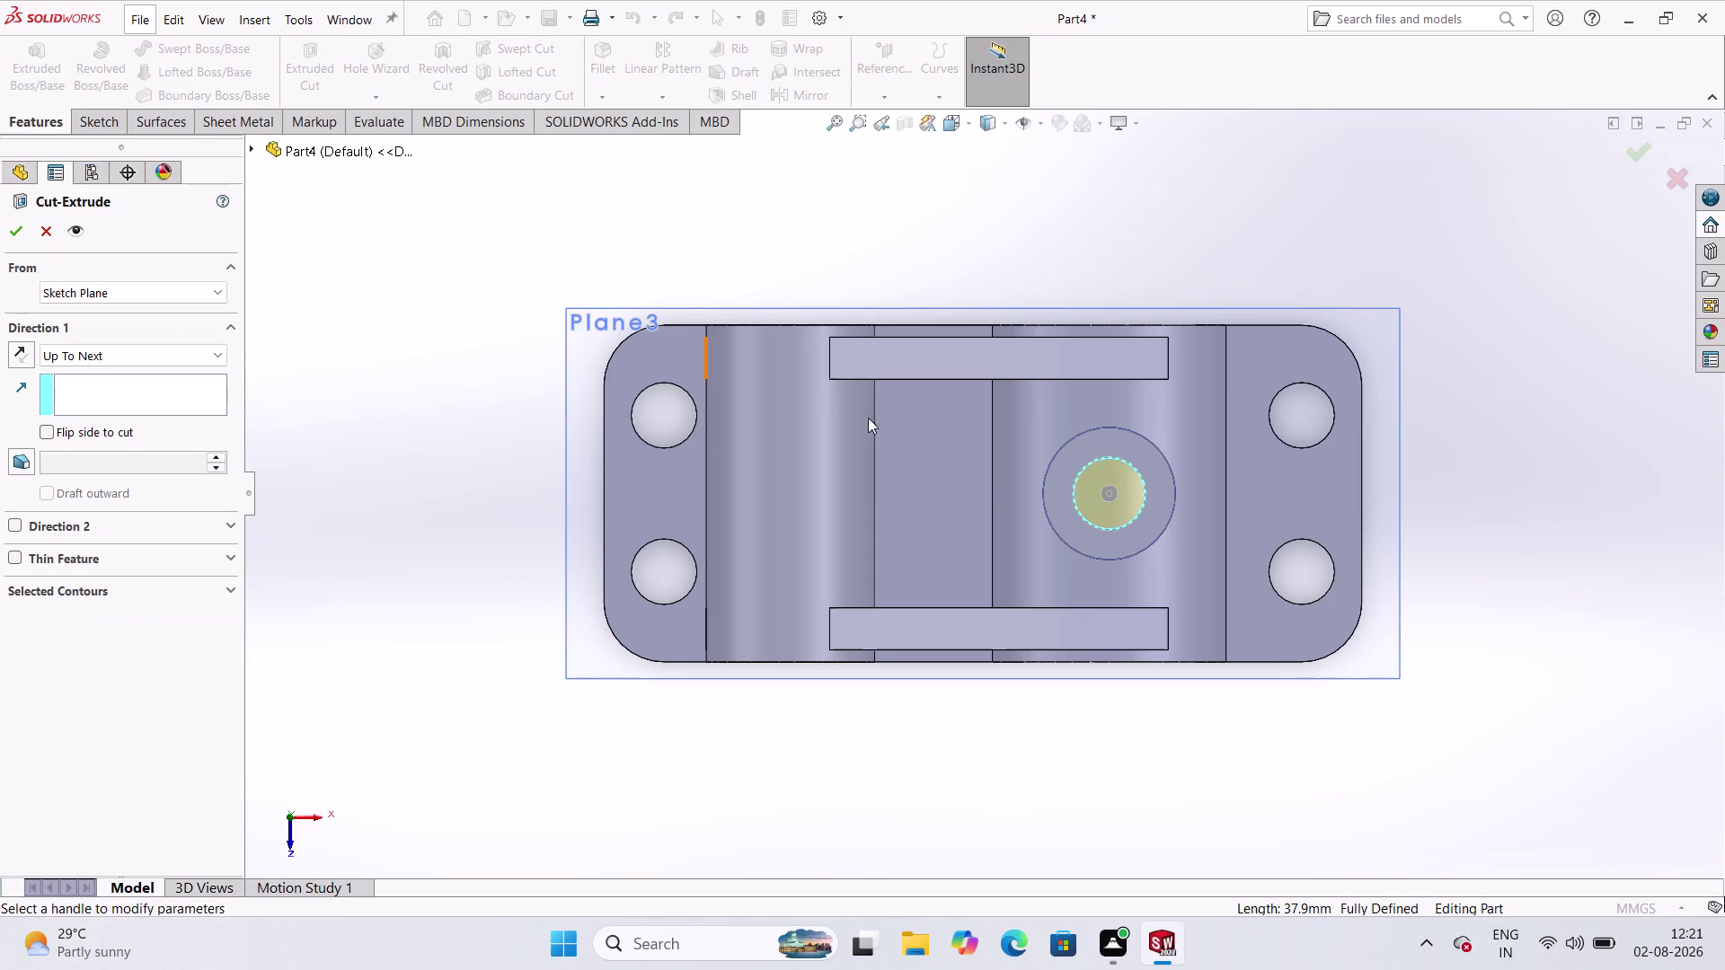
middle_drag(846, 392, 842, 0)
middle_click(842, 0)
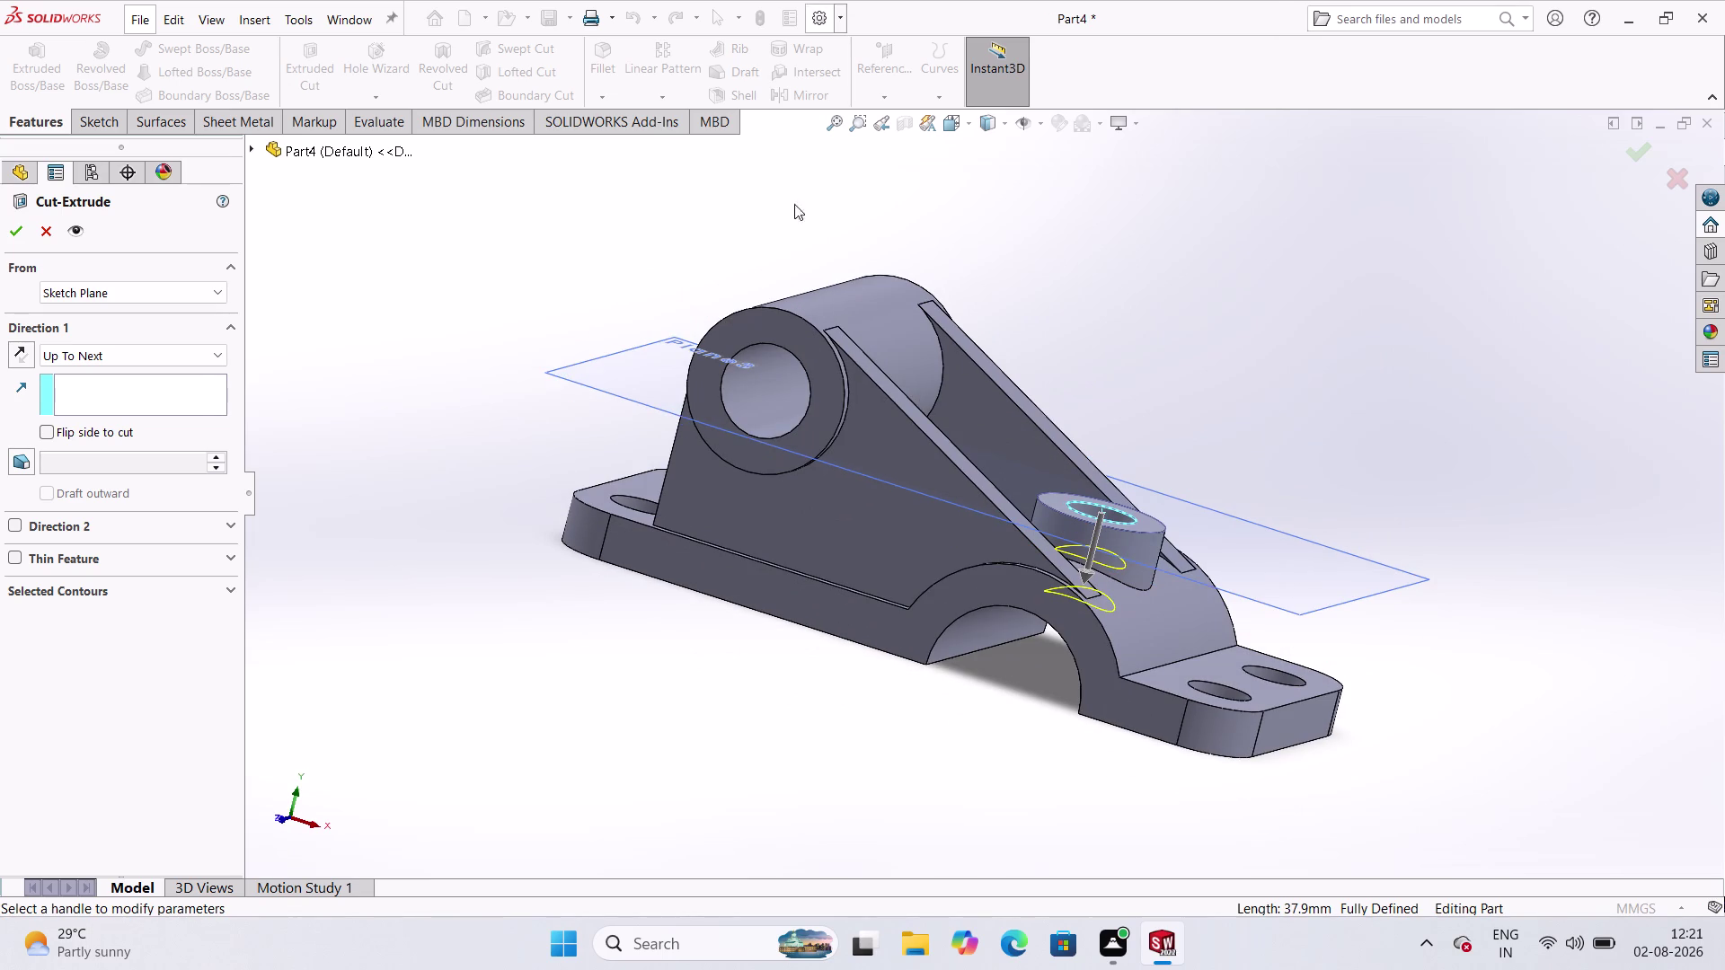
middle_drag(835, 393, 849, 280)
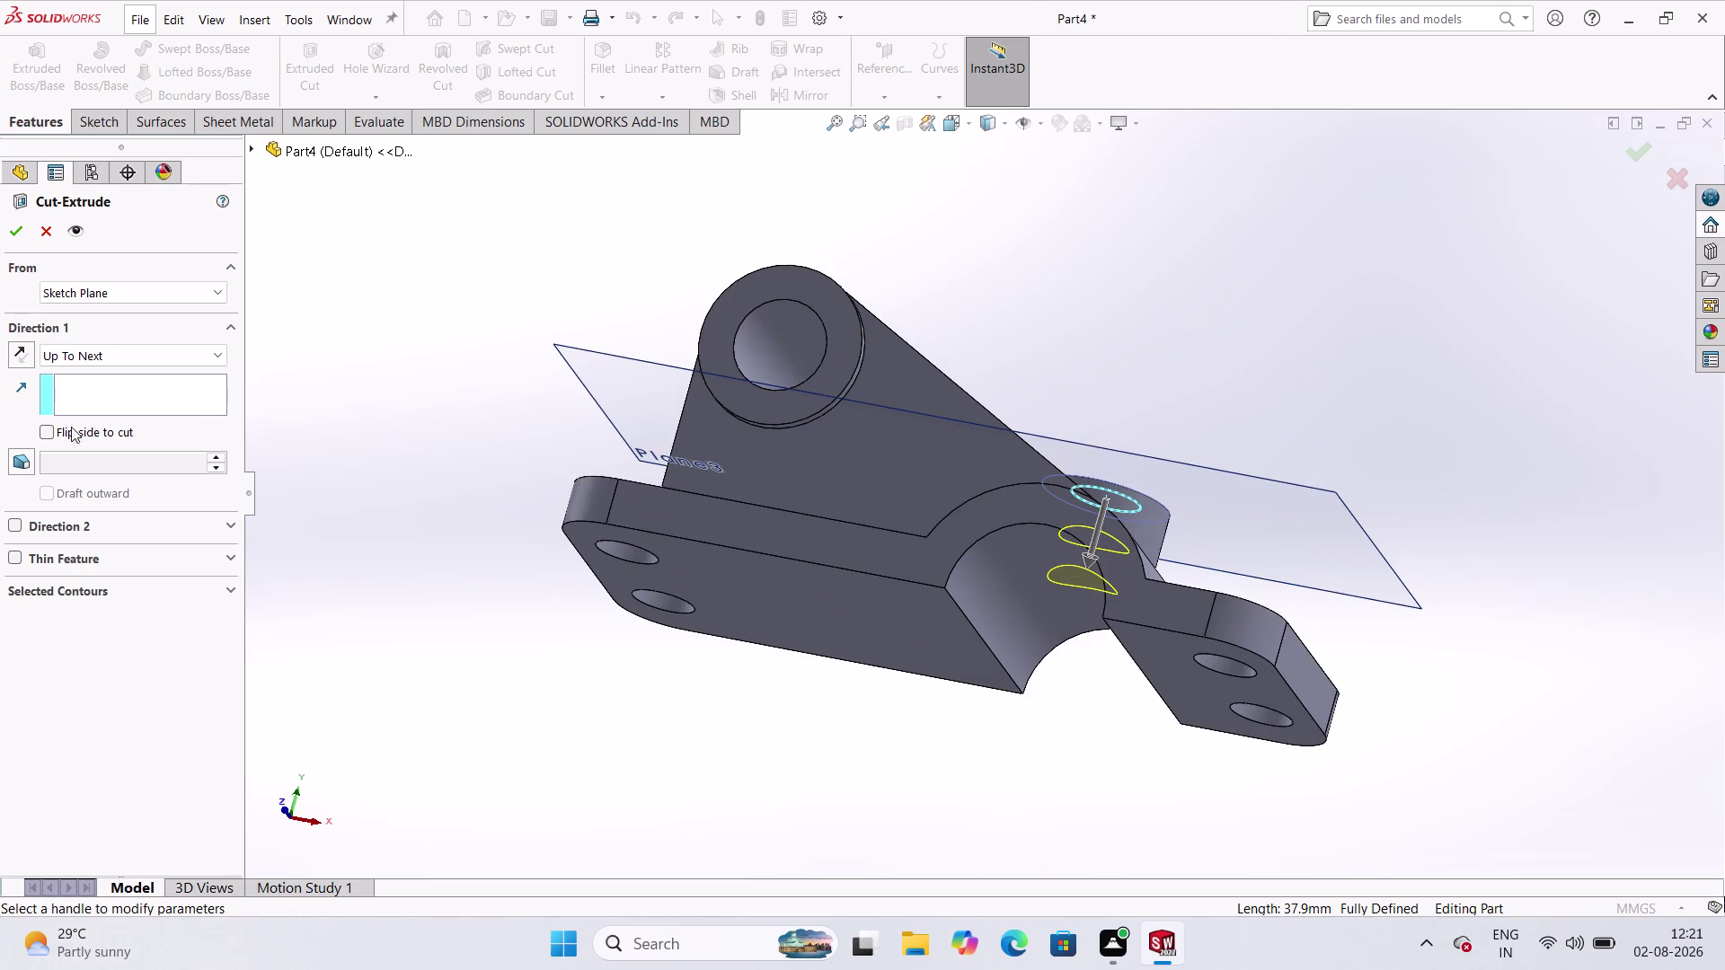
click(20, 222)
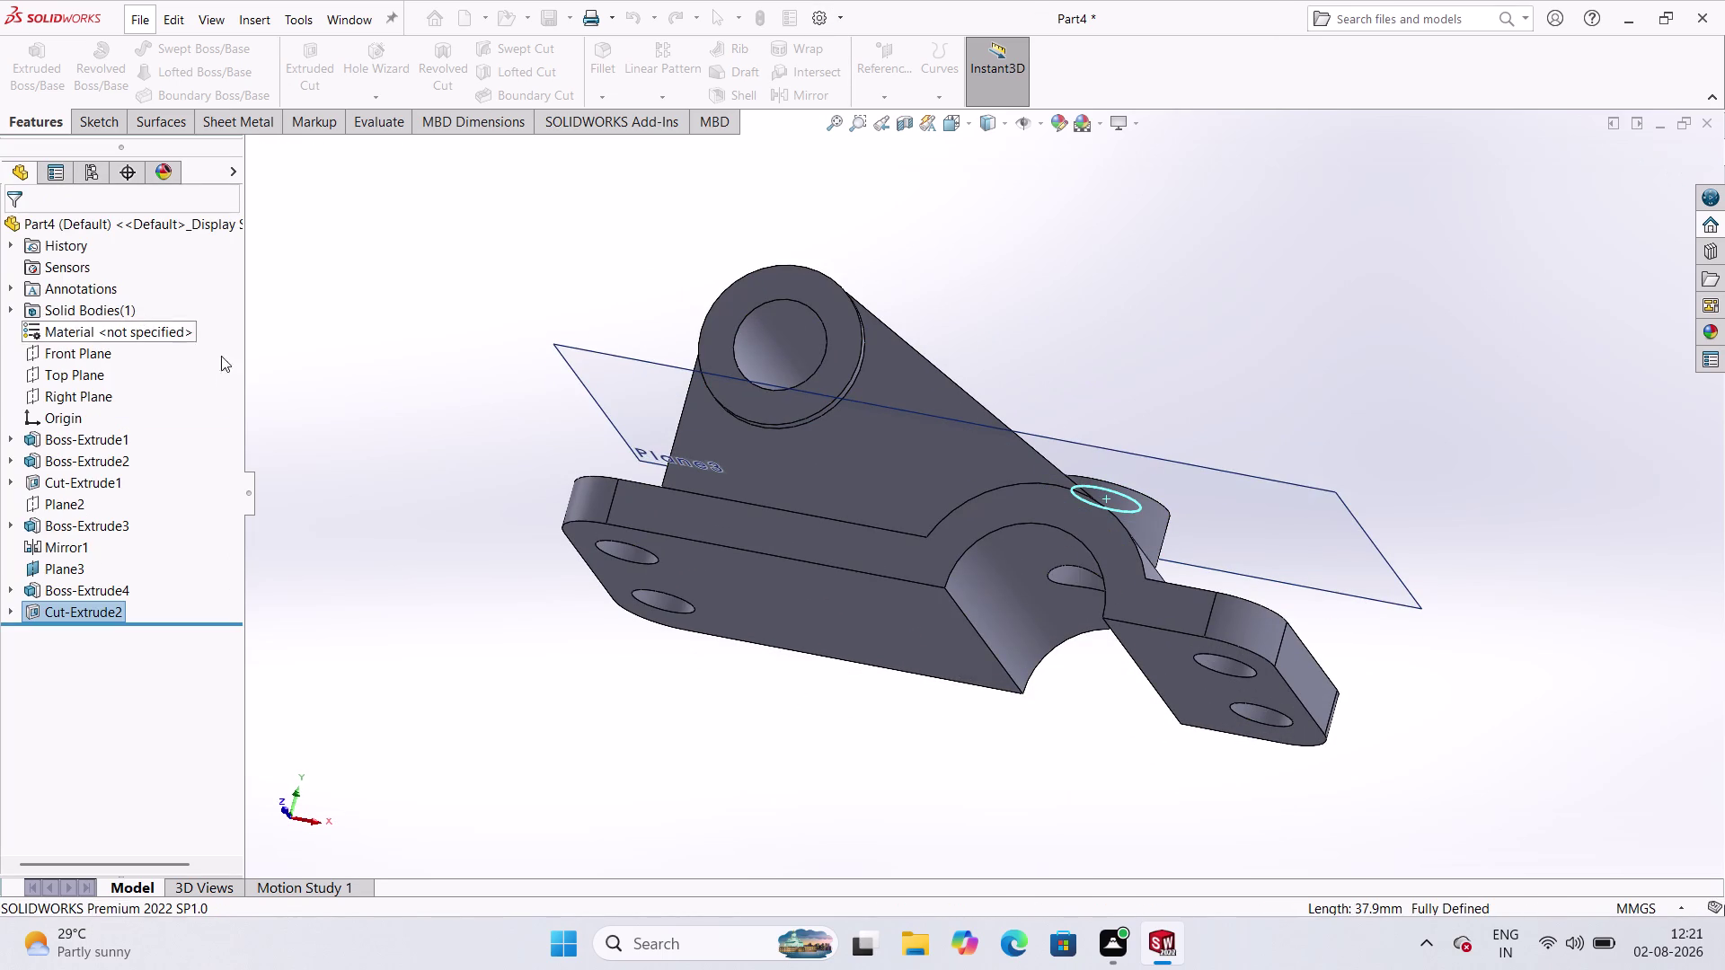
Hide Plane3 from the feature tree.
click(473, 432)
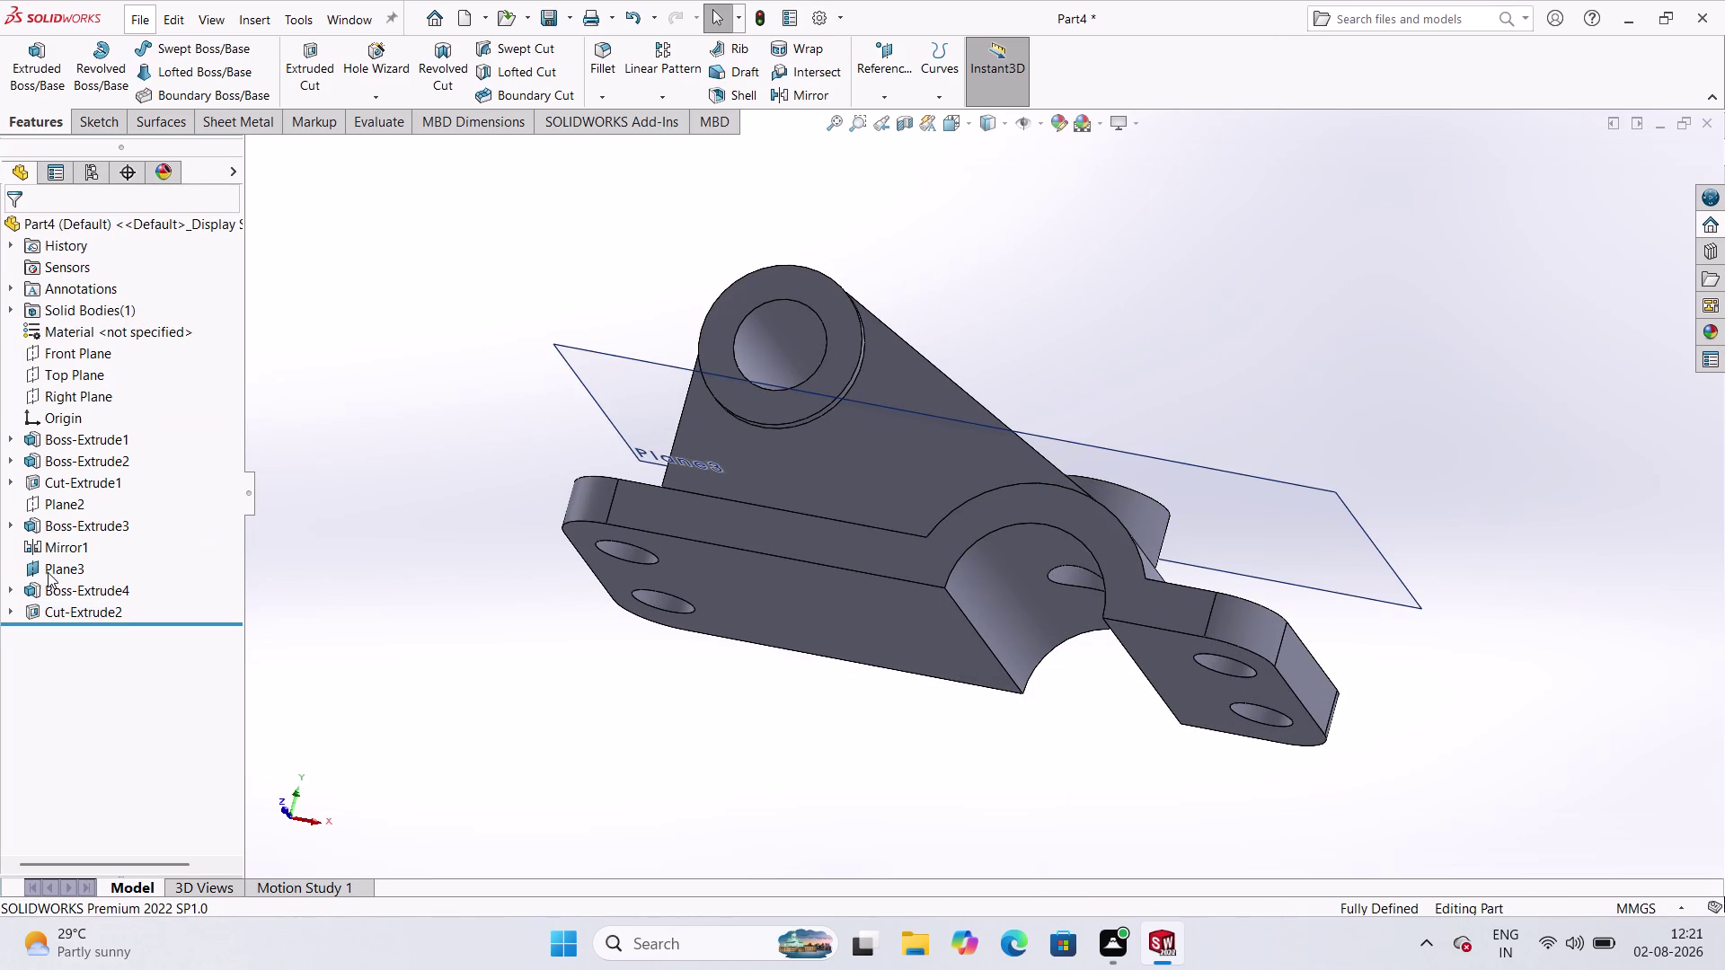
right_click(47, 572)
click(89, 517)
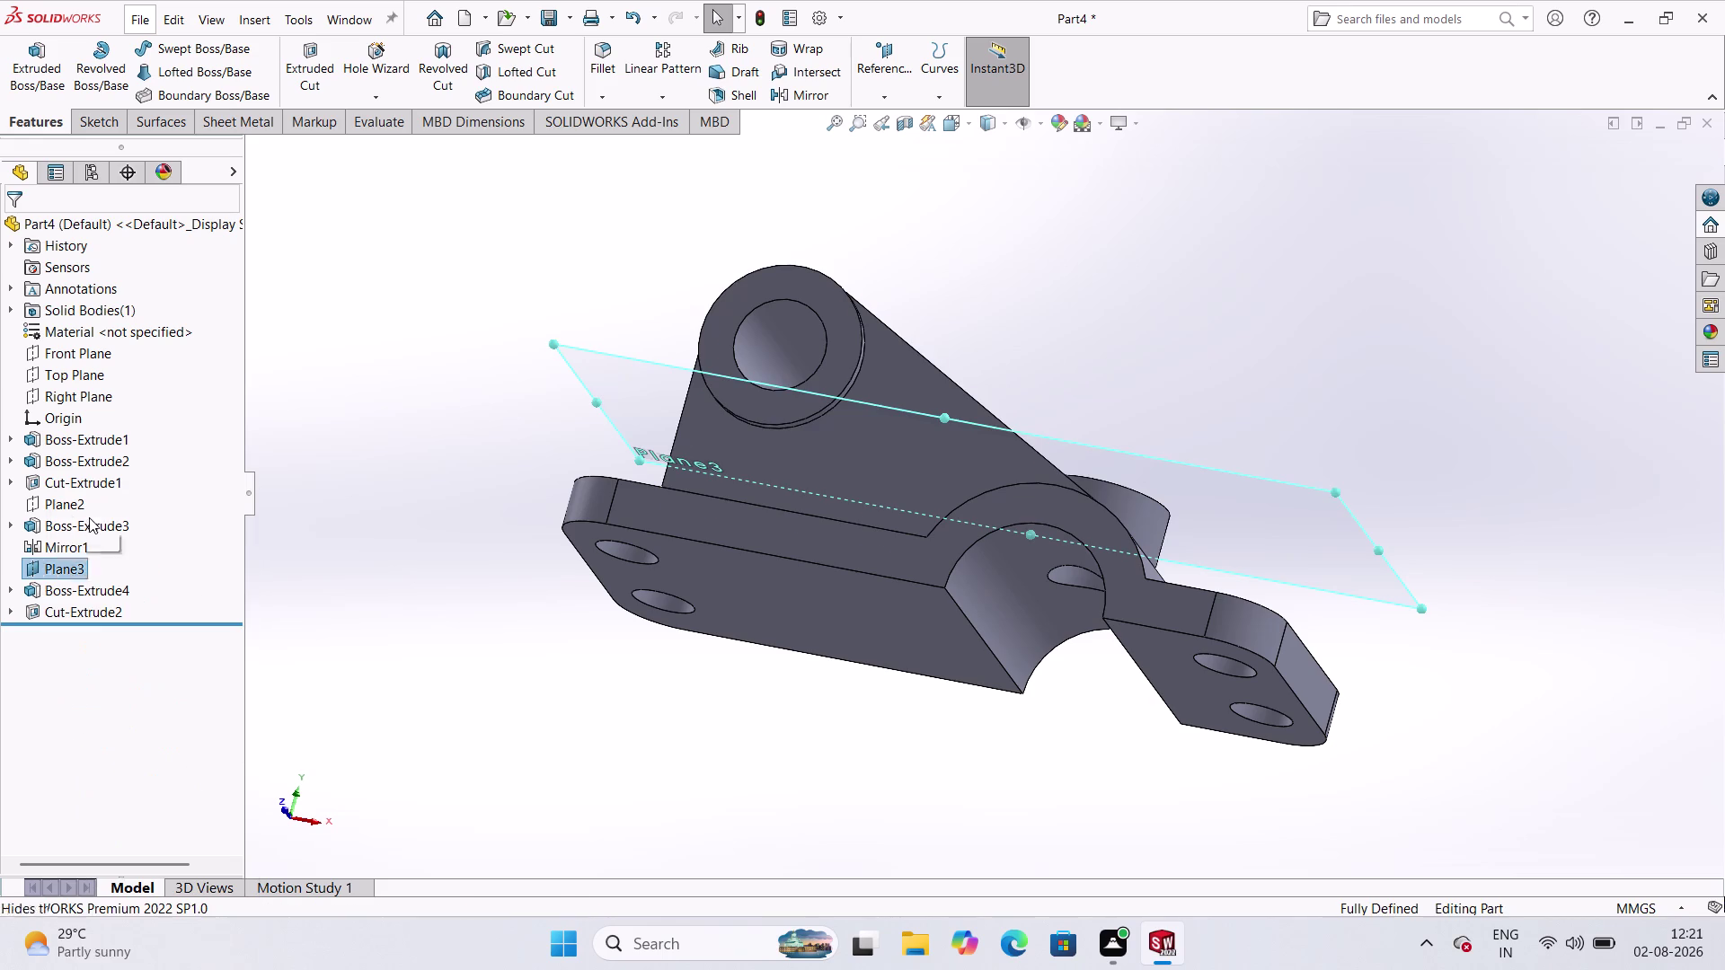
scroll(up, 3)
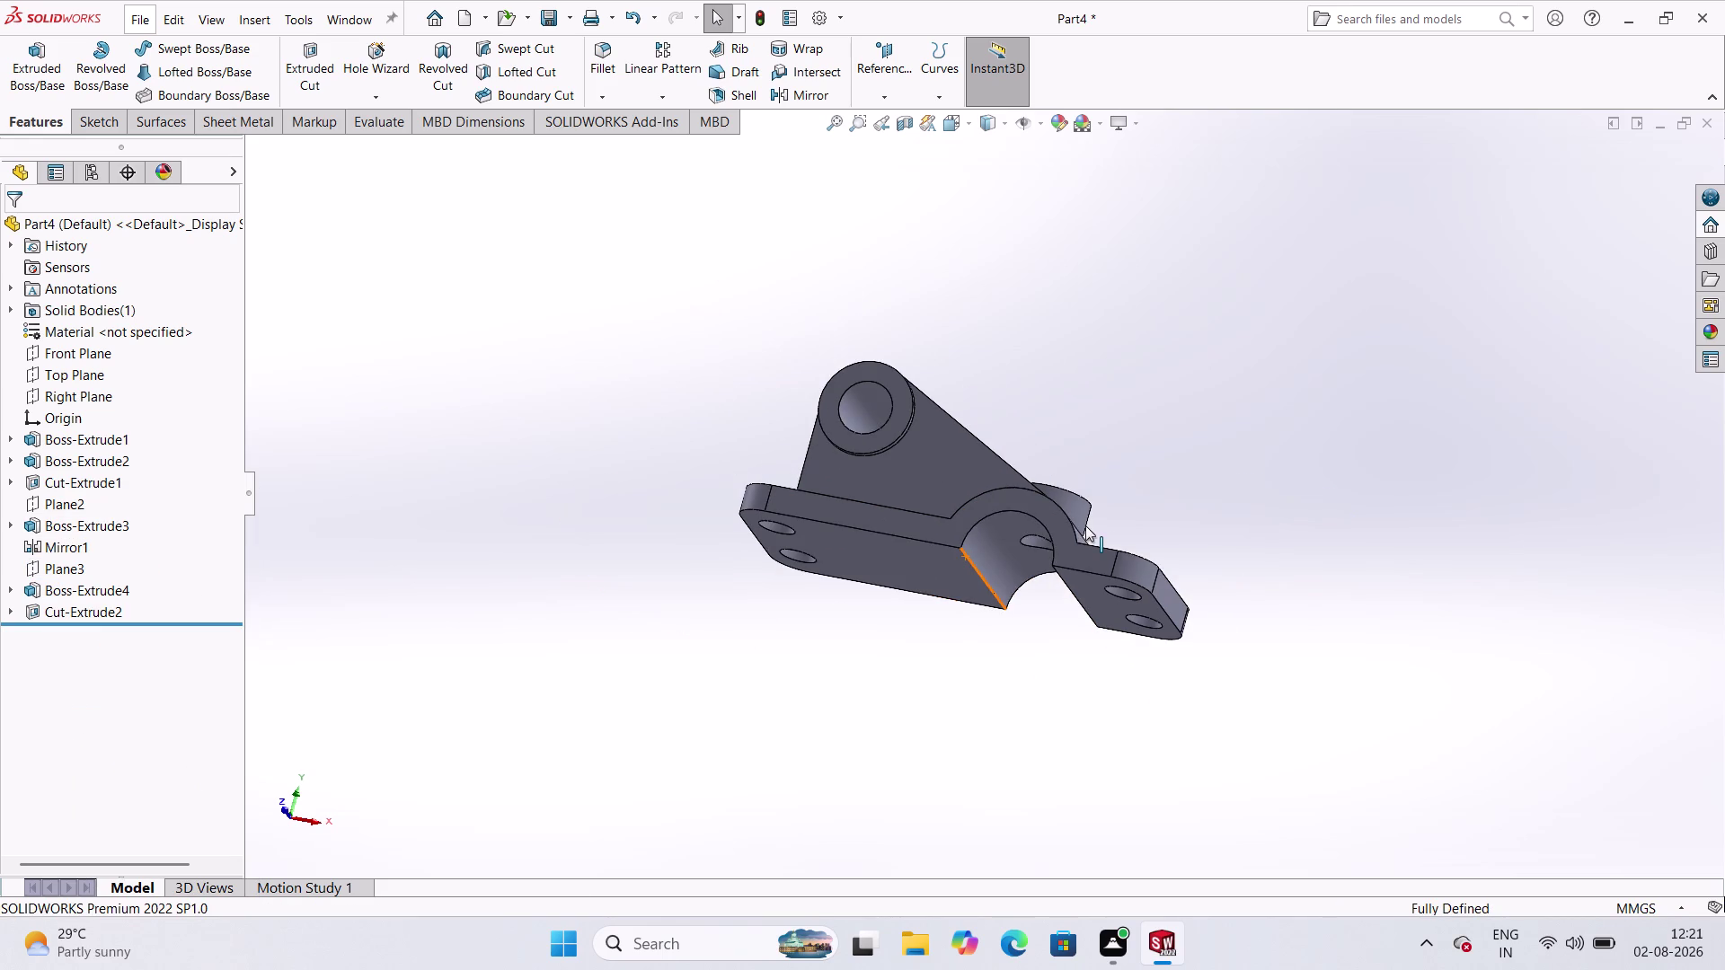
middle_drag(1033, 527, 1076, 225)
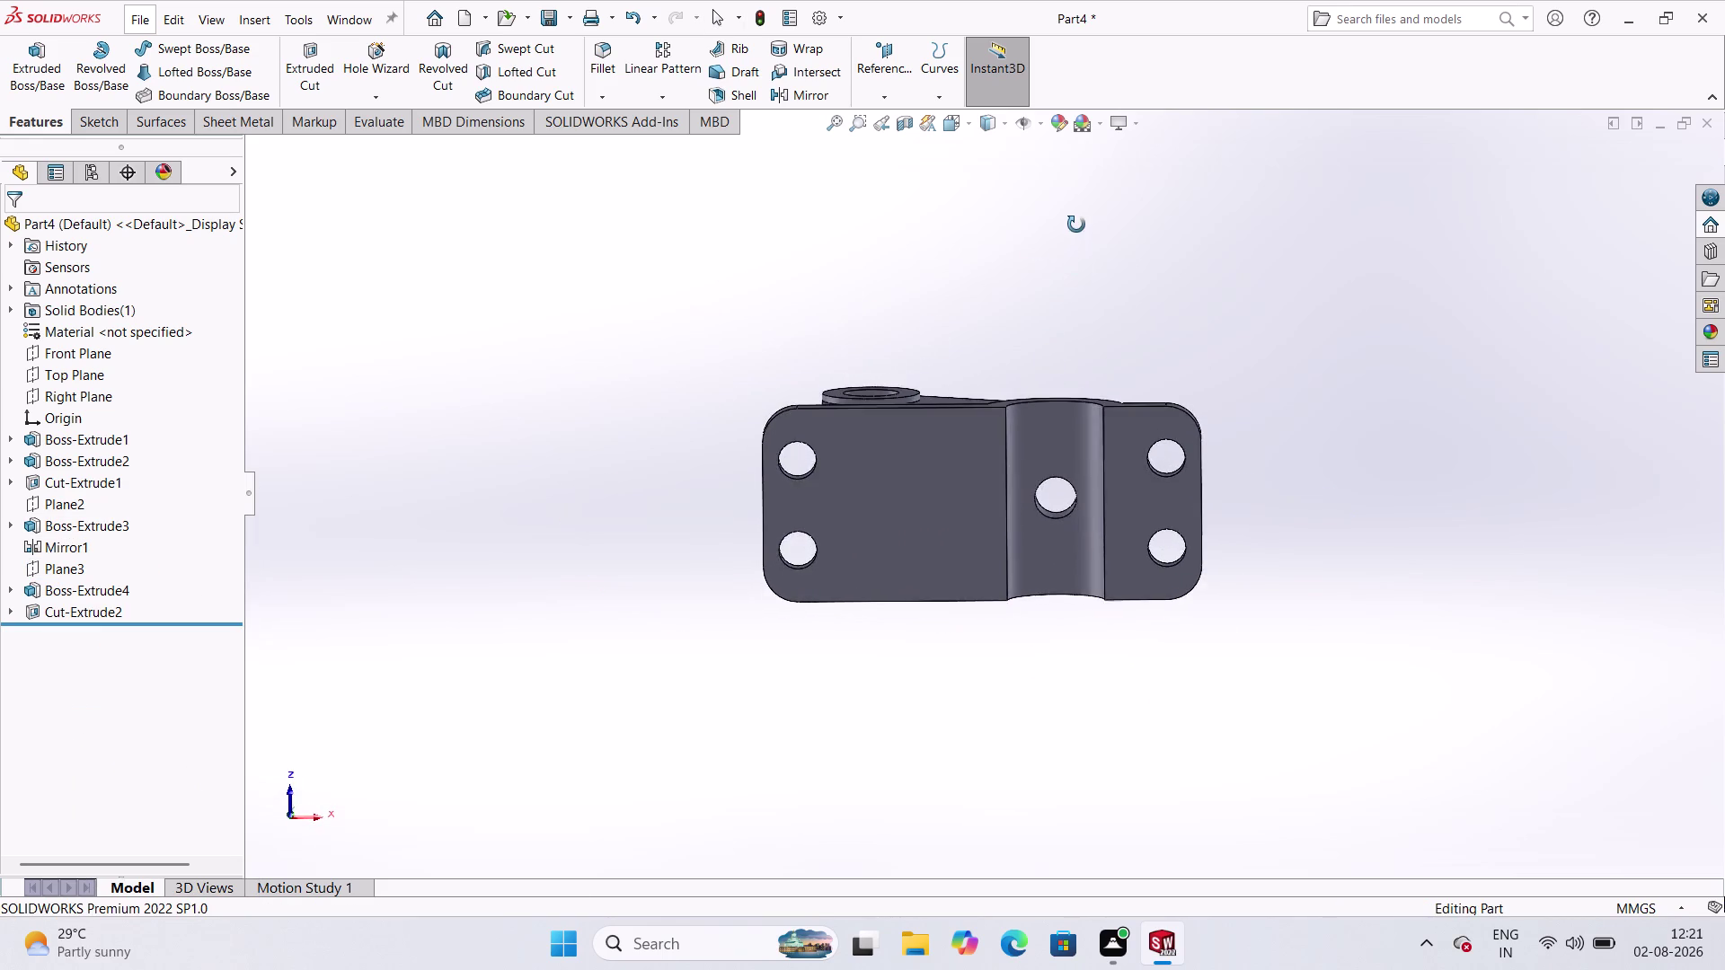
middle_drag(1076, 225, 866, 386)
middle_drag(927, 570, 847, 610)
middle_drag(719, 648, 590, 665)
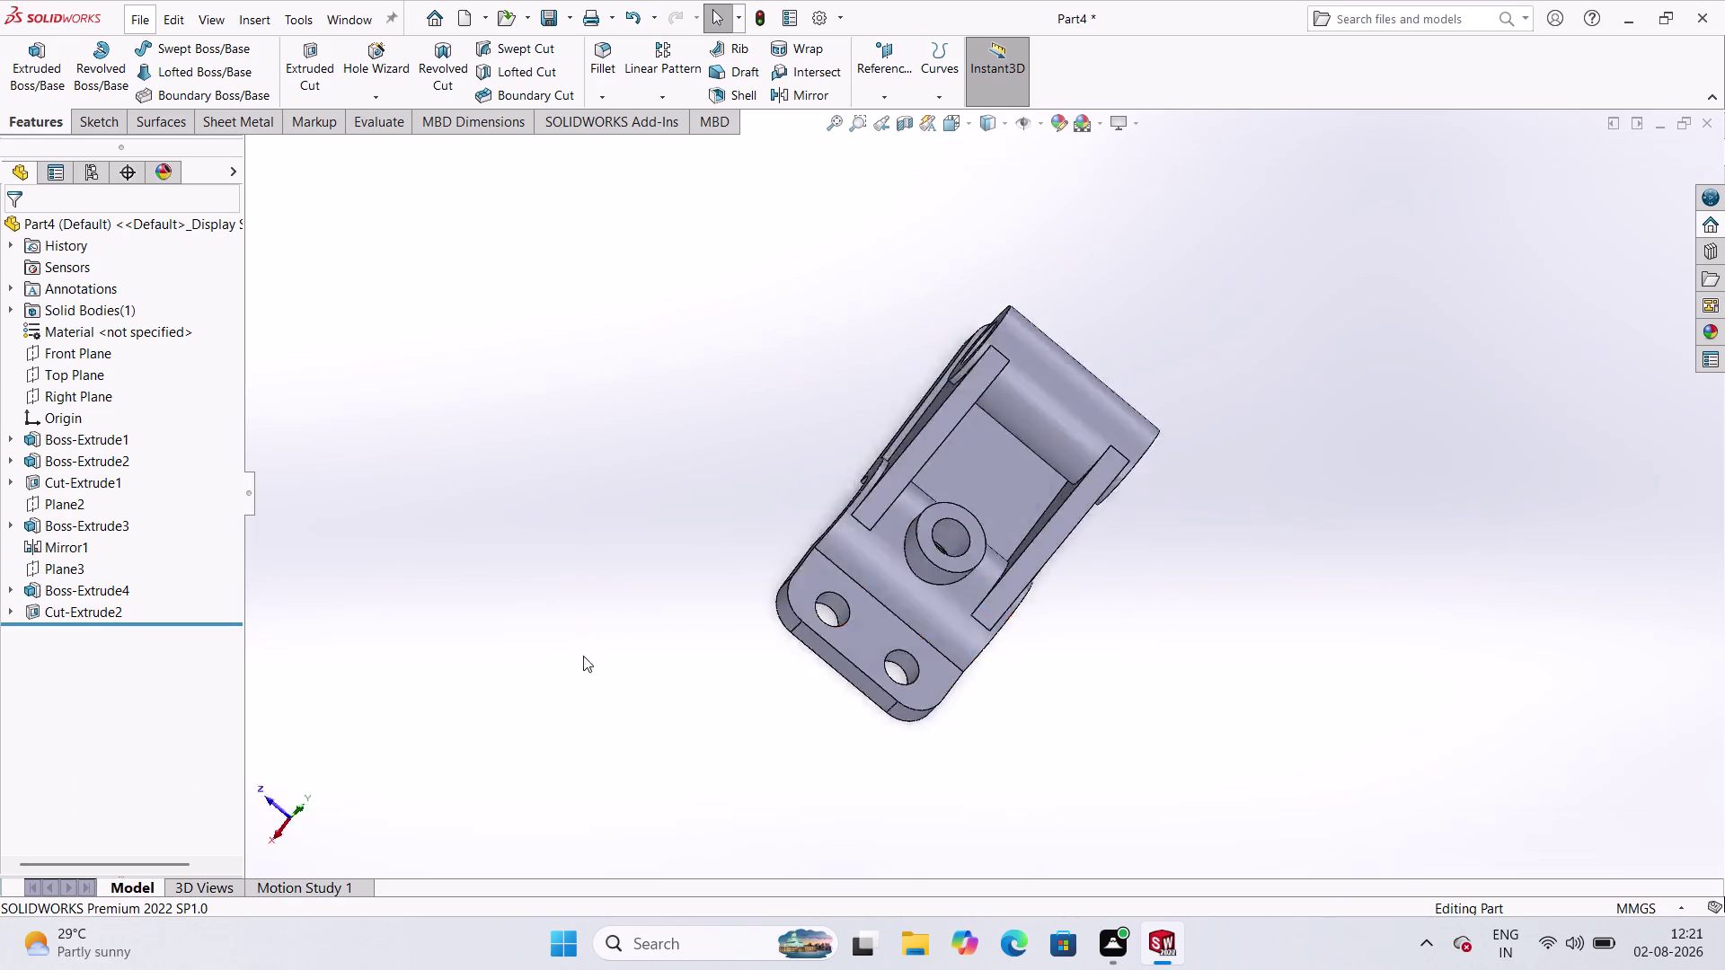
middle_drag(590, 665, 574, 640)
scroll(down, 3)
scroll(up, 3)
middle_drag(809, 477, 877, 415)
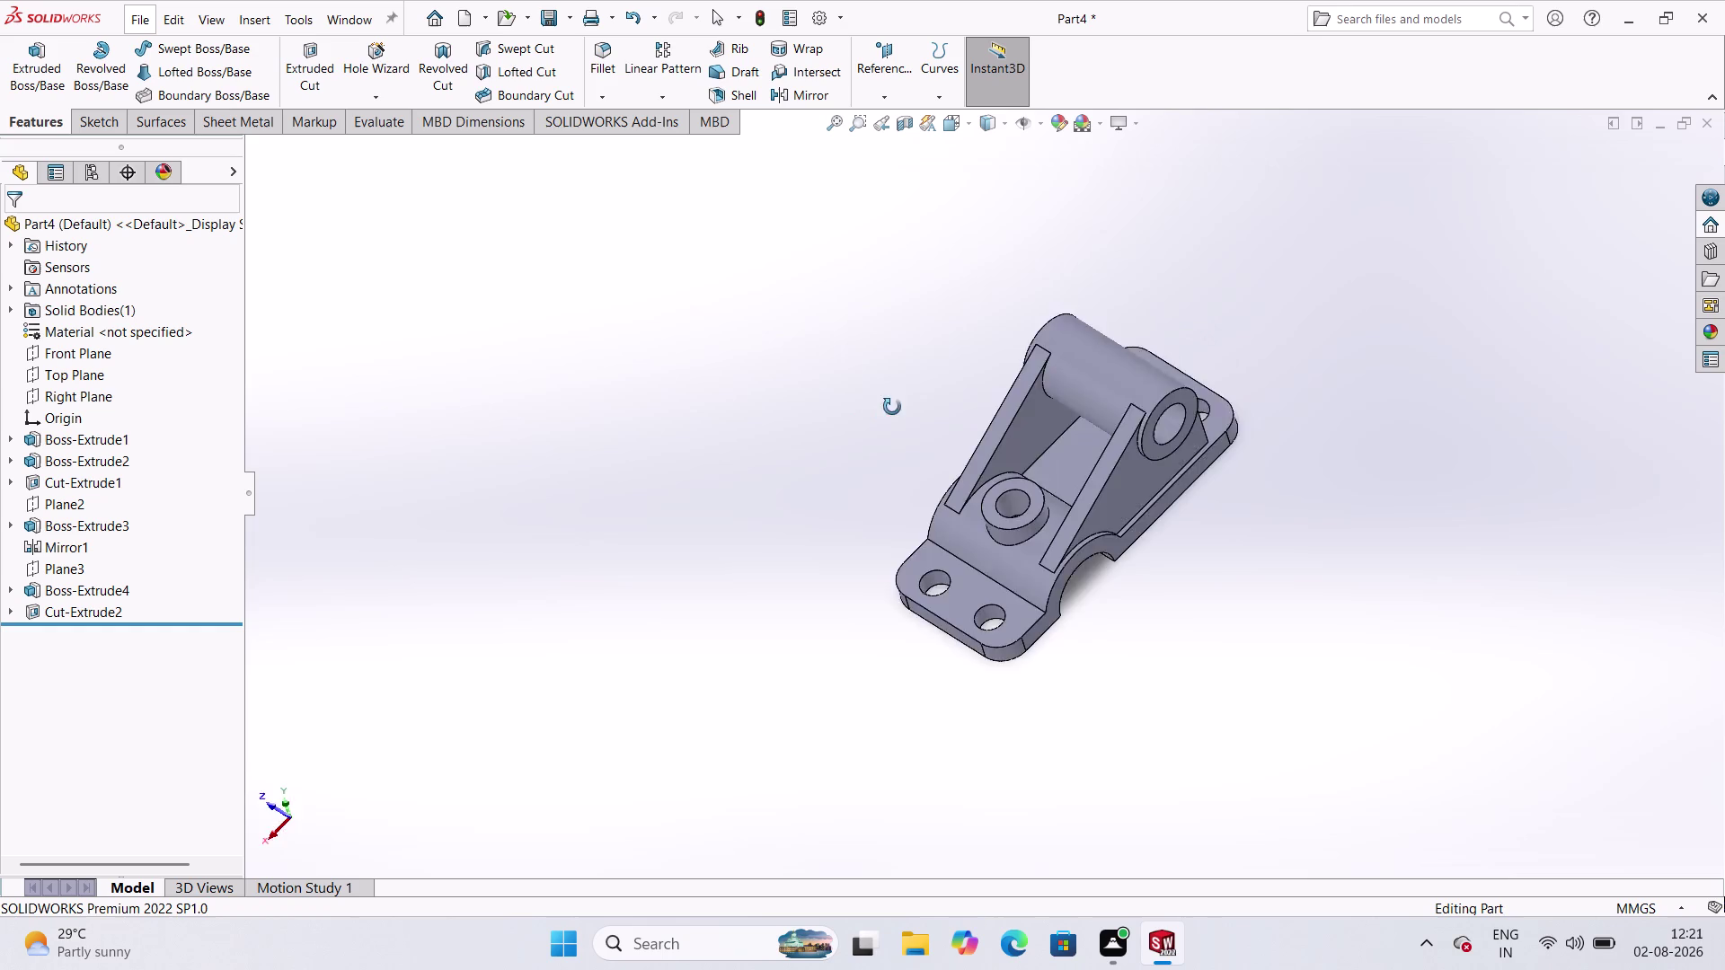
middle_drag(878, 416, 1047, 424)
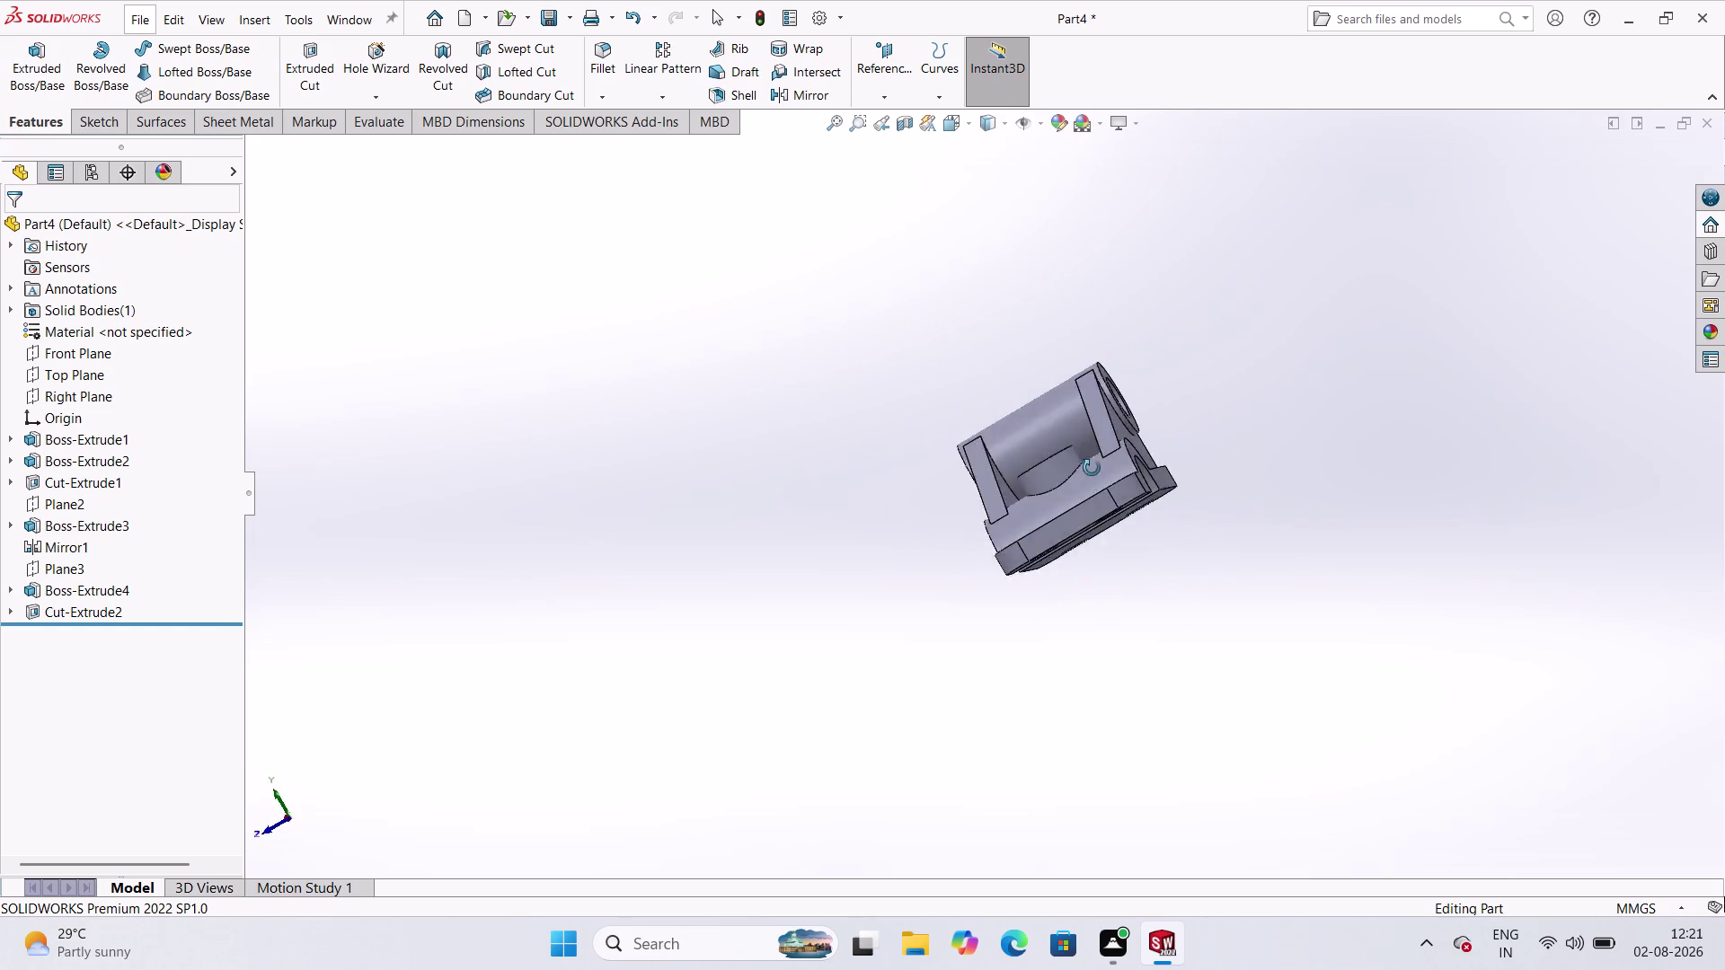
middle_drag(1048, 424, 1310, 483)
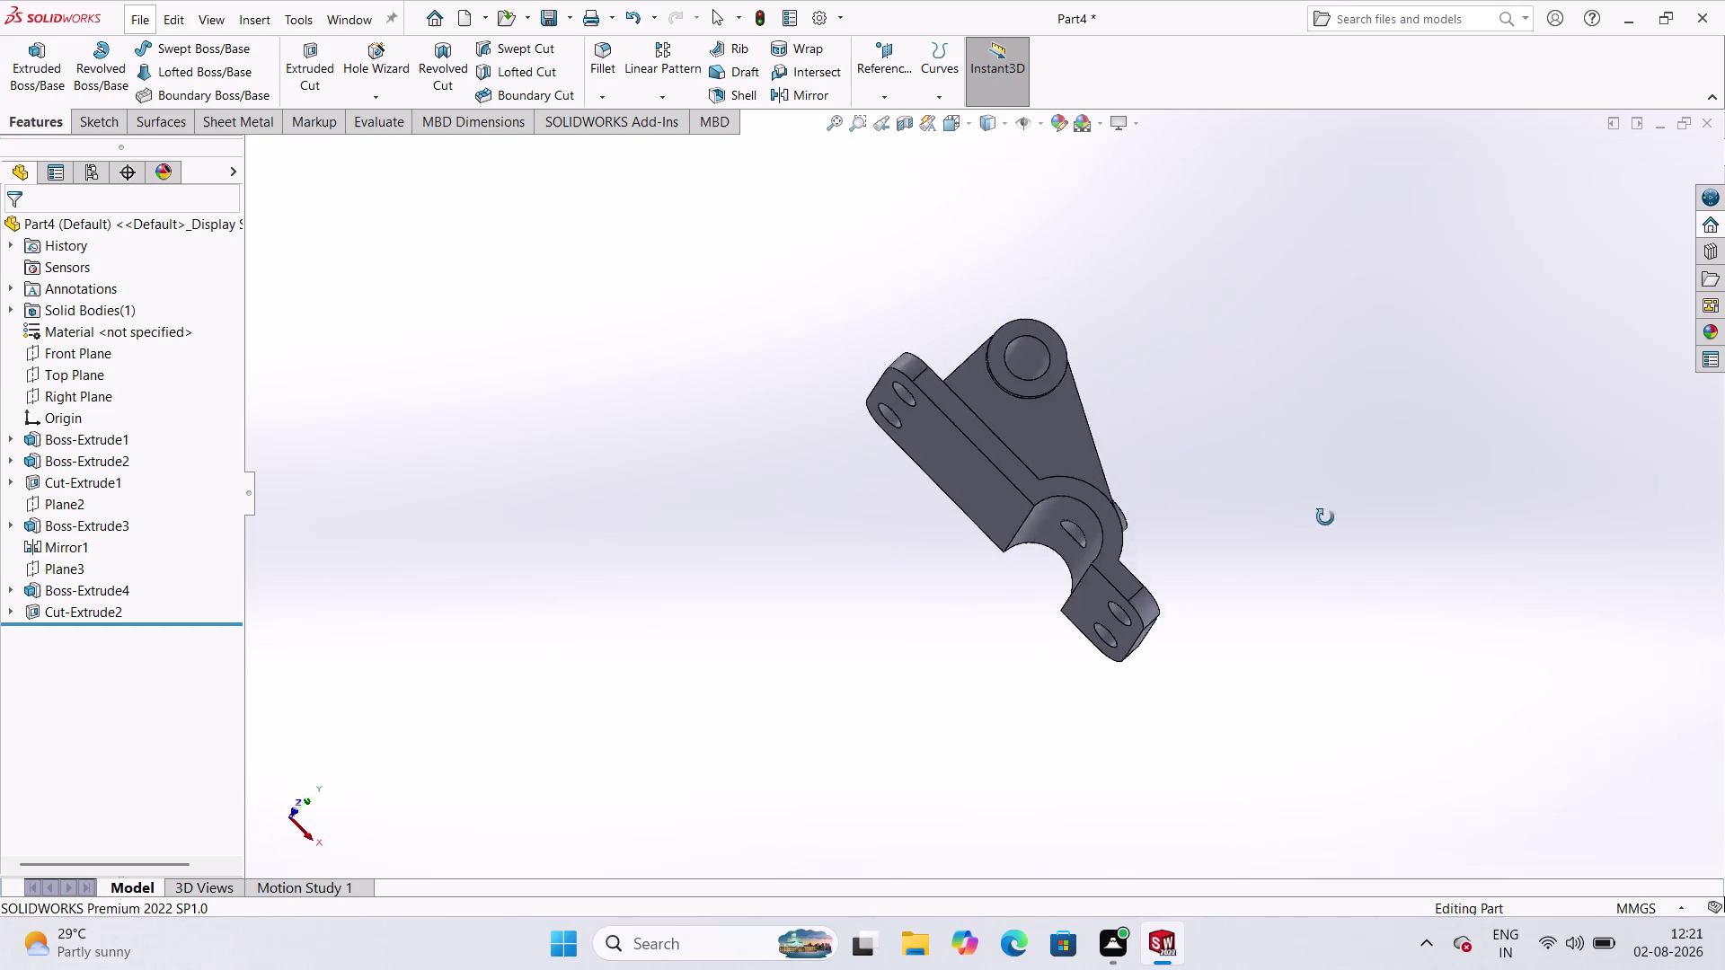
middle_drag(1309, 483, 1255, 497)
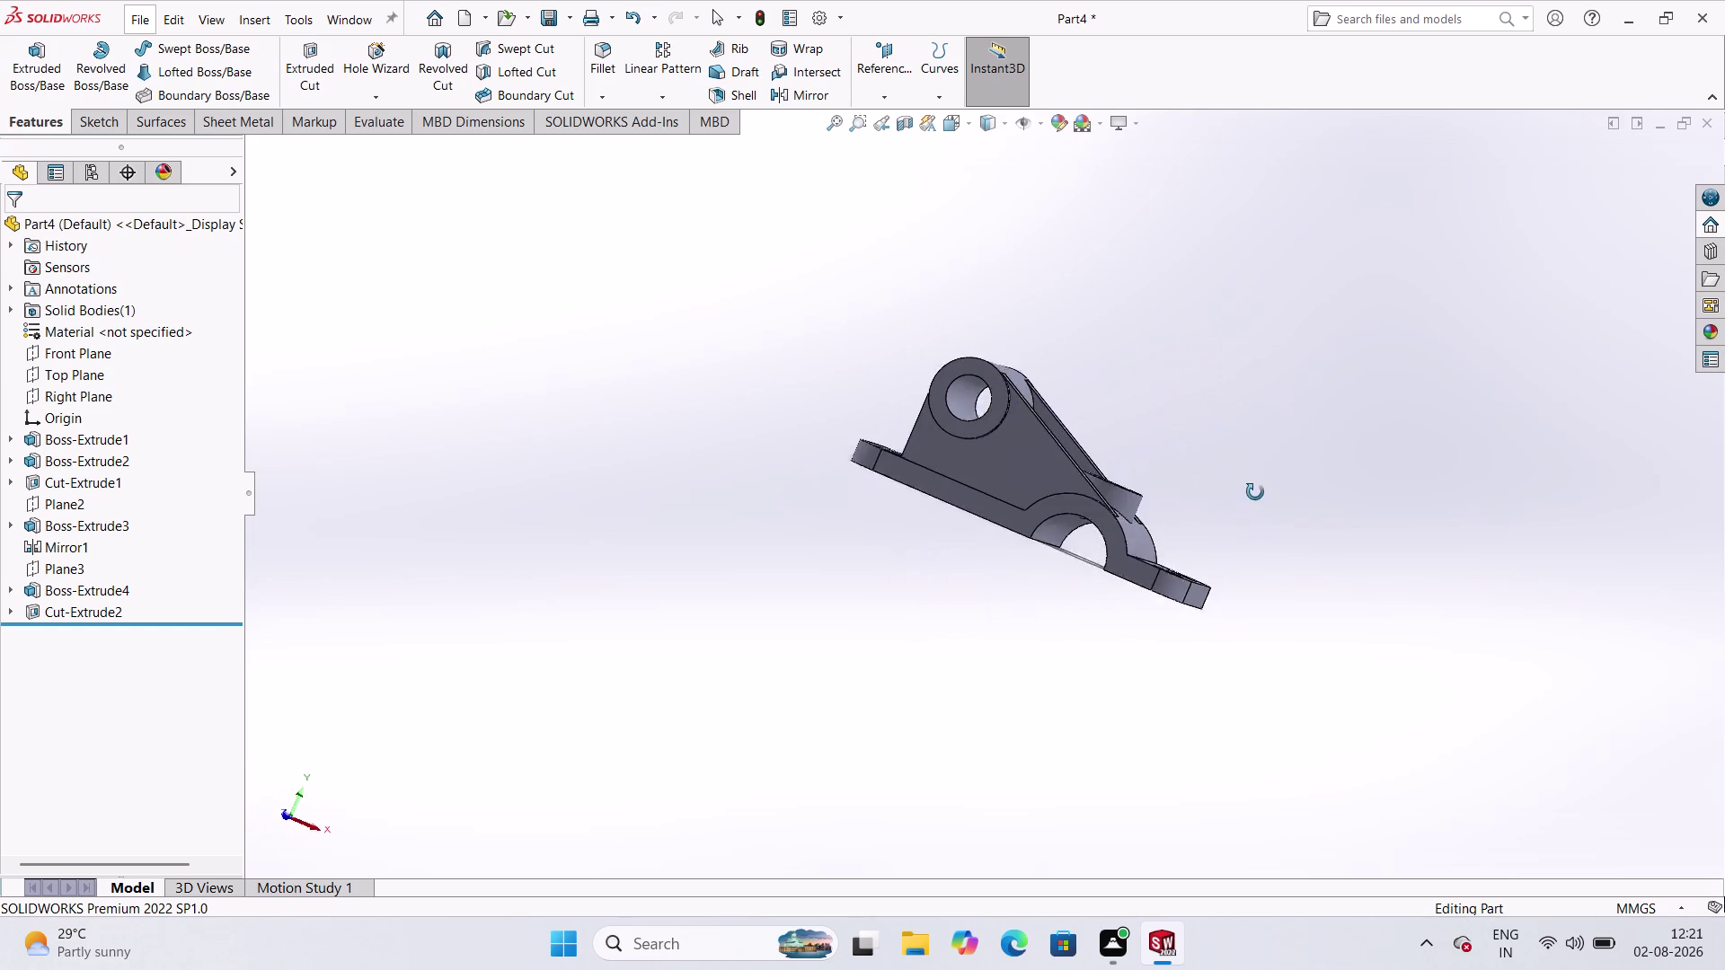
middle_drag(1254, 498, 1258, 639)
middle_drag(1237, 591, 1314, 458)
middle_drag(1320, 457, 1162, 537)
middle_drag(1151, 571, 1061, 702)
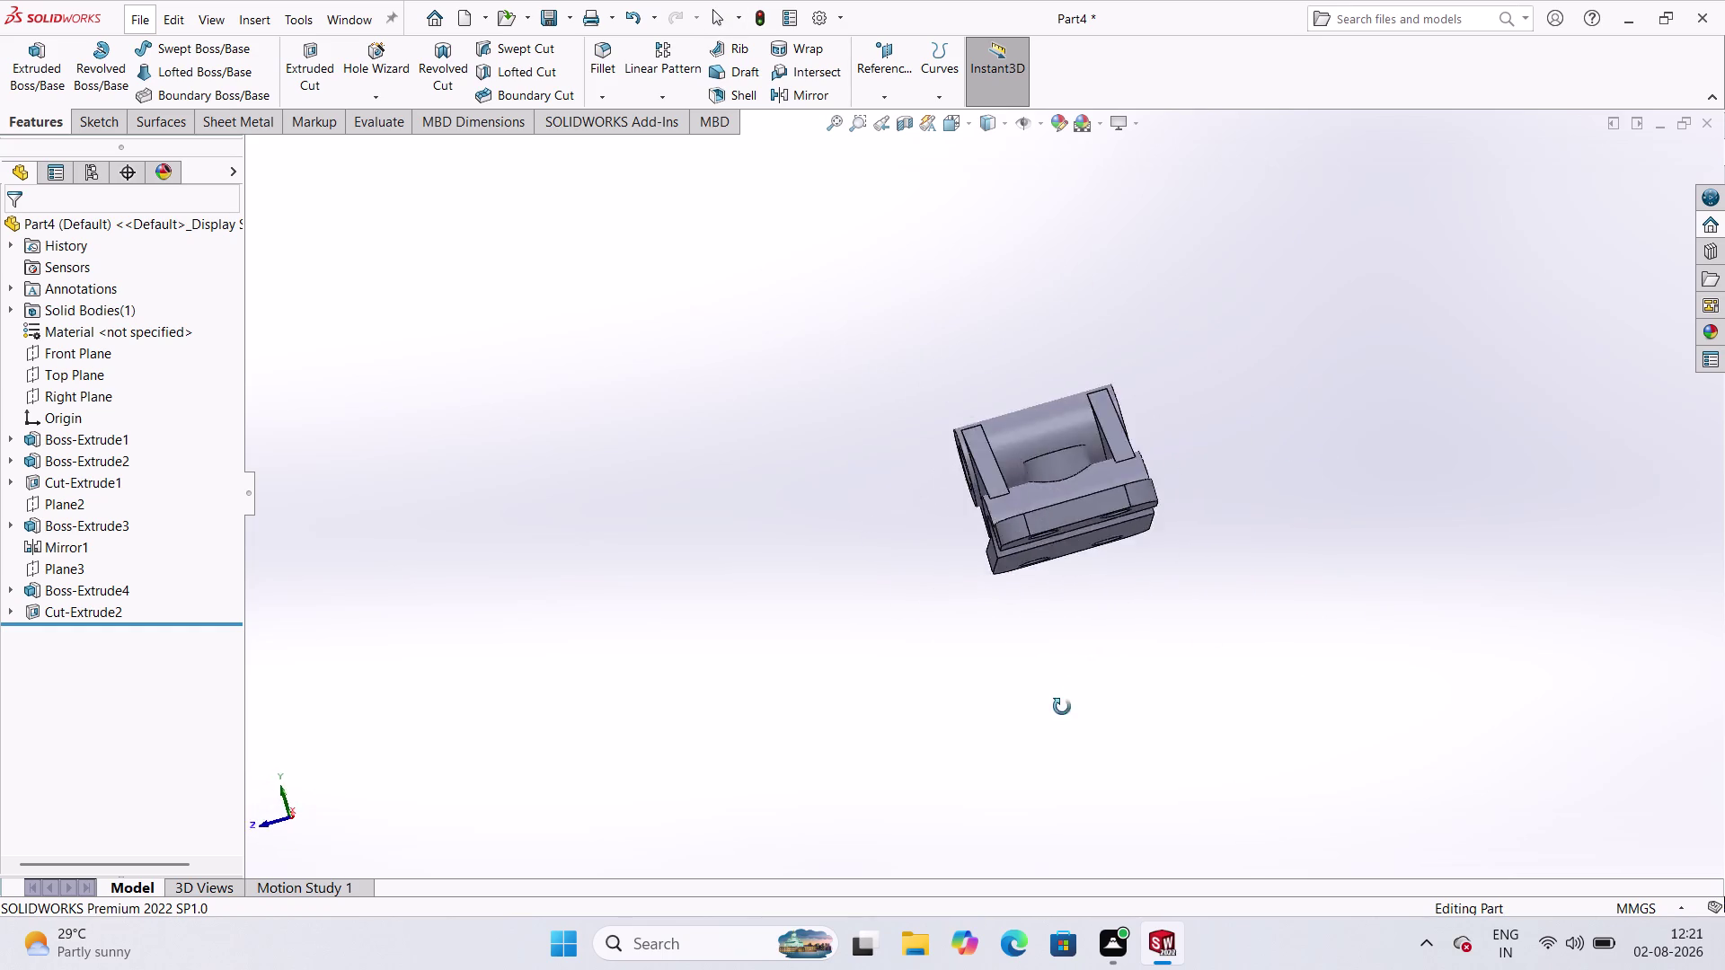
middle_drag(1062, 702, 1188, 779)
middle_drag(1083, 307, 1072, 466)
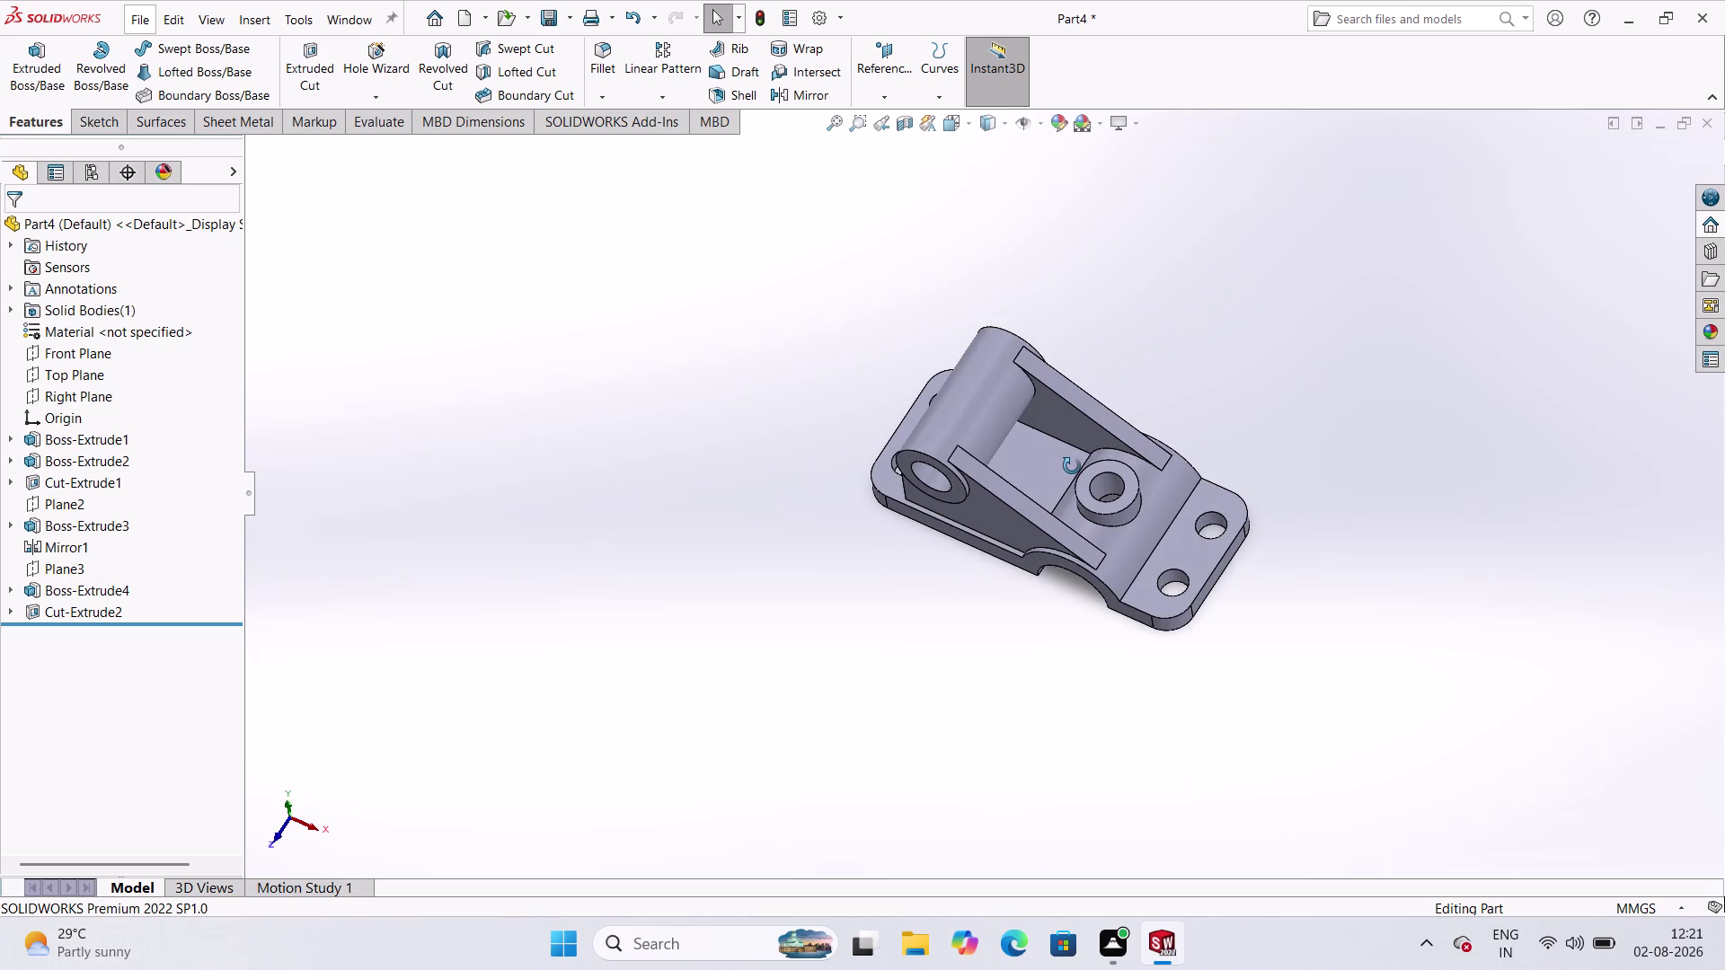
middle_drag(1071, 466, 1096, 345)
scroll(up, 3)
scroll(up, 3)
scroll(down, 3)
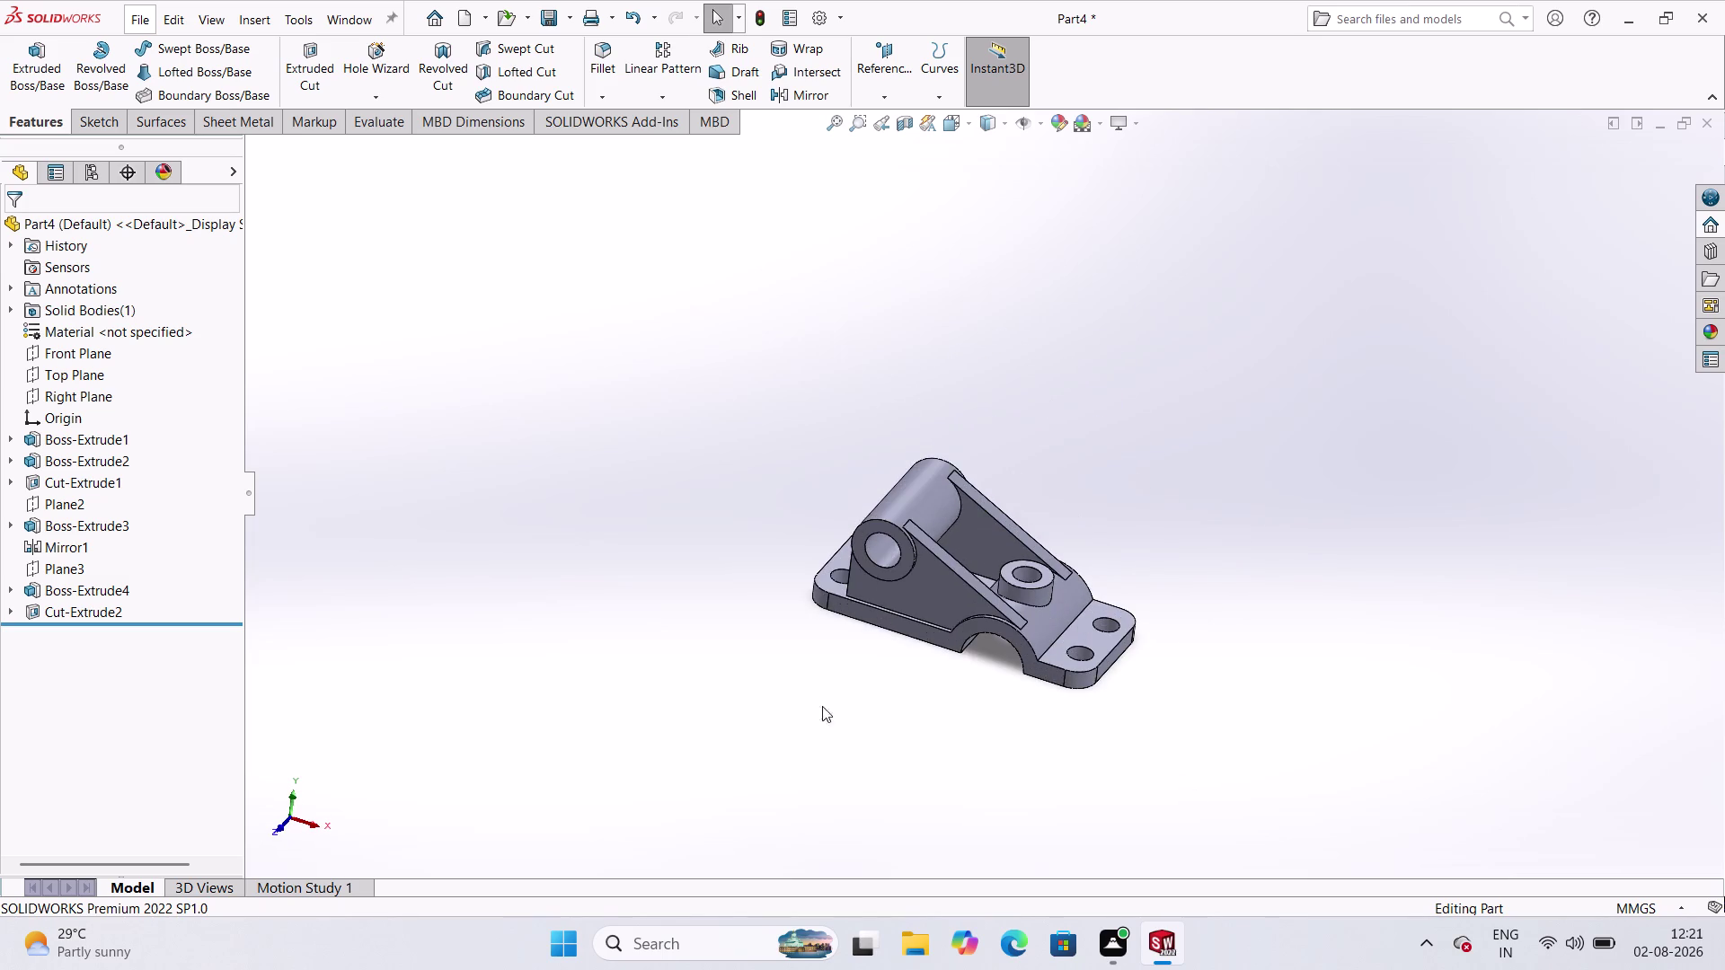
scroll(up, 3)
scroll(down, 3)
scroll(down, 3)
scroll(up, 3)
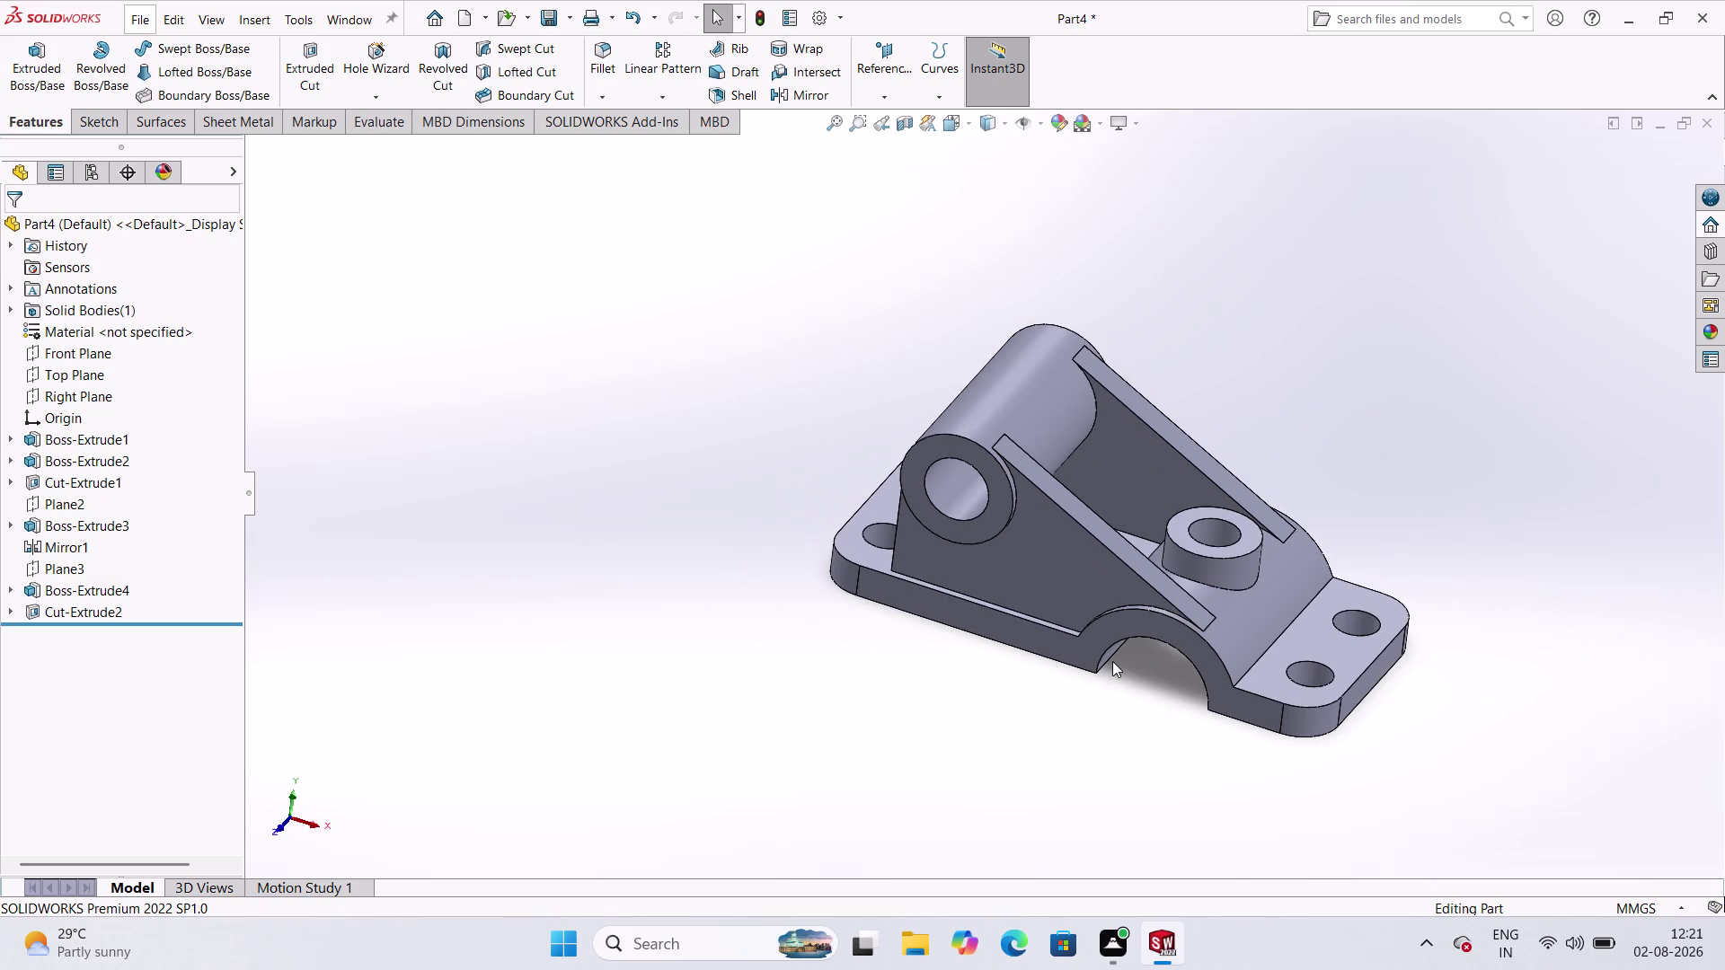
middle_drag(1229, 733, 1309, 612)
scroll(up, 3)
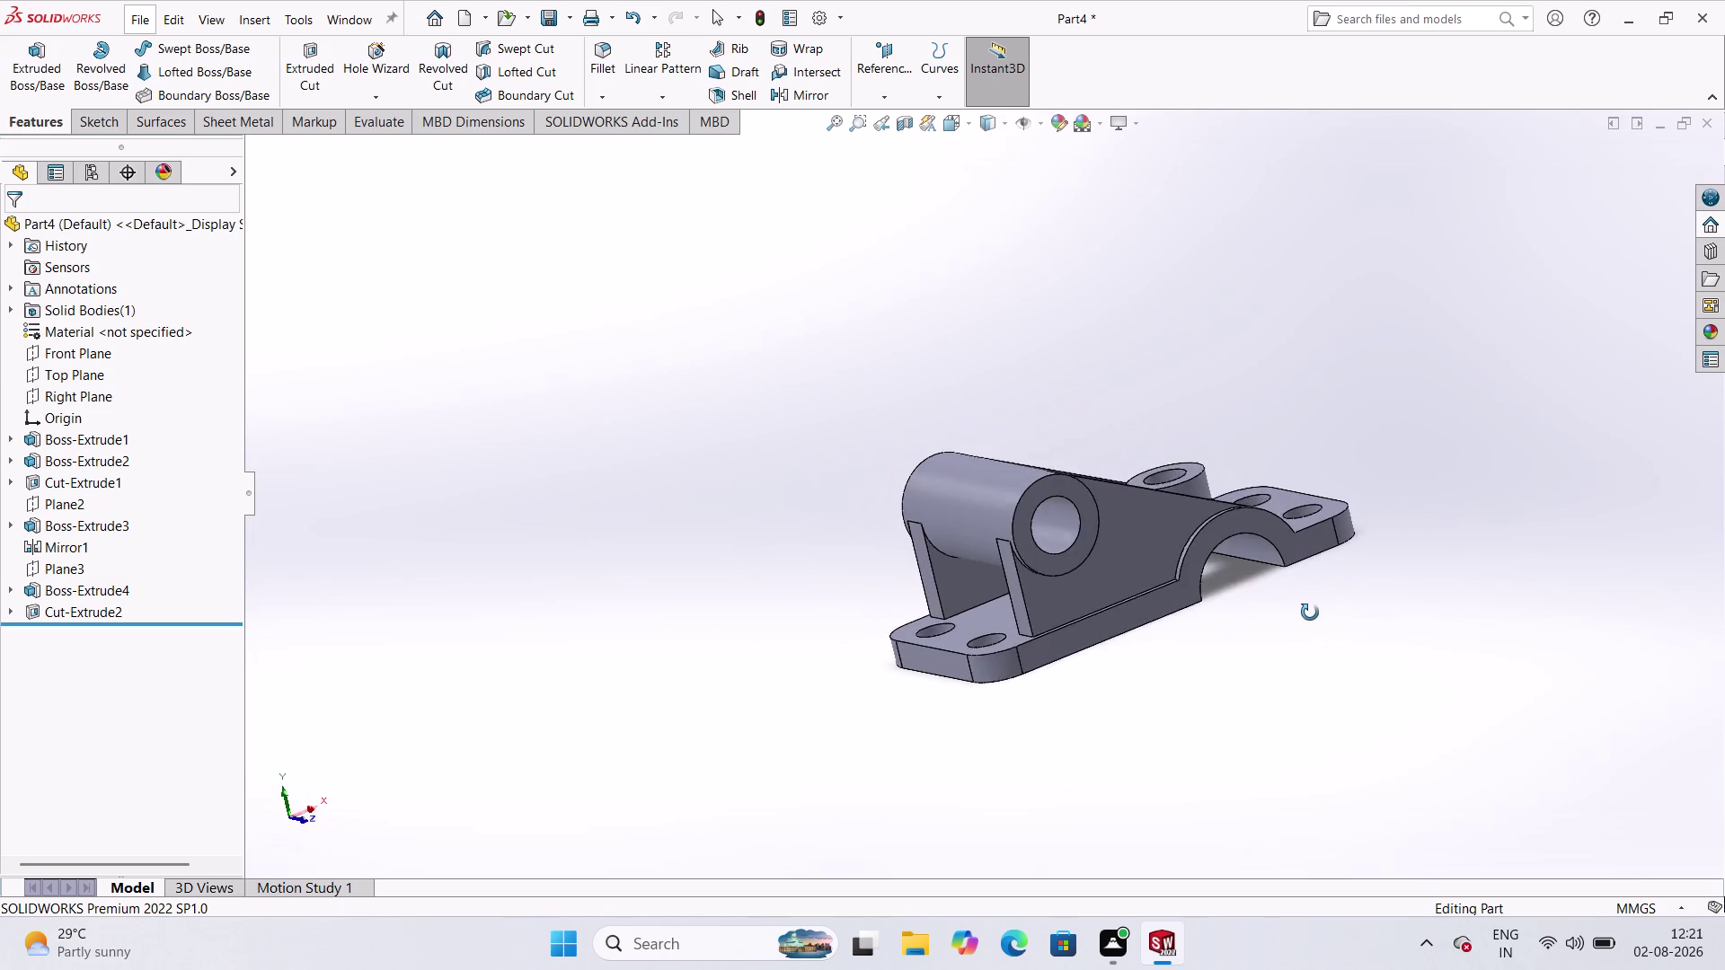
middle_drag(1309, 613, 1339, 625)
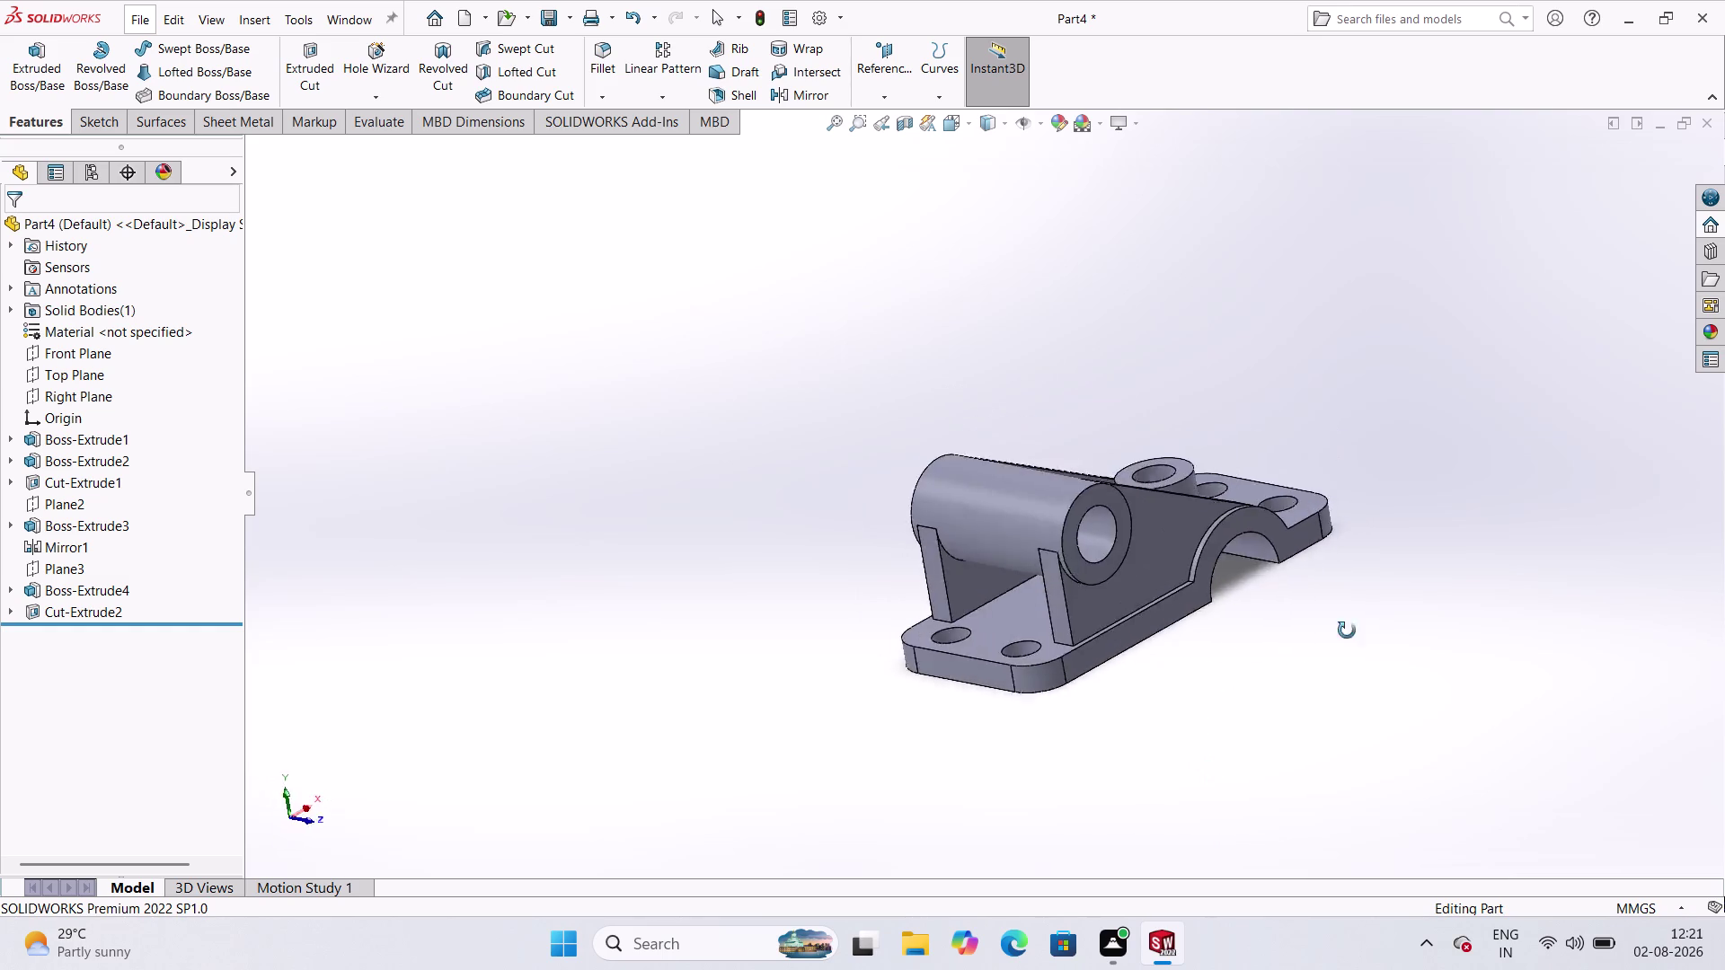
middle_drag(1339, 624, 1440, 617)
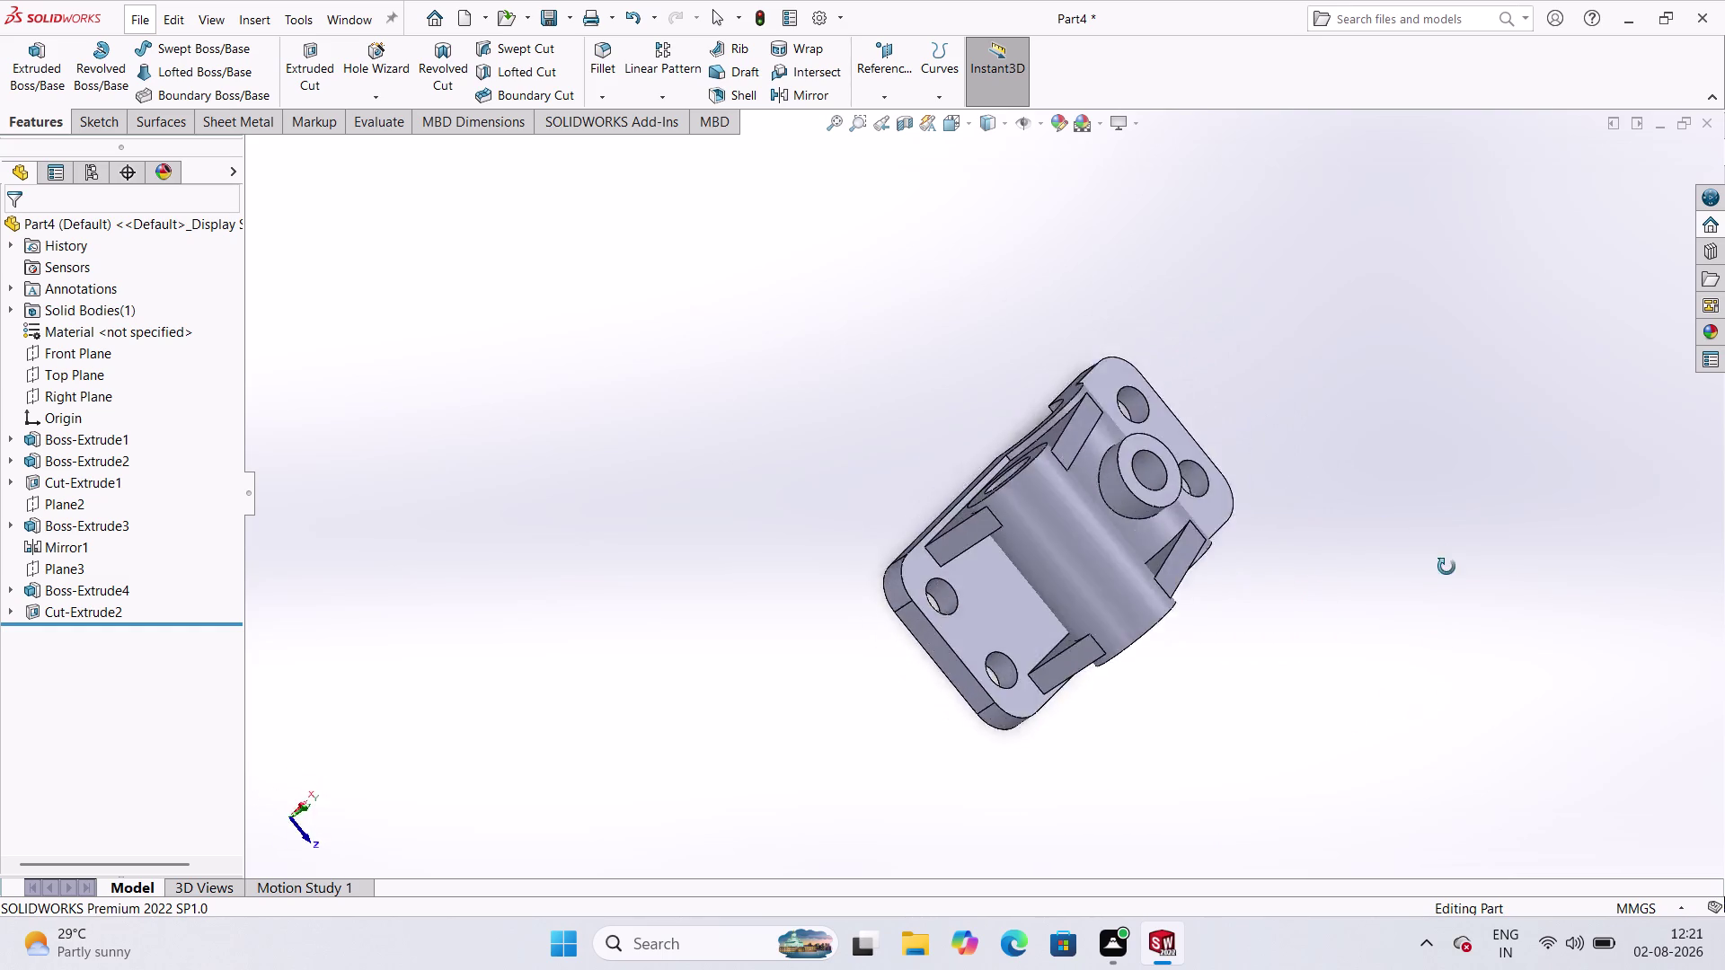
middle_drag(1440, 617, 1146, 635)
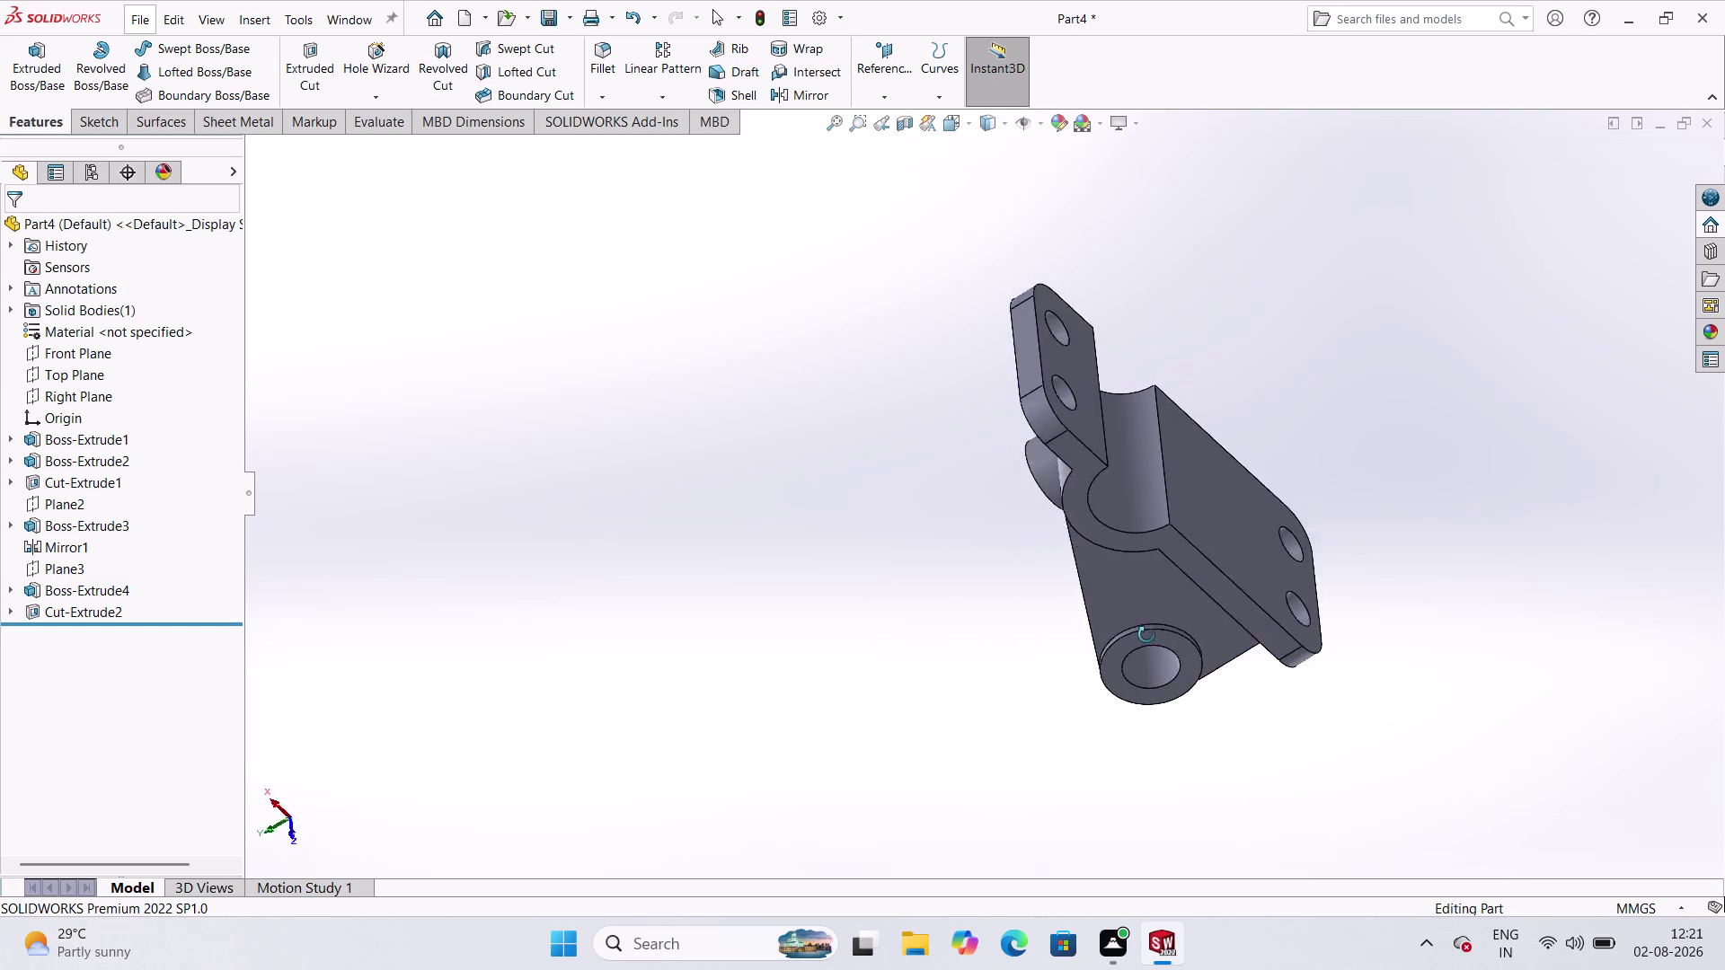
middle_drag(1146, 635, 1244, 473)
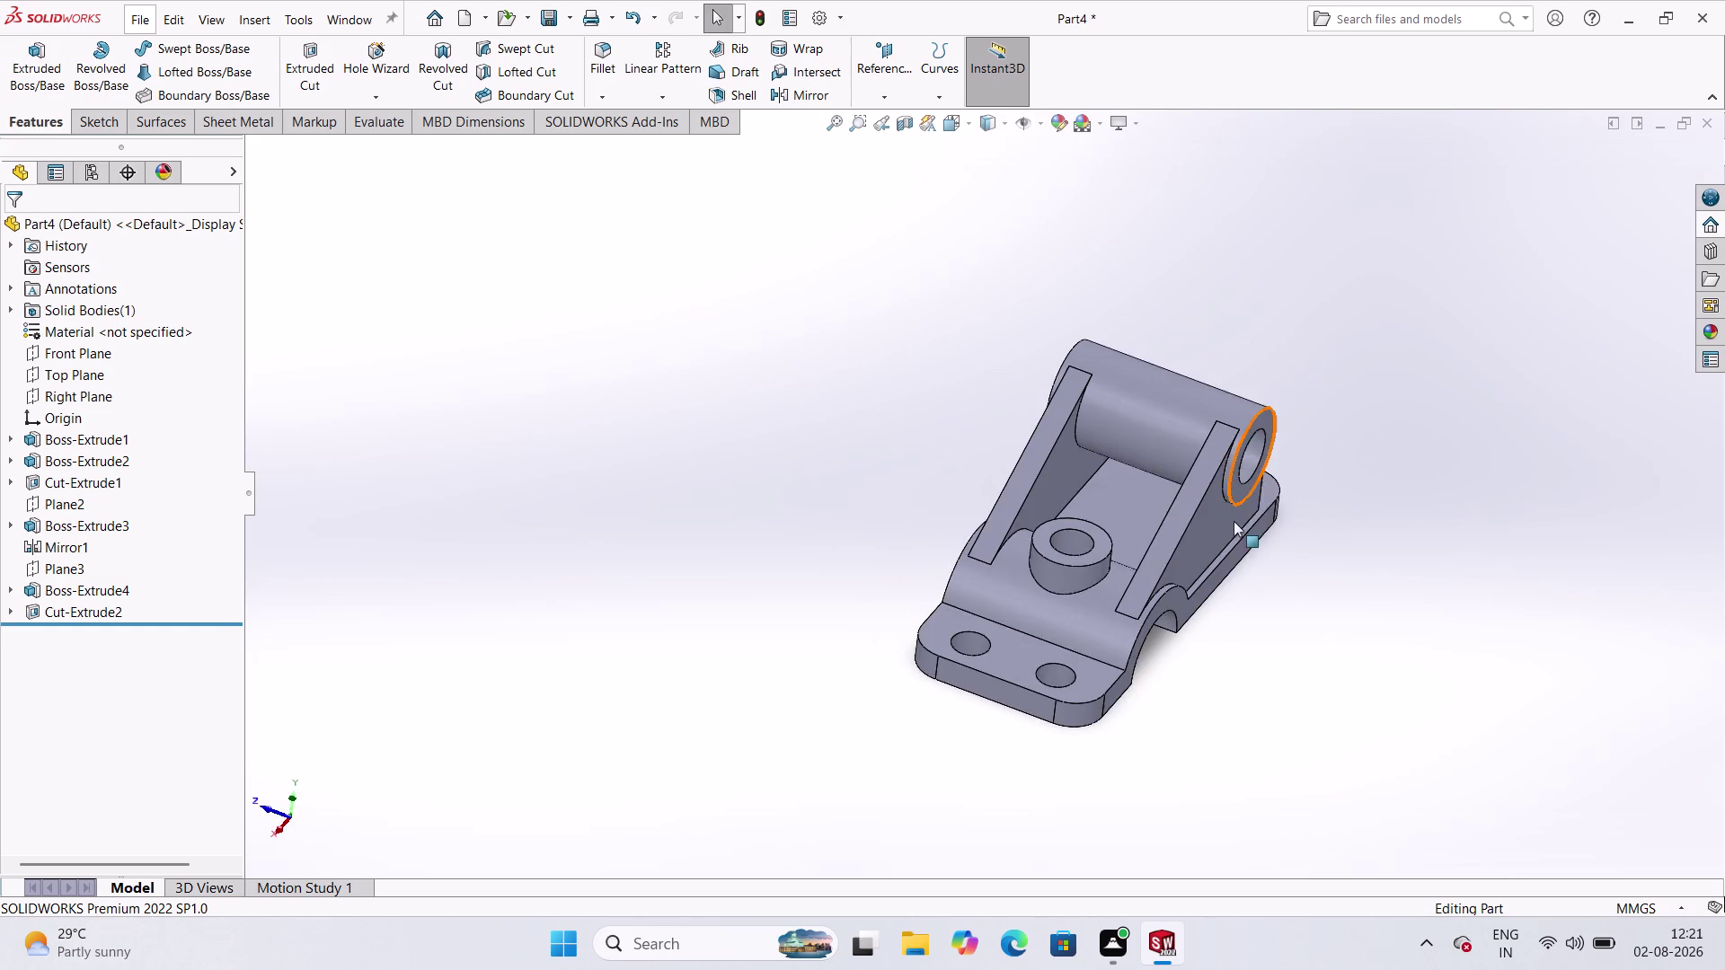
middle_drag(1238, 508, 1096, 526)
middle_drag(1080, 576, 1126, 502)
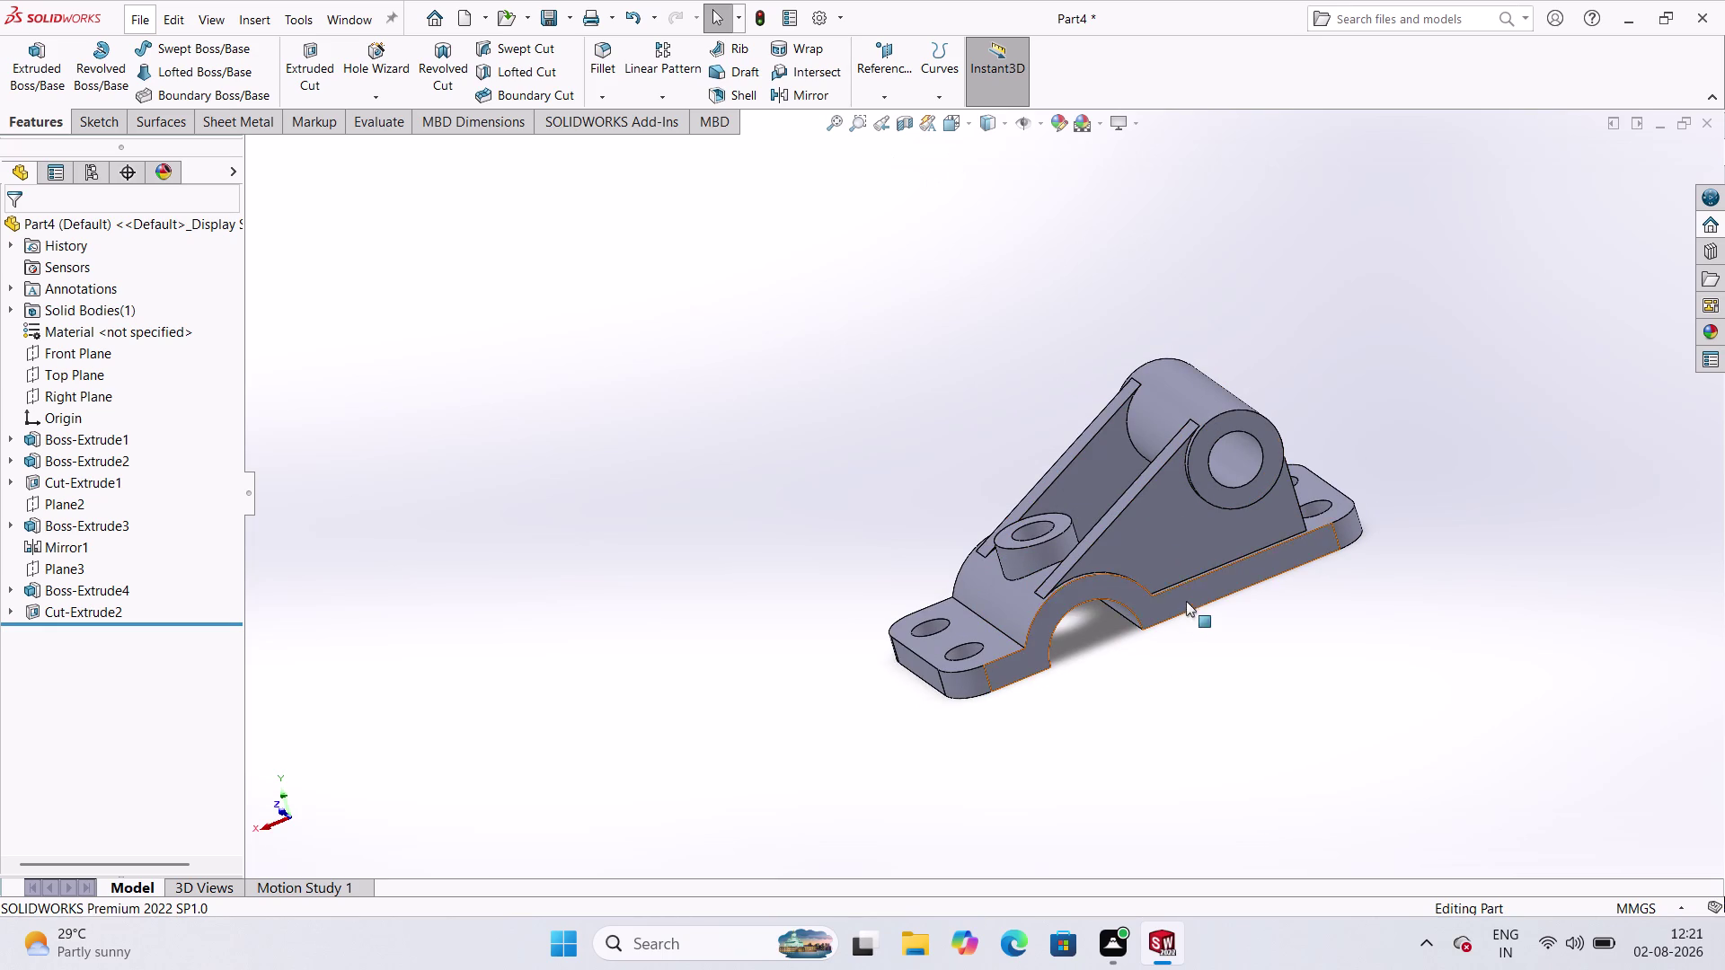
middle_drag(1089, 436, 1133, 492)
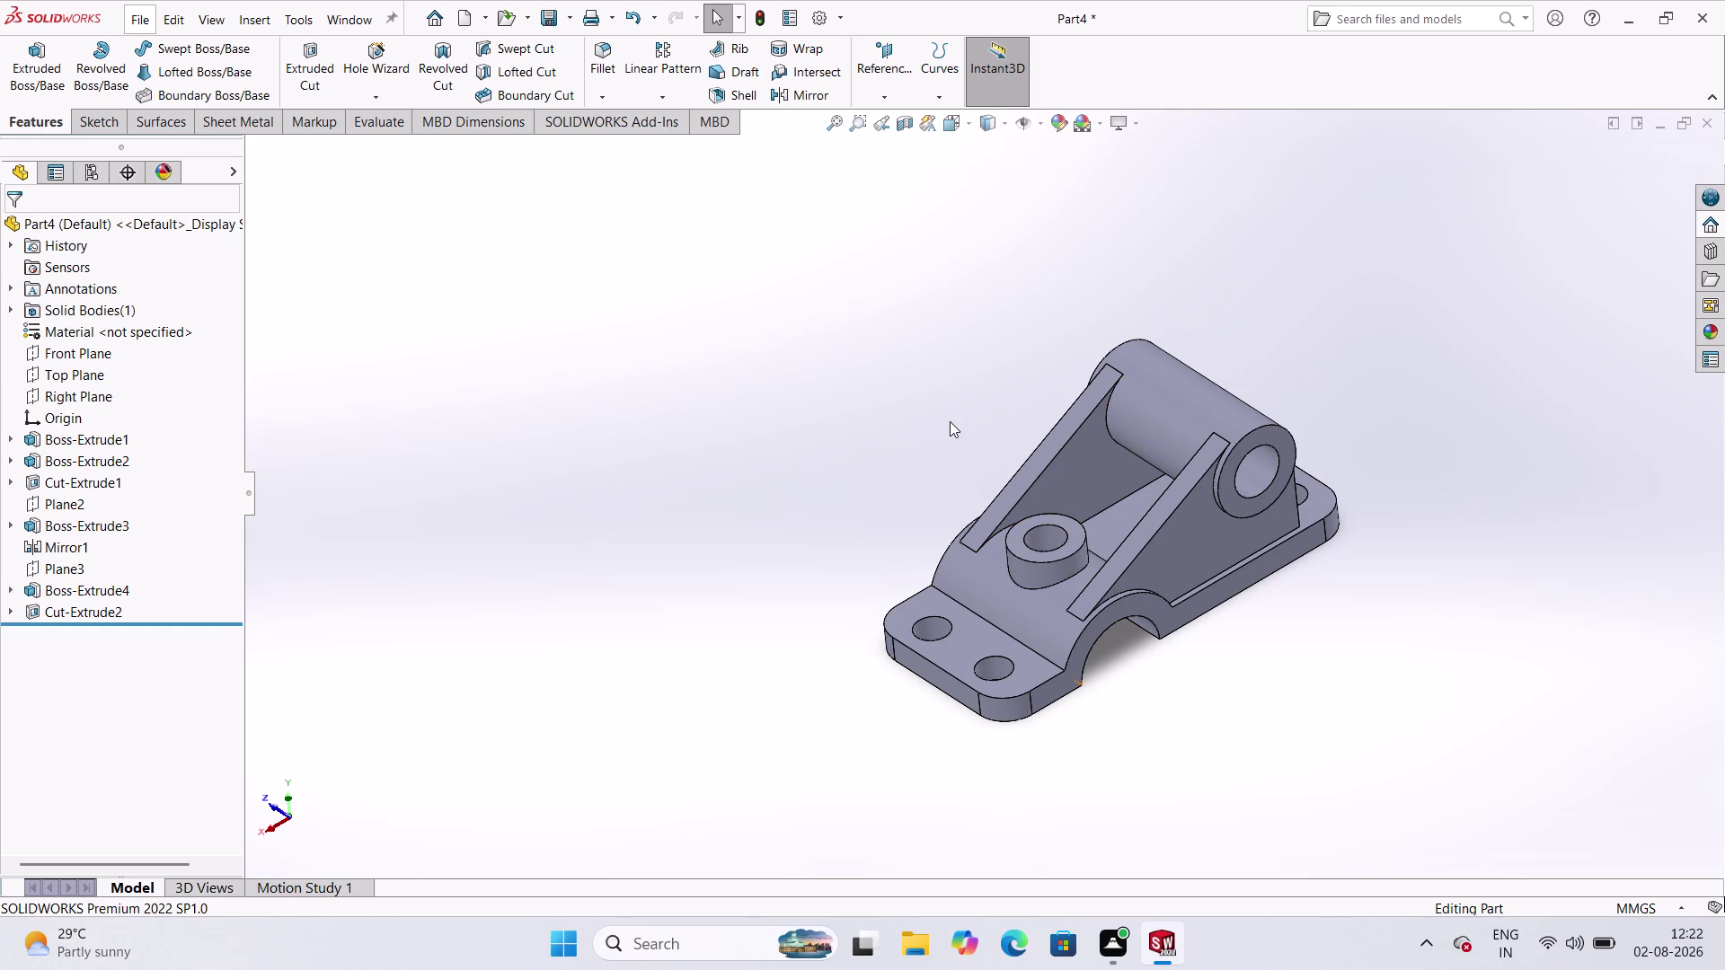
middle_drag(1383, 557, 1367, 554)
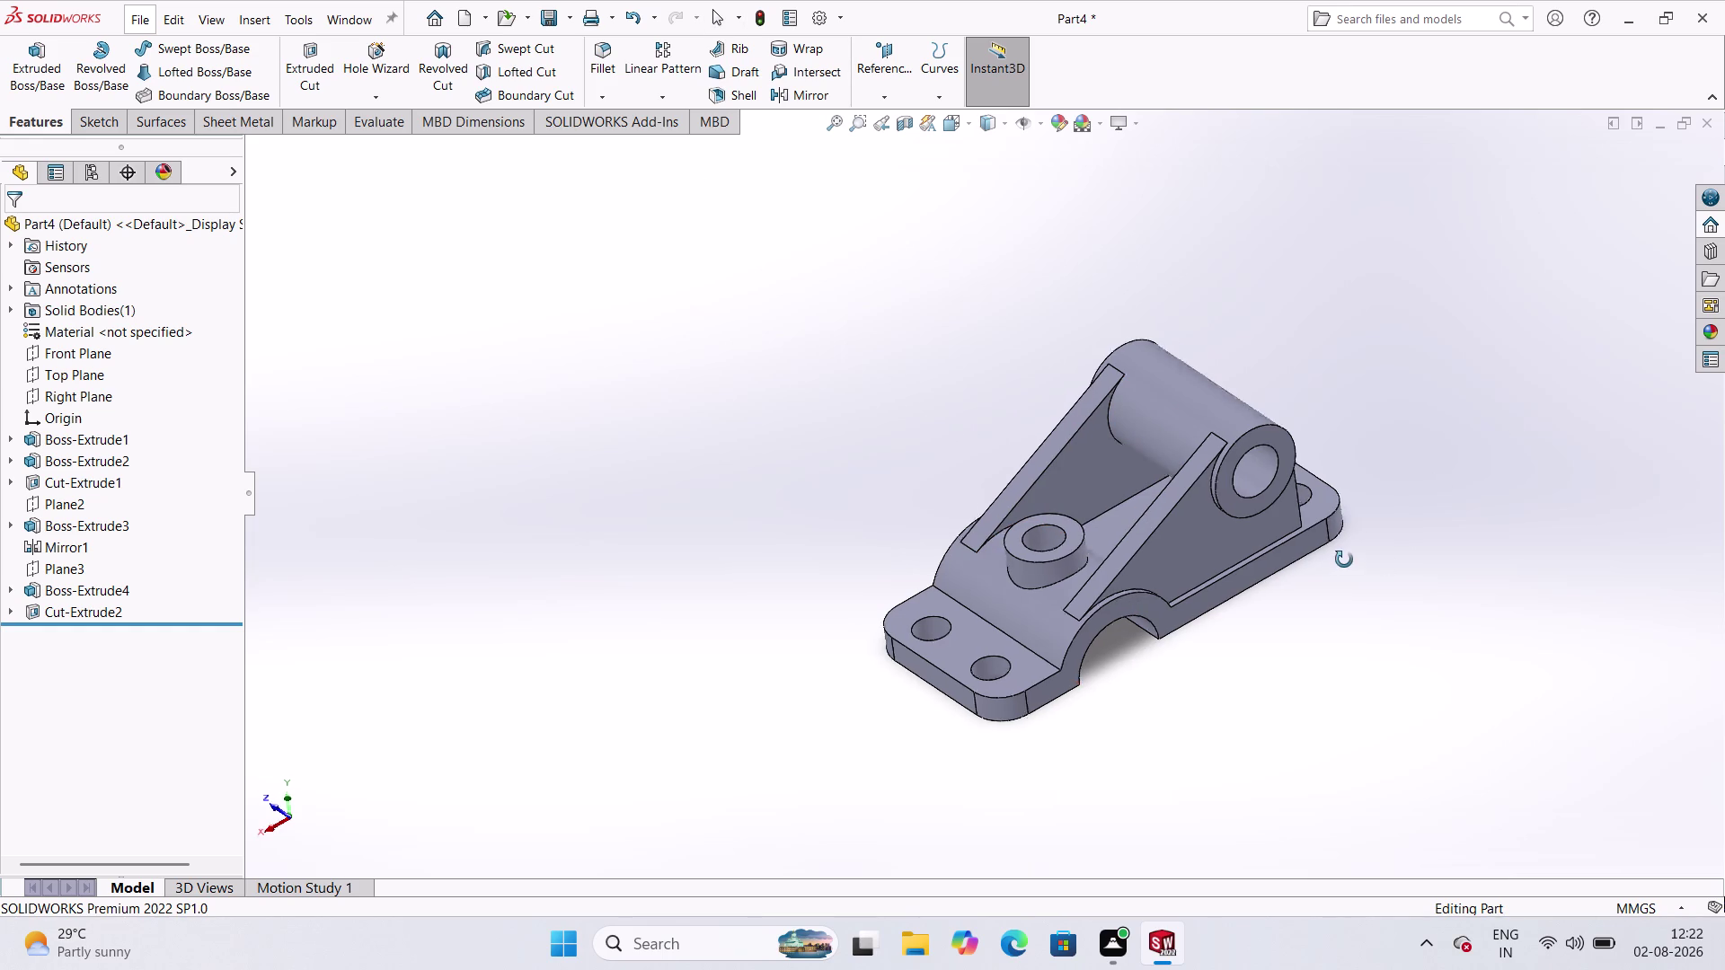
middle_drag(1367, 554, 1337, 565)
middle_click(1390, 547)
scroll(up, 3)
scroll(down, 3)
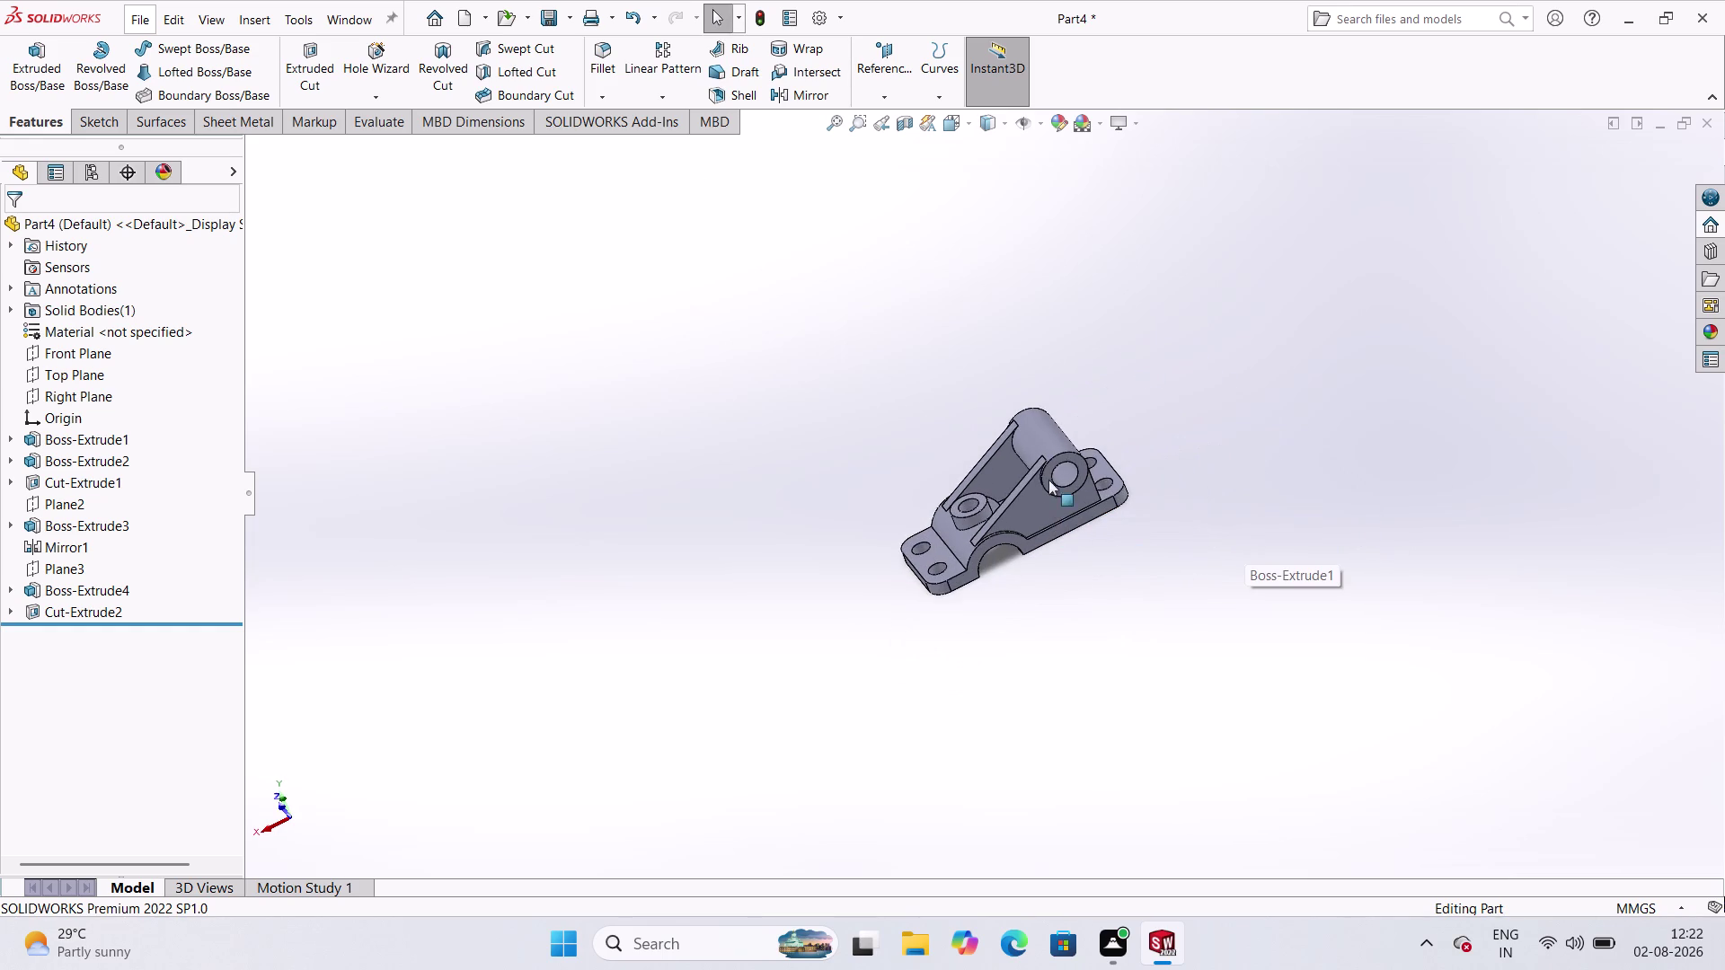
scroll(down, 3)
scroll(up, 3)
scroll(up, 3)
scroll(down, 3)
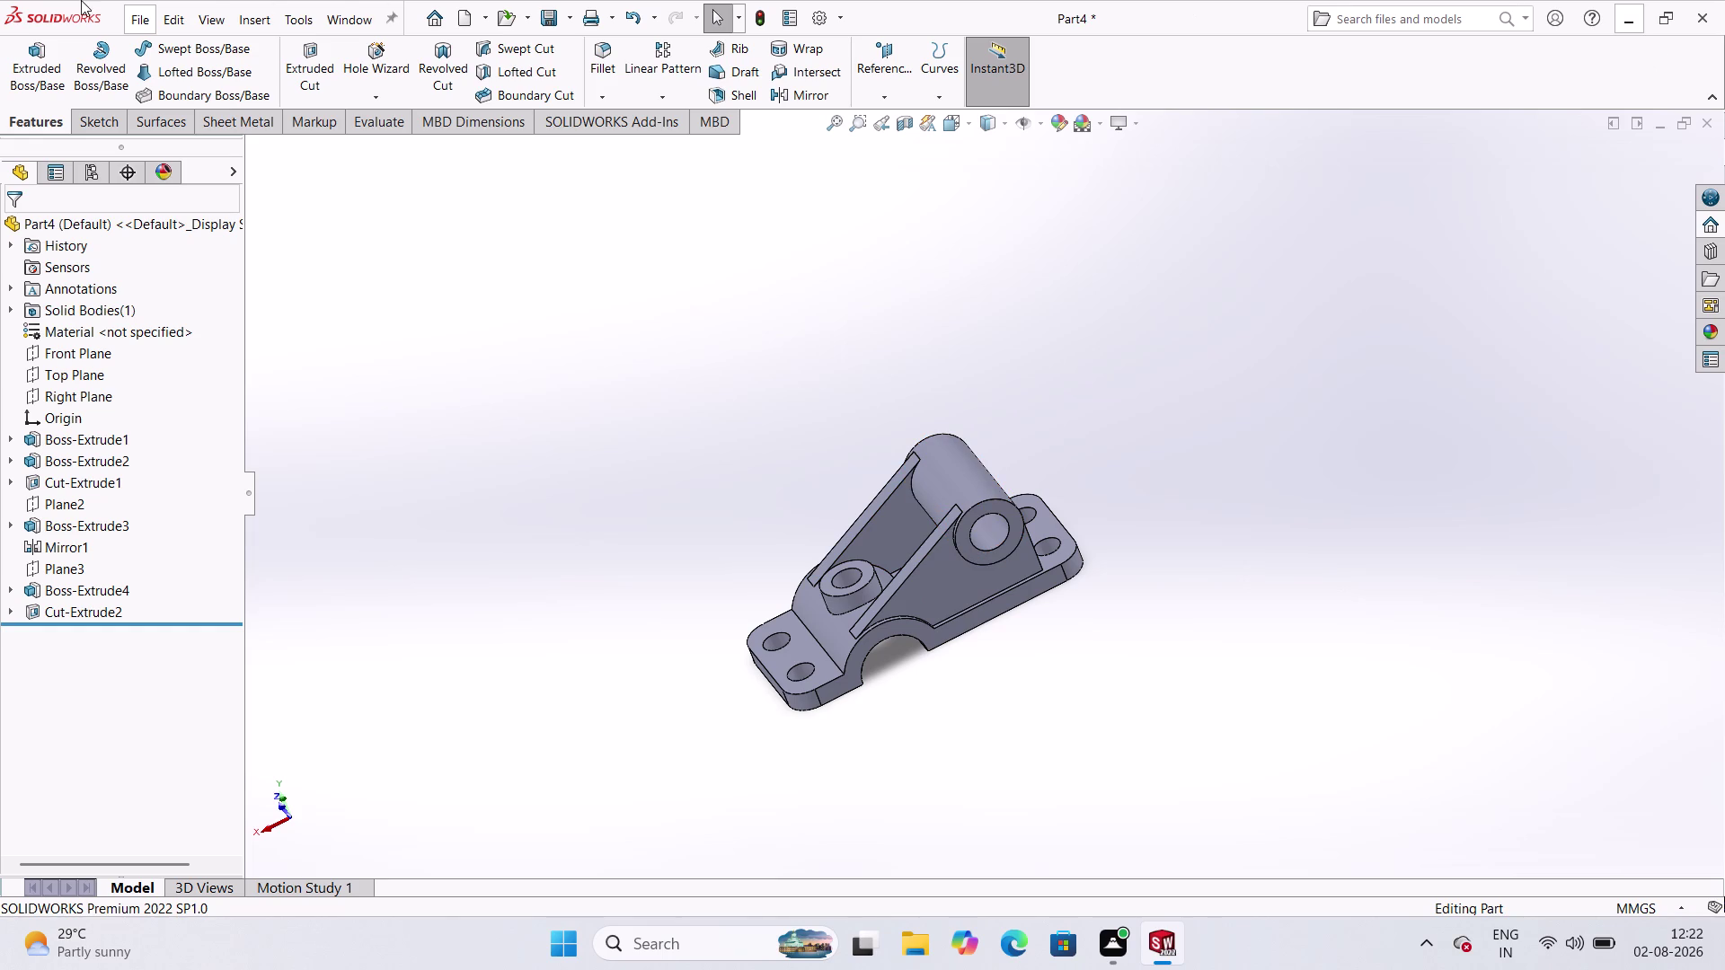
click(139, 12)
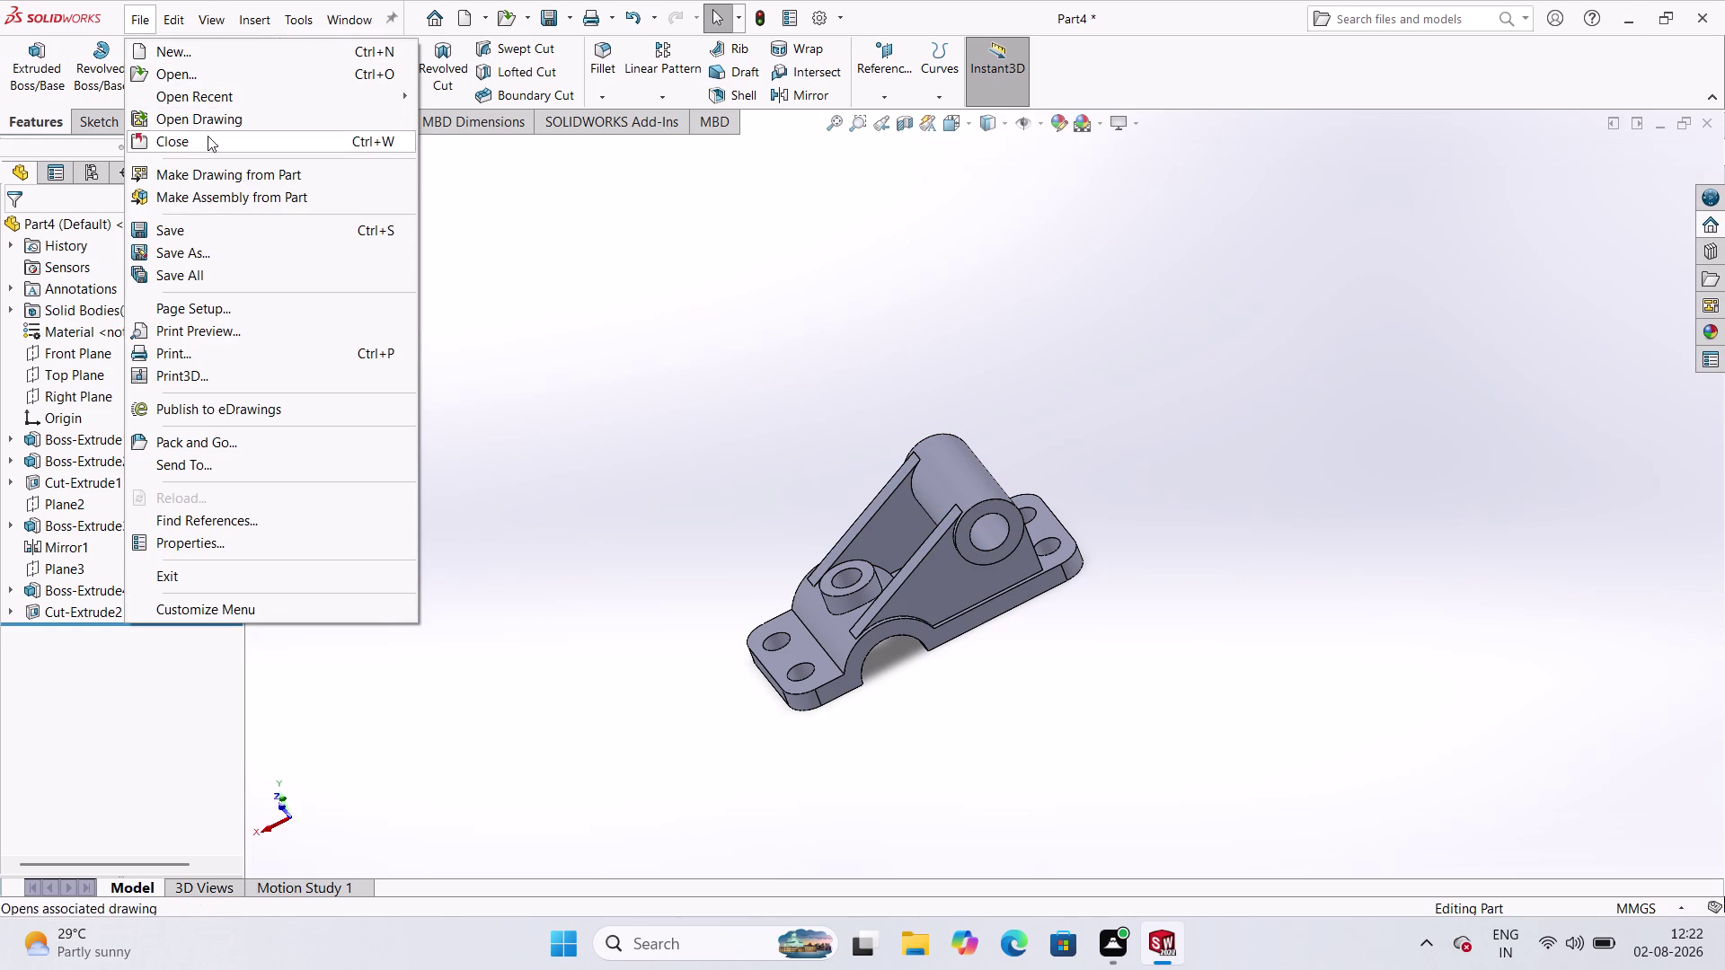
Choose Save As from the File menu for the Part4 bracket.
click(203, 259)
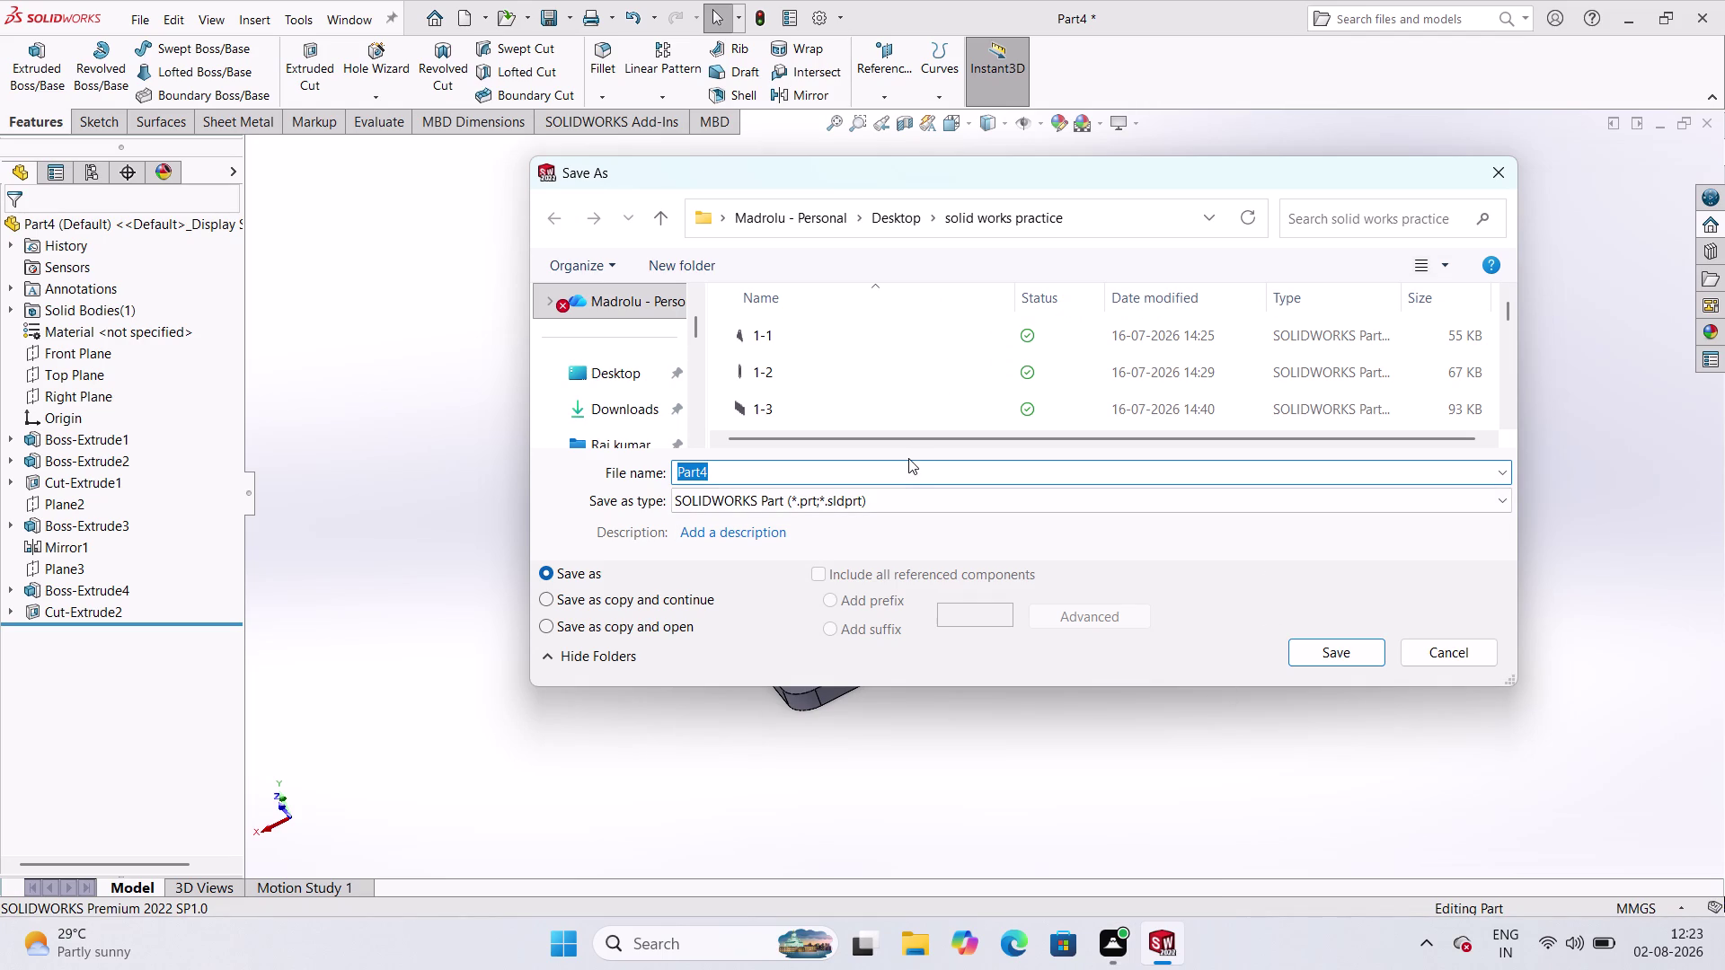
Enter 'SUPPORT ASSEMBLY' as the file name, scroll the folder list, and confirm.
key(BackSpace)
text(S)
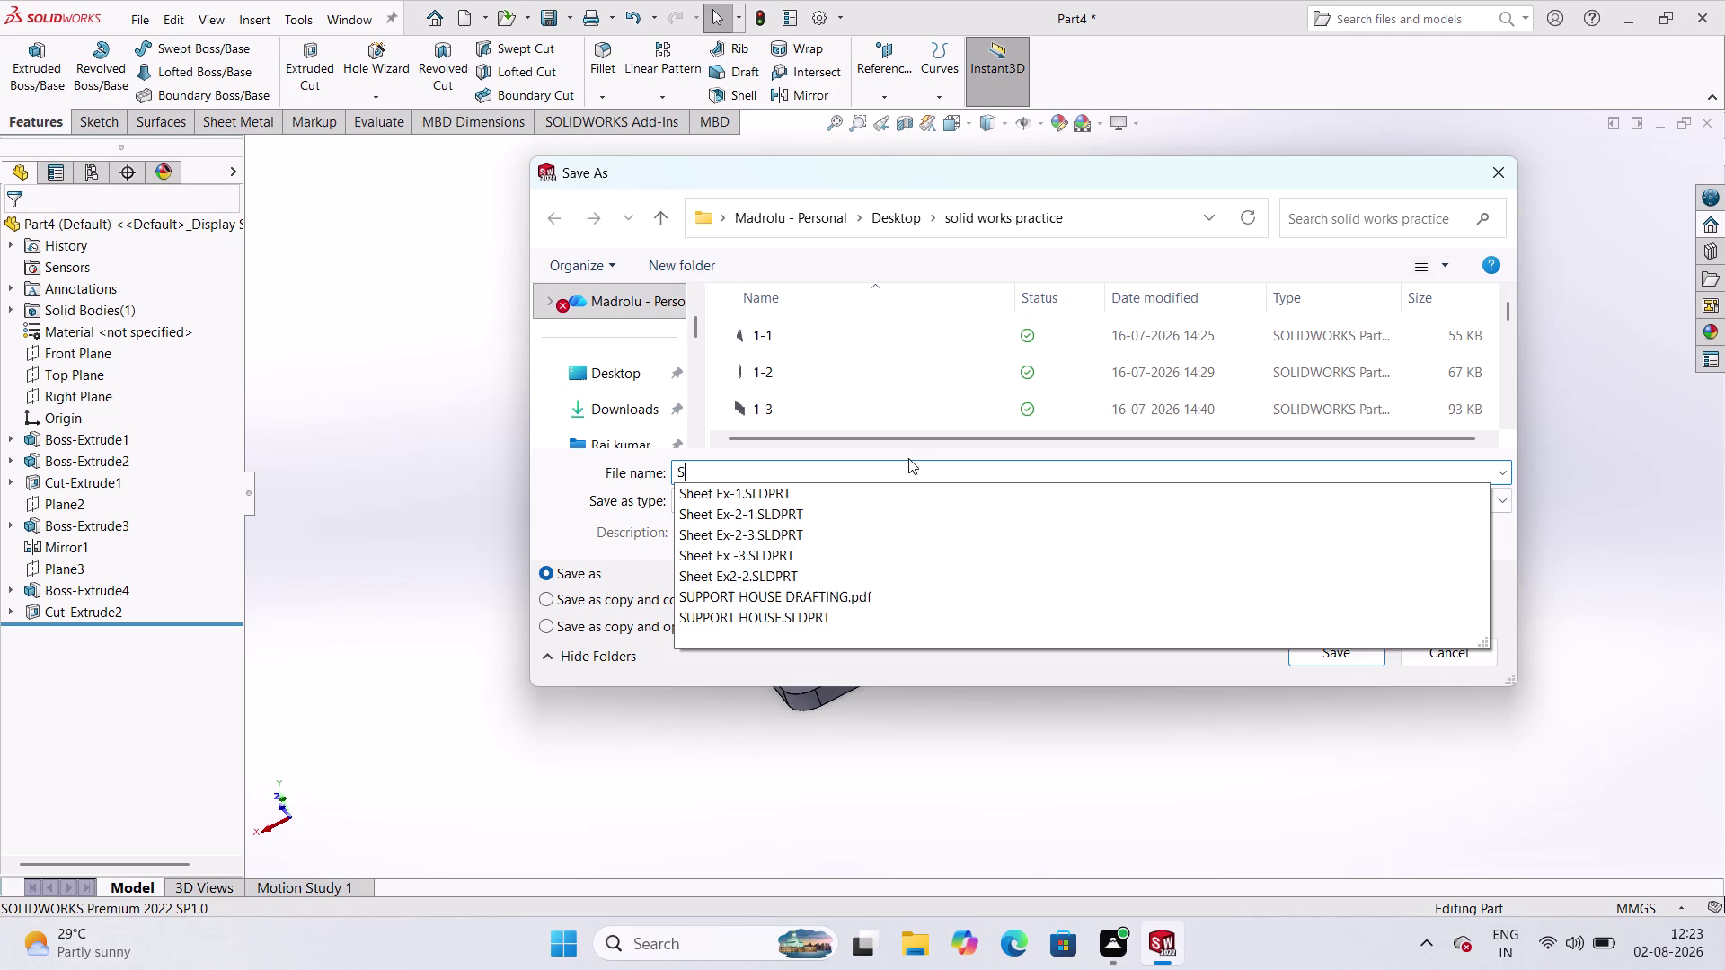
text(UPPO)
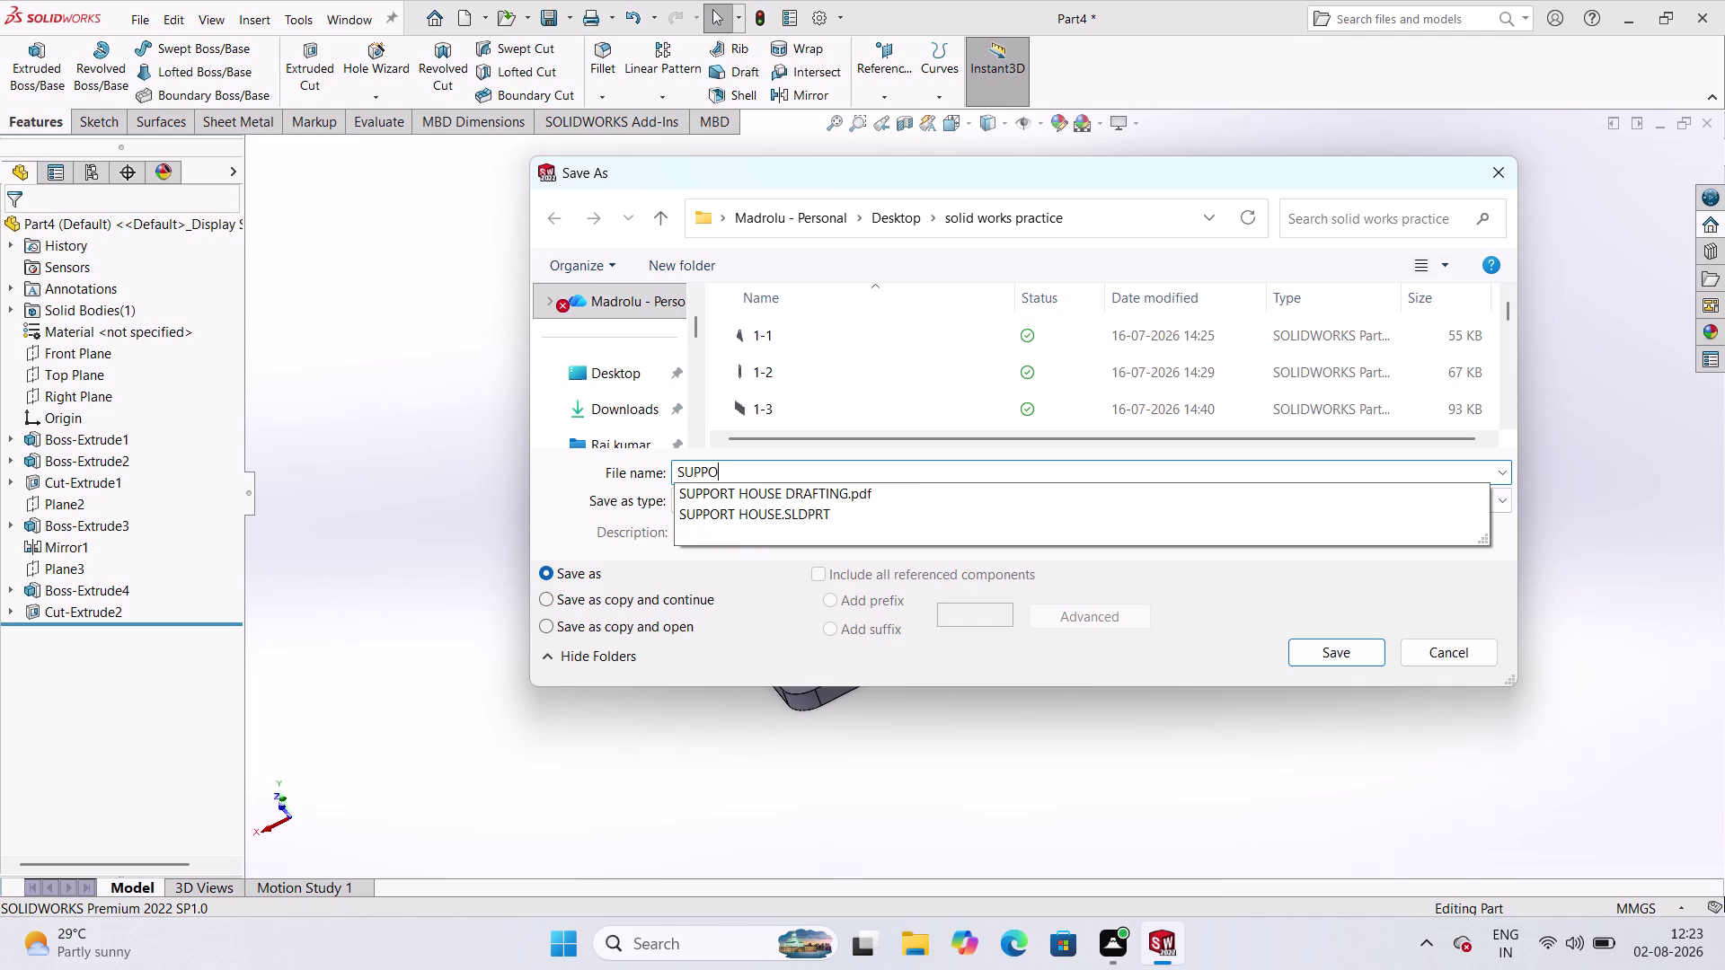
text(RT)
key(space)
key(a)
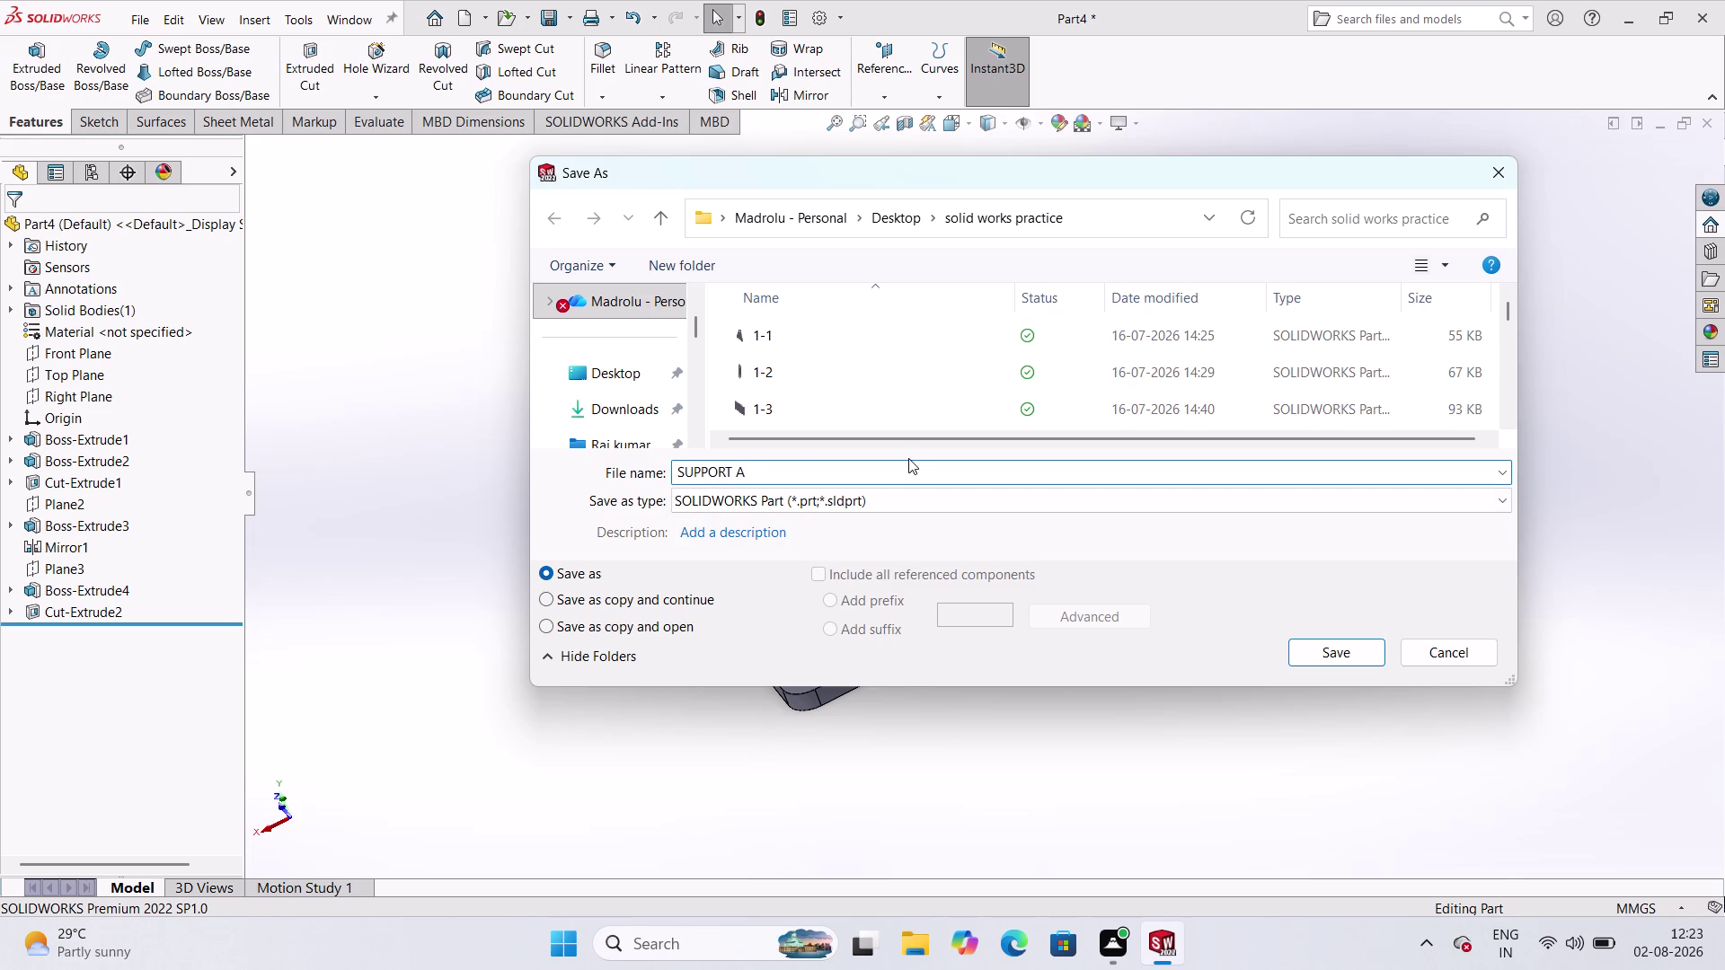
text(SSEM)
text(BLY)
scroll(down, 3)
scroll(down, 3)
scroll(down, 3)
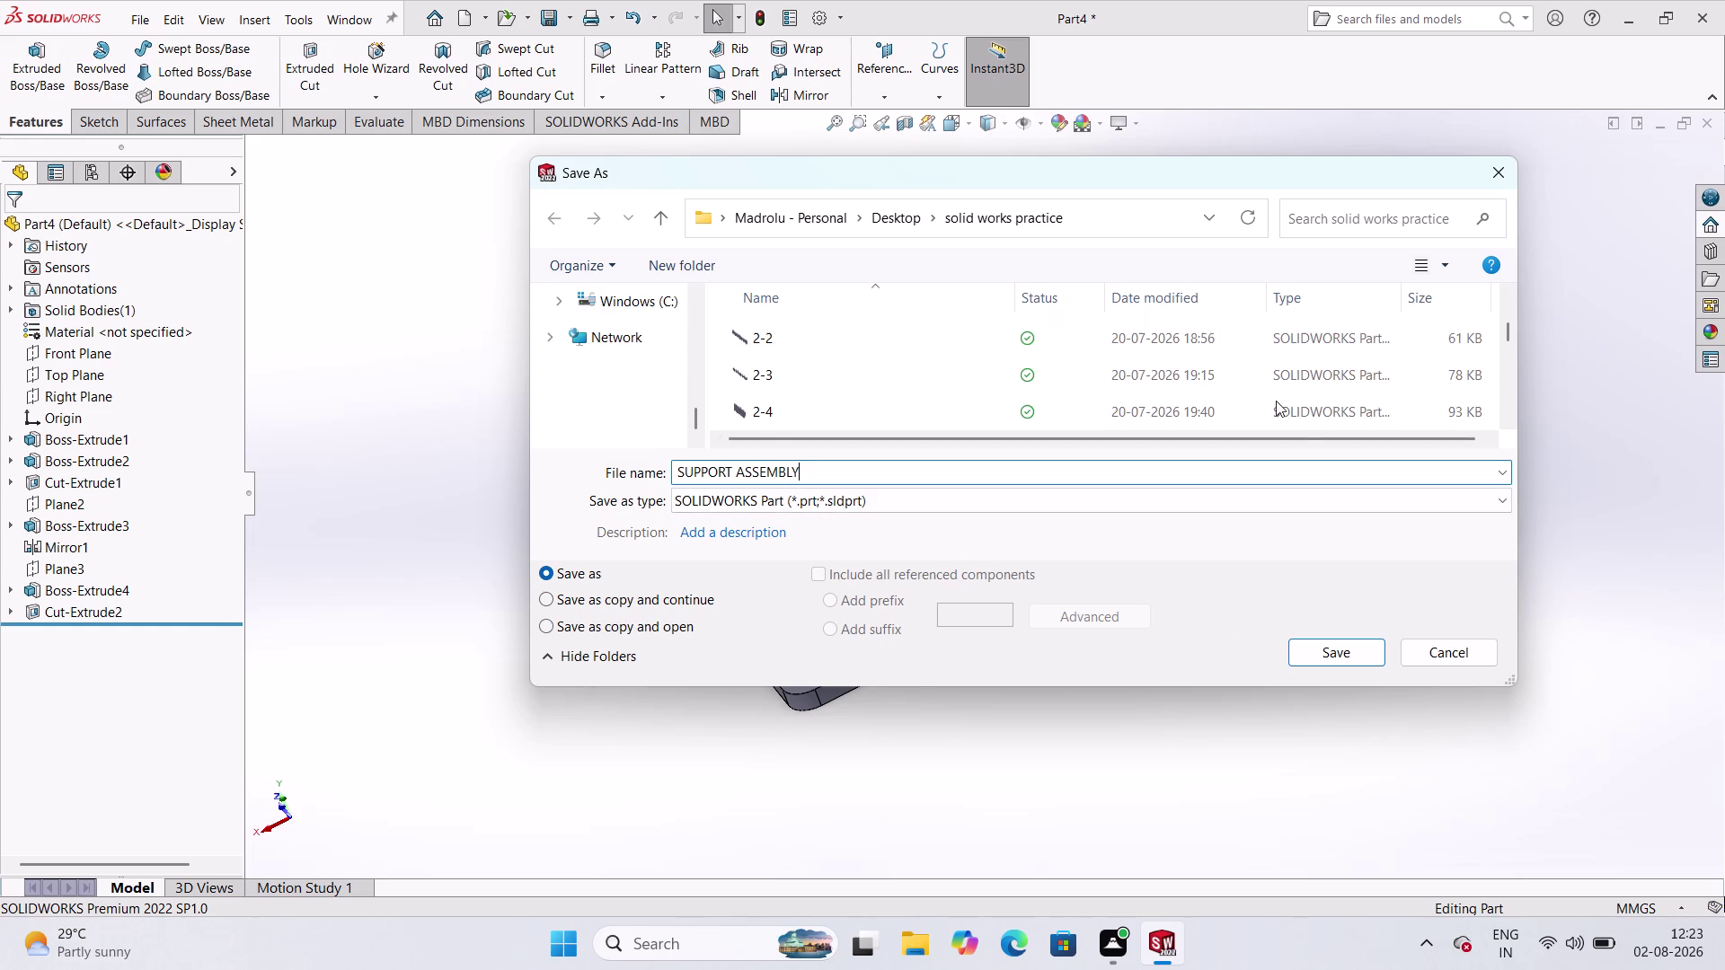
scroll(down, 3)
scroll(down, 3)
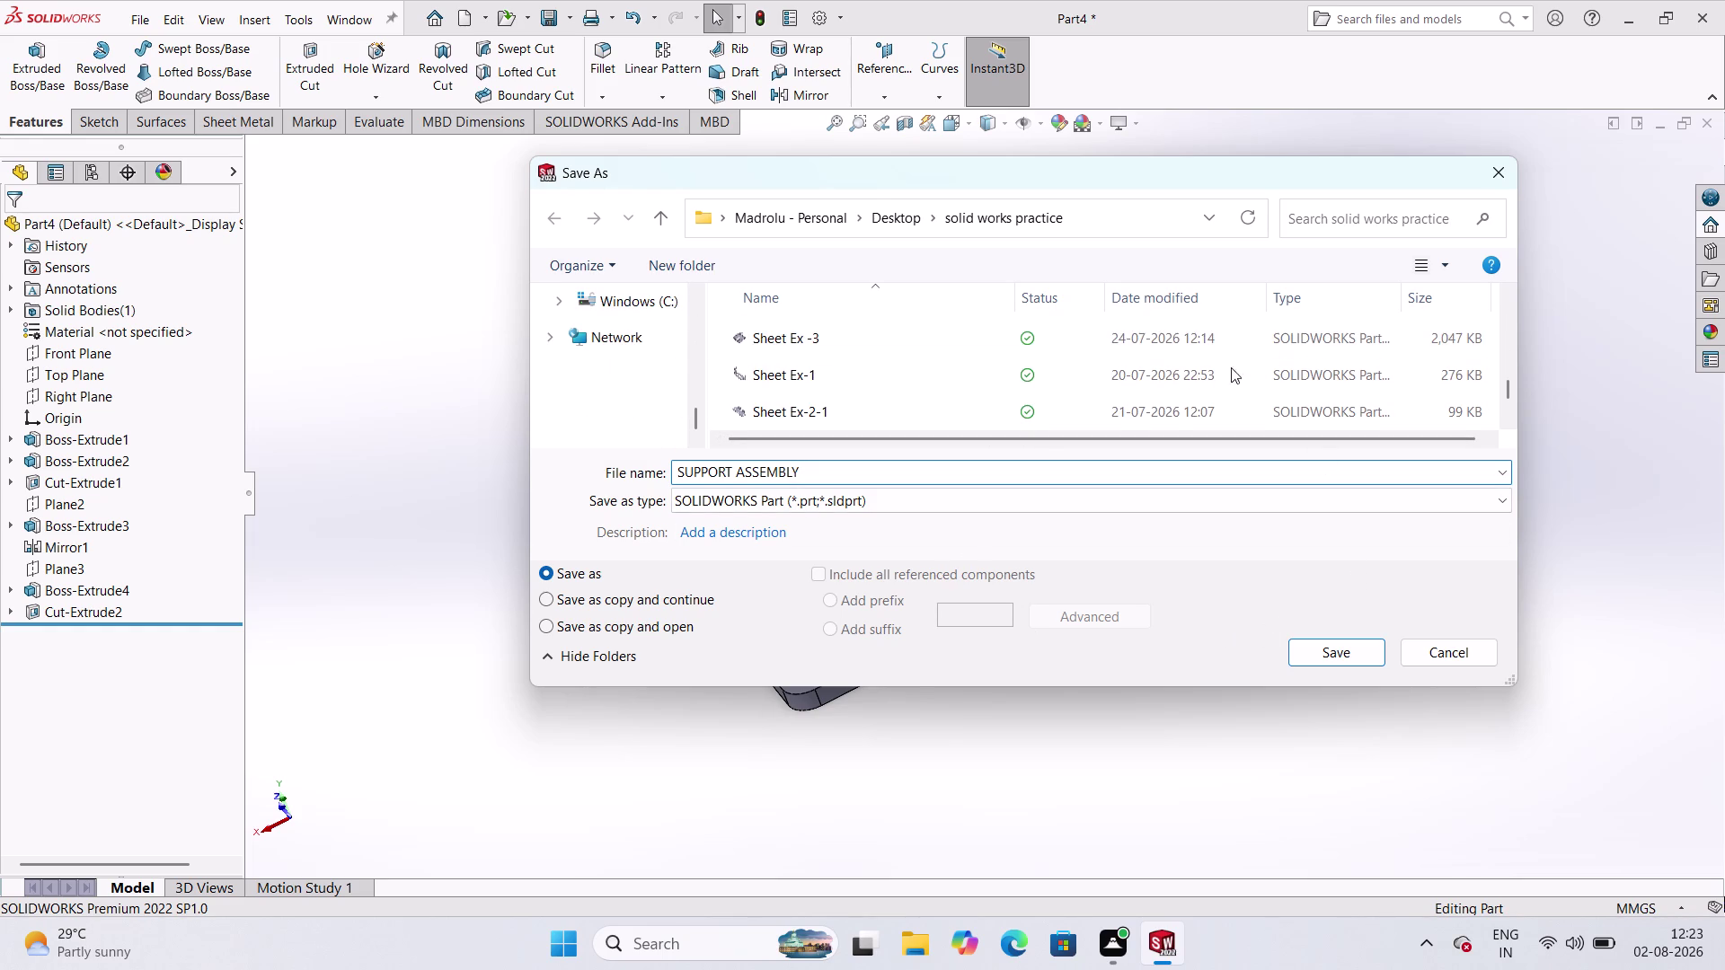
scroll(down, 3)
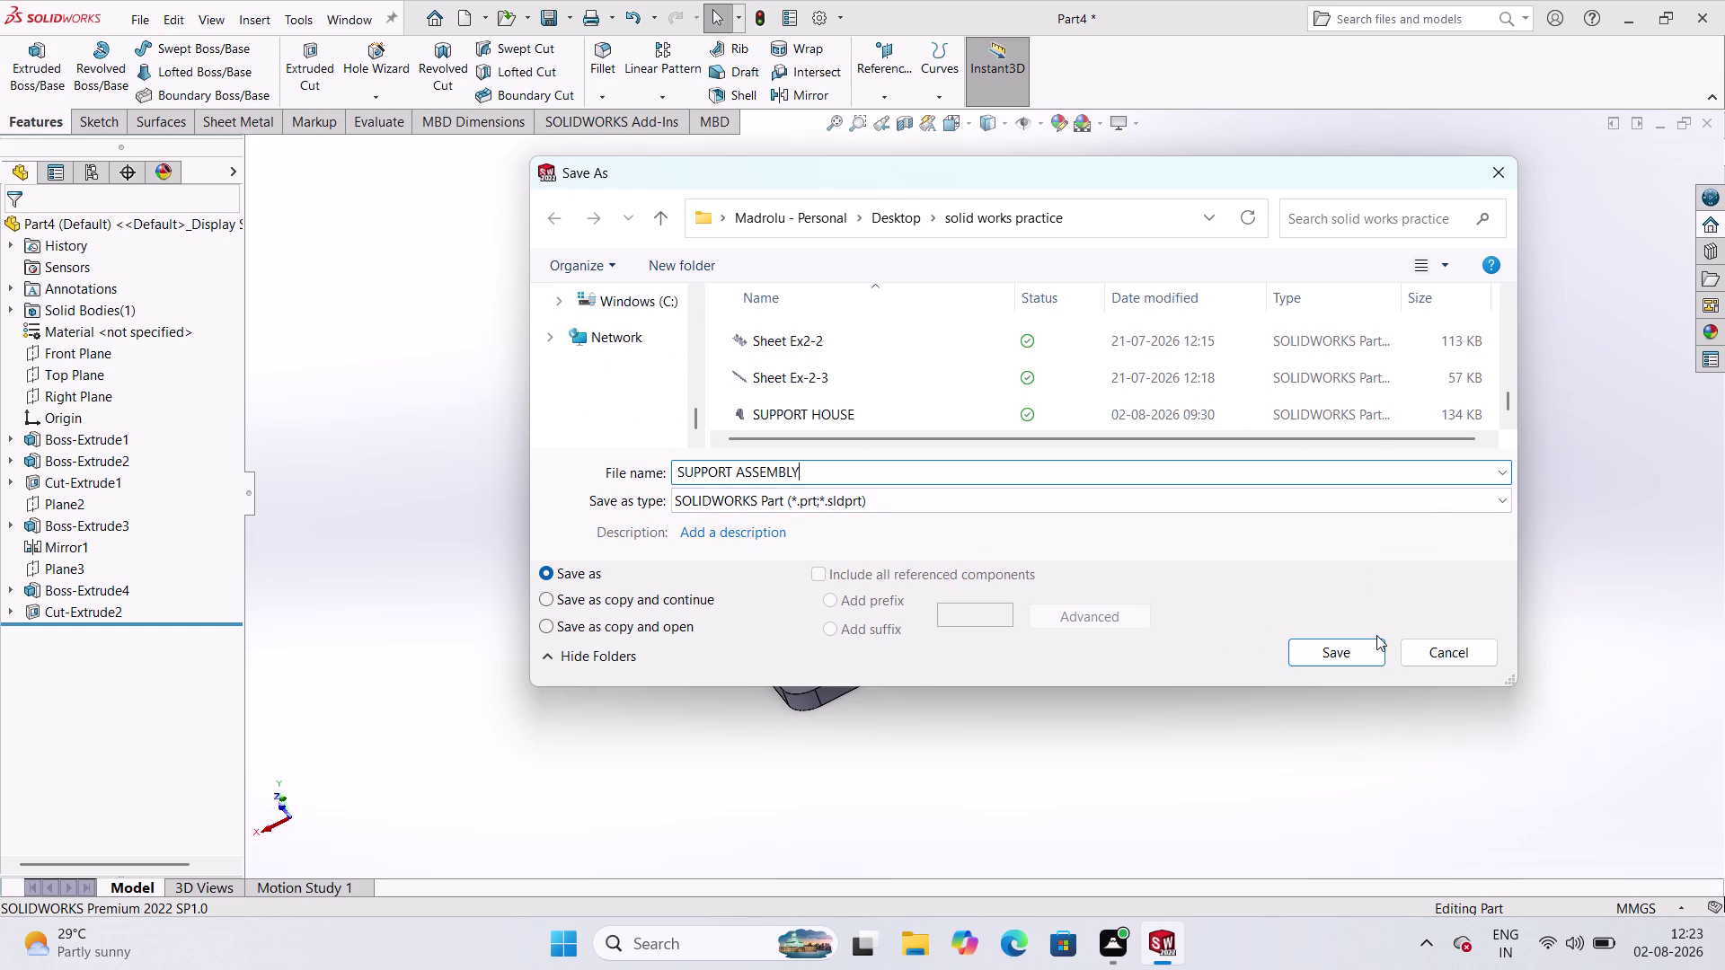
click(1366, 648)
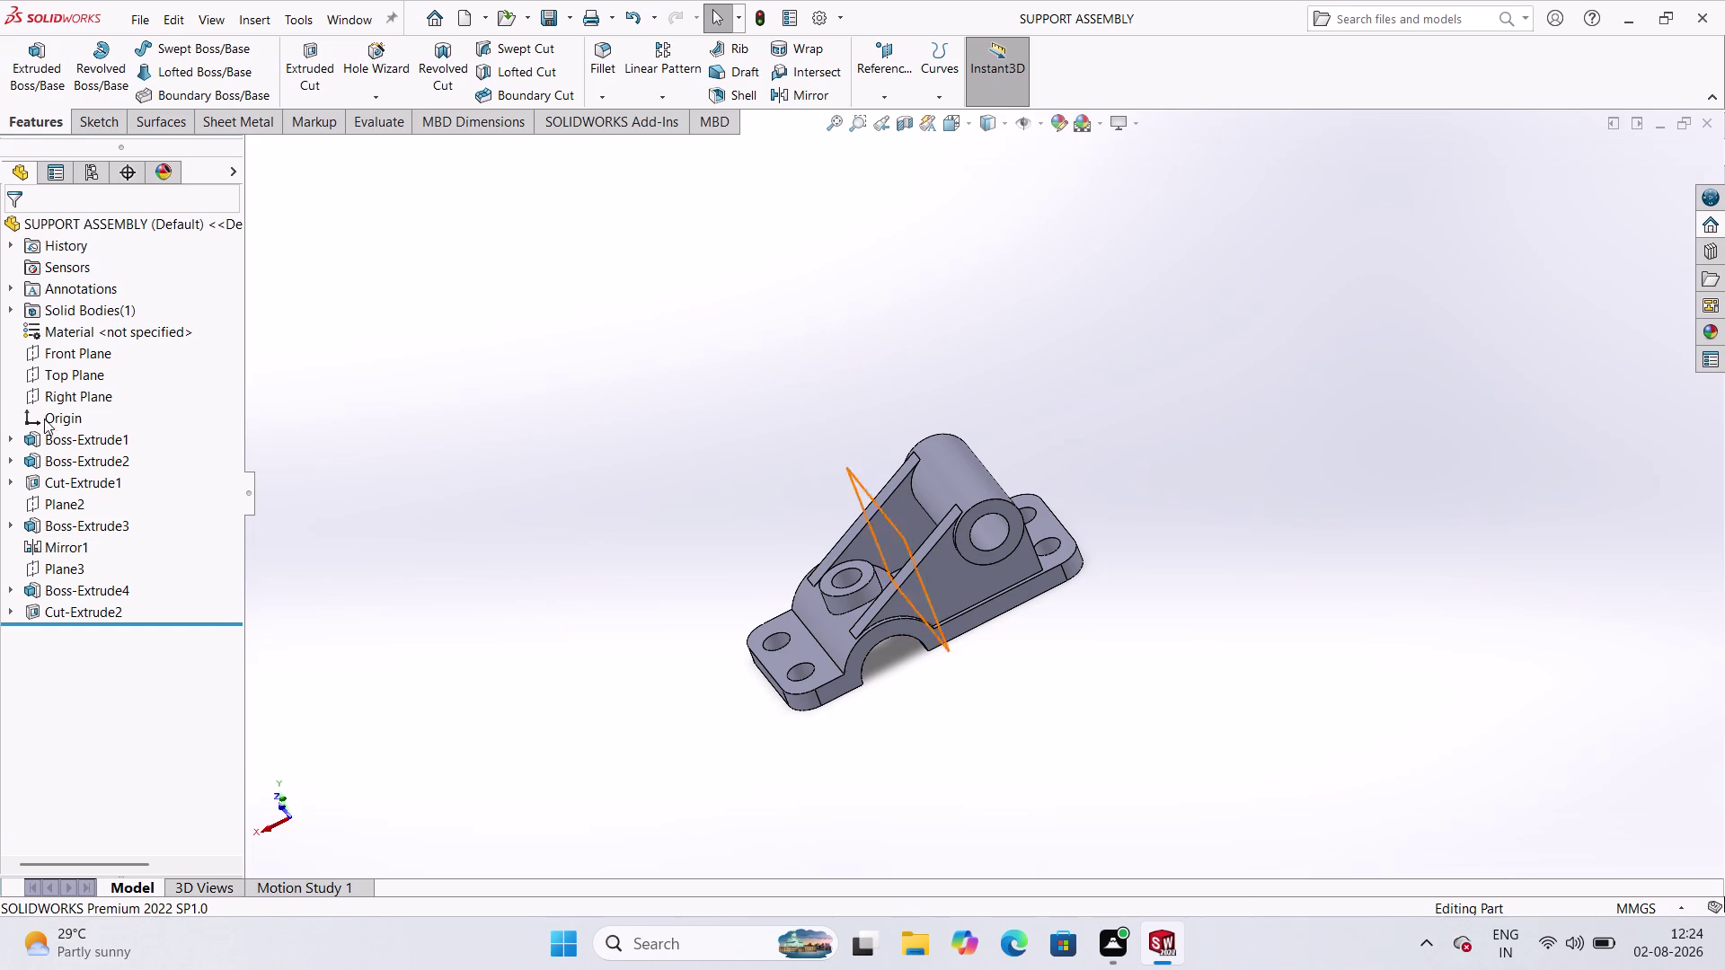
Show the part's shortcut menu of document options from the FeatureManager tree.
right_click(180, 474)
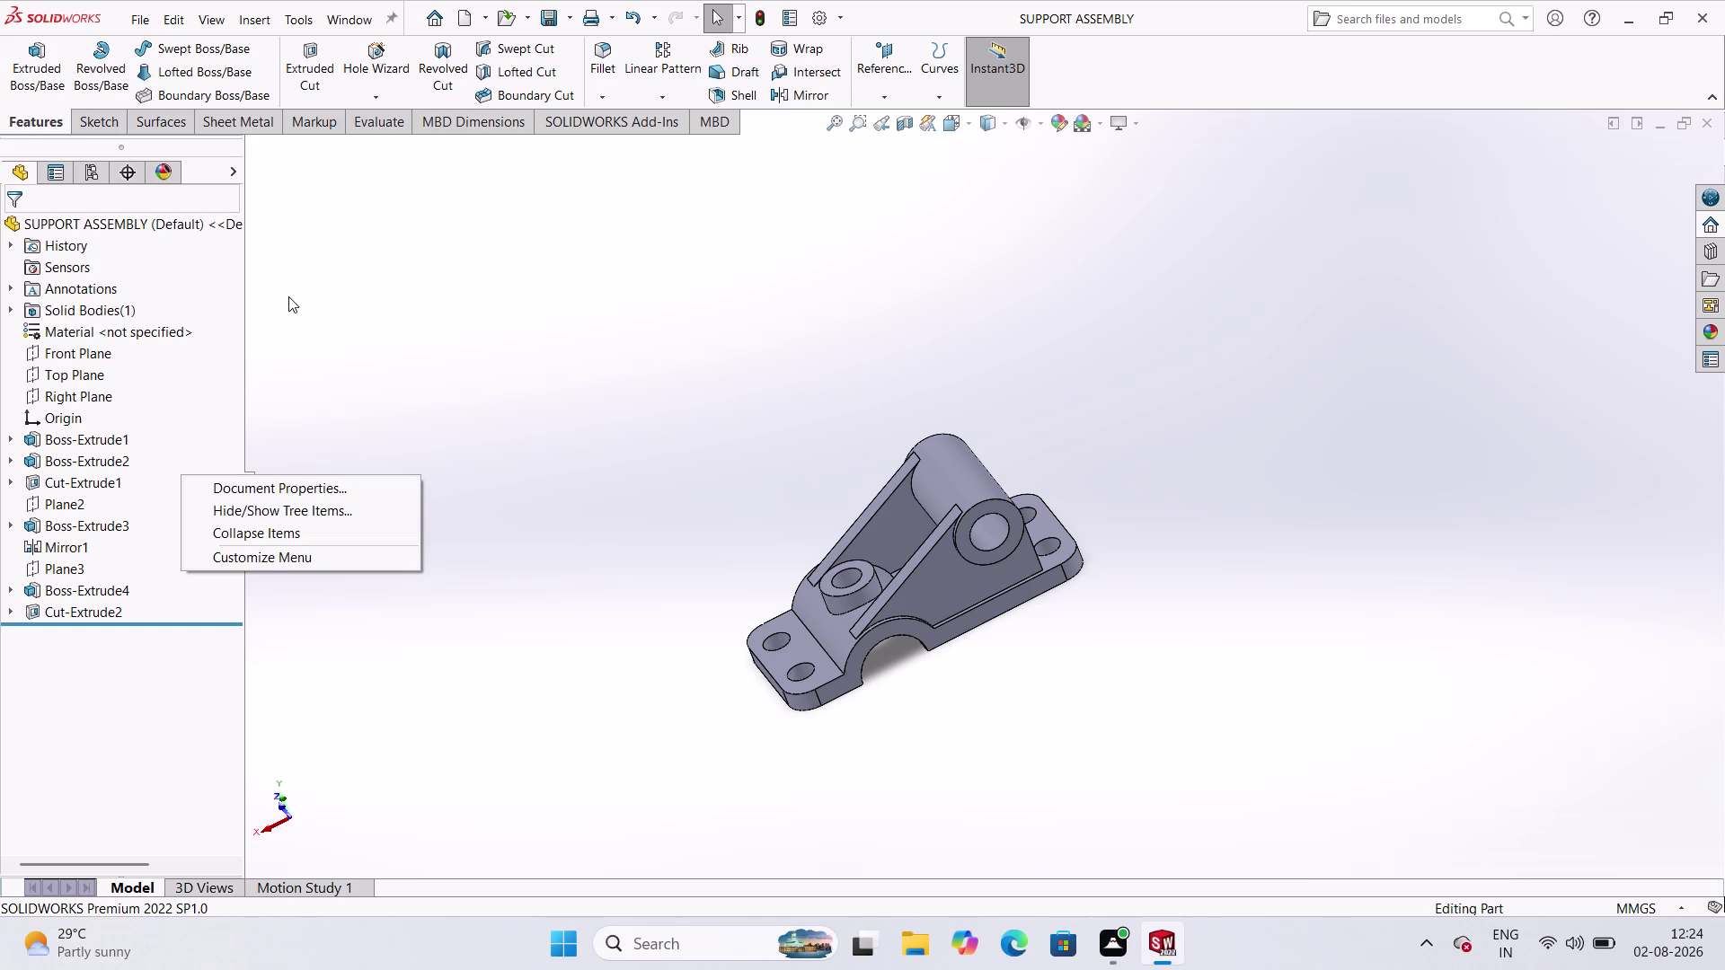